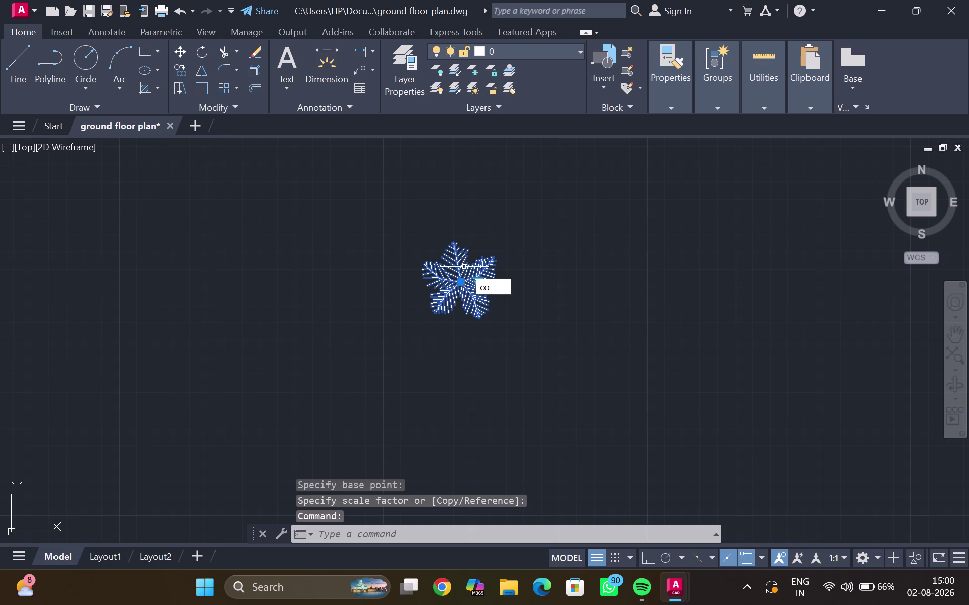
Copy the selected tree symbol and place the first copy in the plan's front corner.
key(Return)
click(463, 283)
scroll(down, 3)
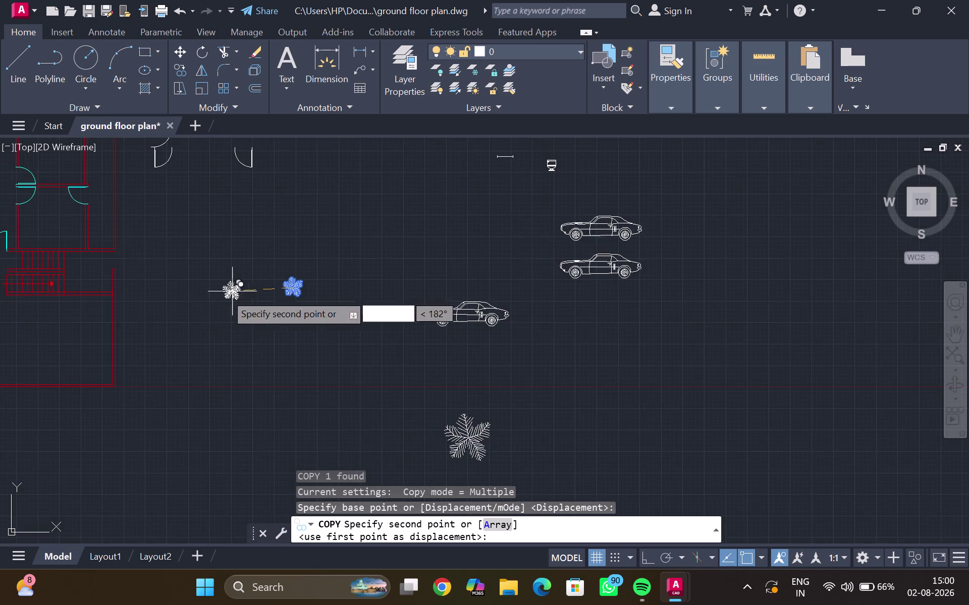
scroll(down, 3)
middle_drag(178, 301, 380, 252)
scroll(up, 3)
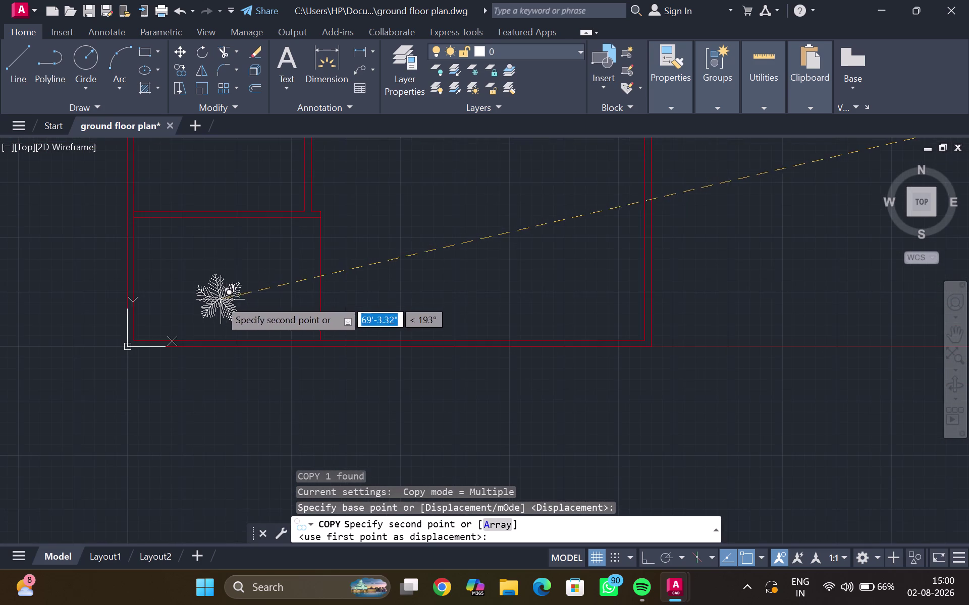
middle_drag(218, 300, 299, 274)
scroll(up, 3)
scroll(up, 3)
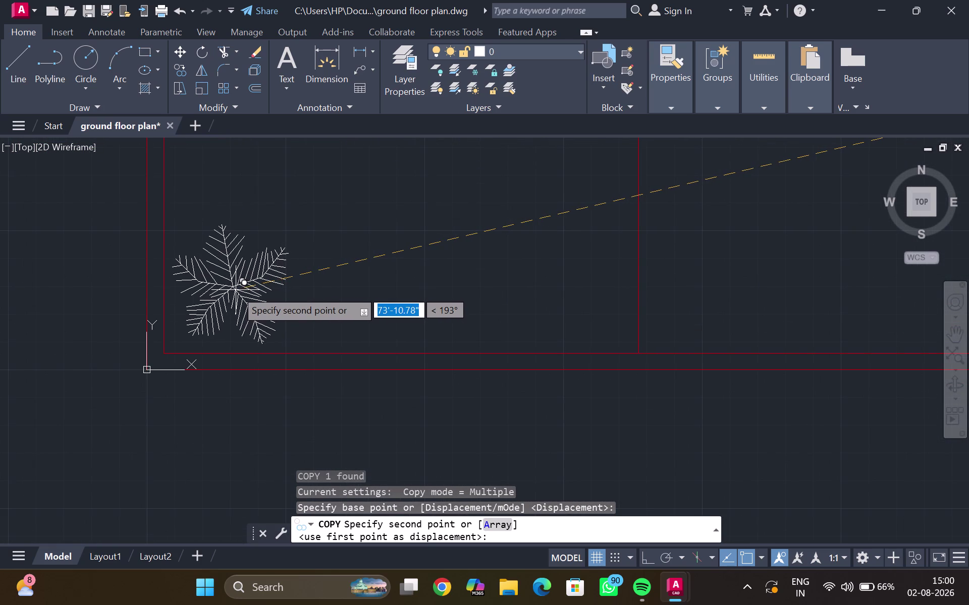
click(235, 291)
Place a second tree copy beside the first and end the copy command.
scroll(down, 3)
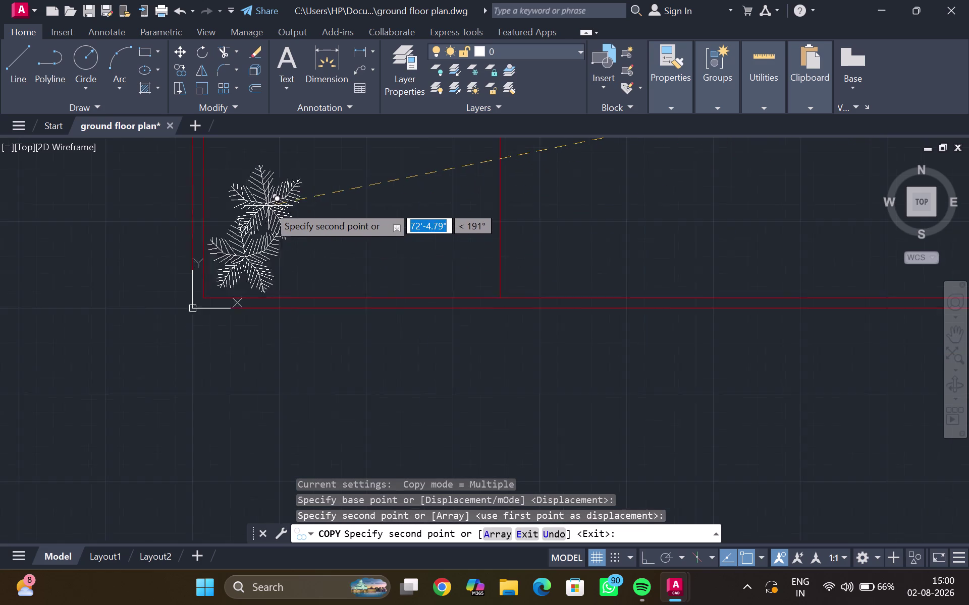
middle_drag(268, 206, 326, 213)
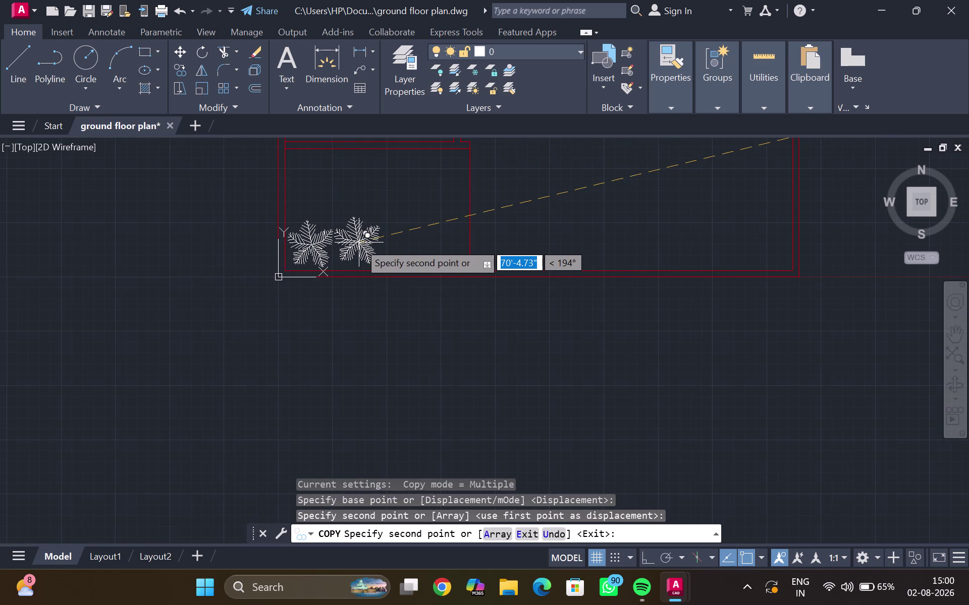
click(360, 245)
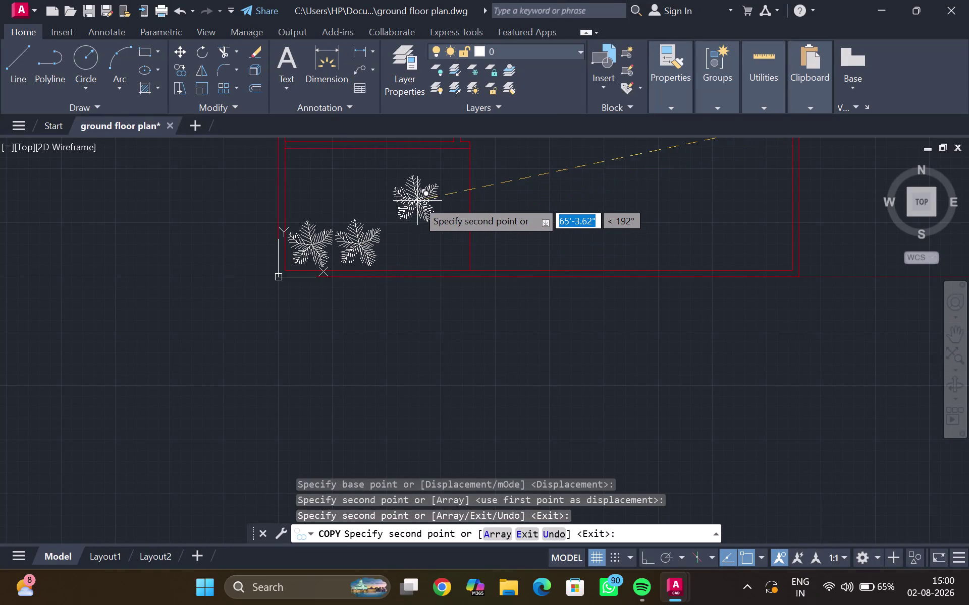
key(Escape)
scroll(down, 3)
middle_drag(419, 197, 301, 271)
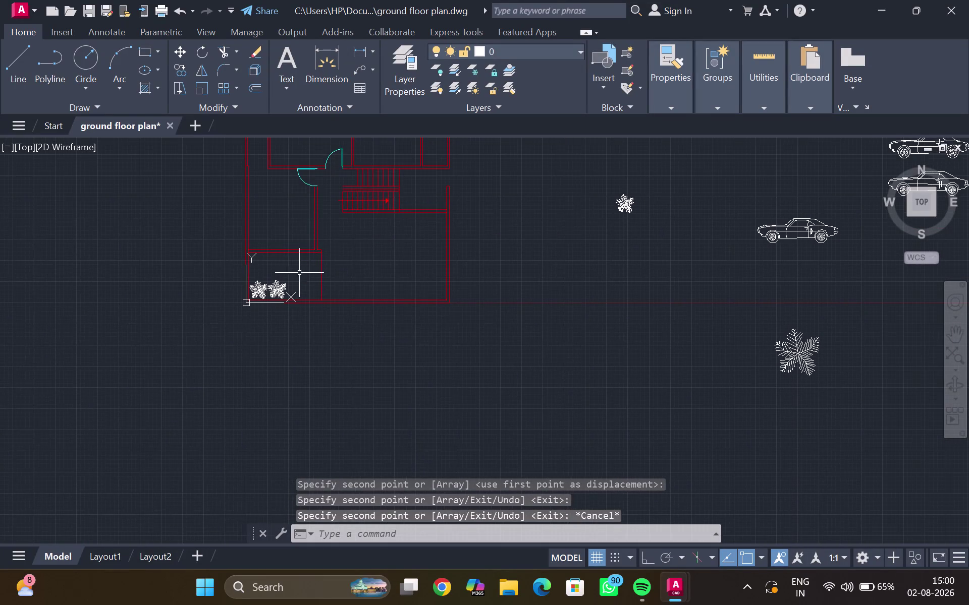
scroll(up, 3)
middle_drag(640, 214, 561, 273)
scroll(down, 3)
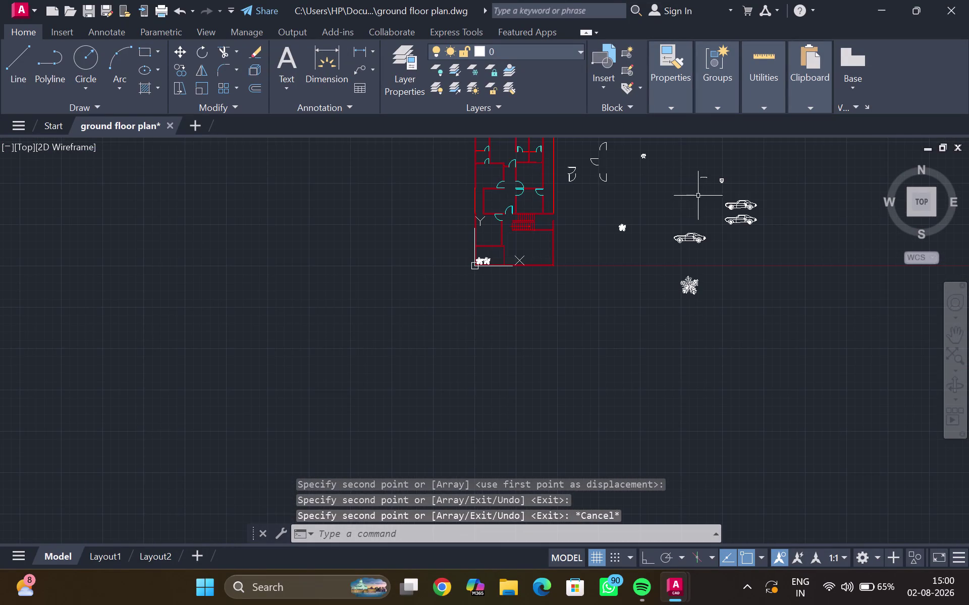
scroll(up, 3)
Select the tree block near the cars and cancel the accidental grip stretch.
click(630, 144)
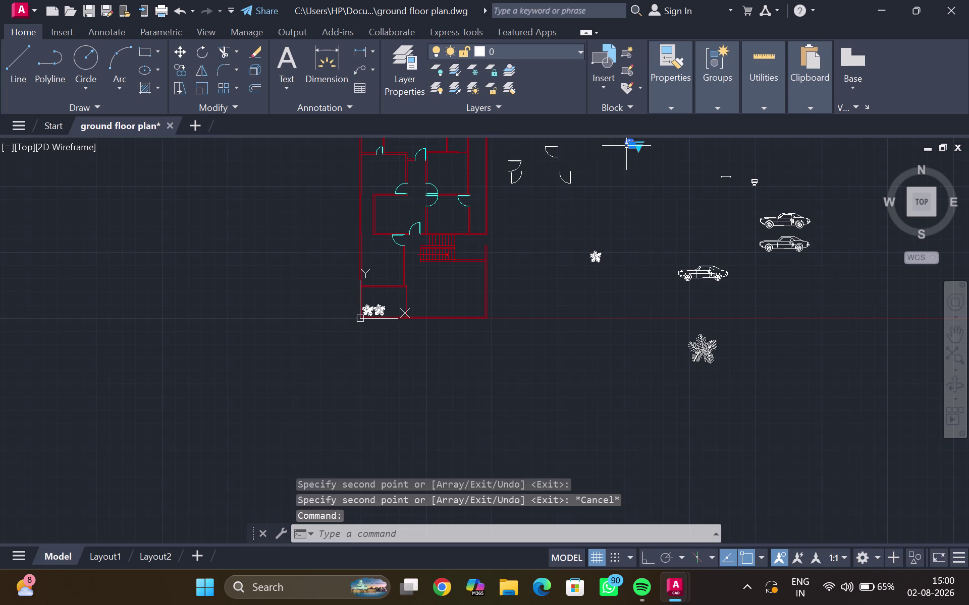
drag(629, 145, 519, 269)
click(519, 269)
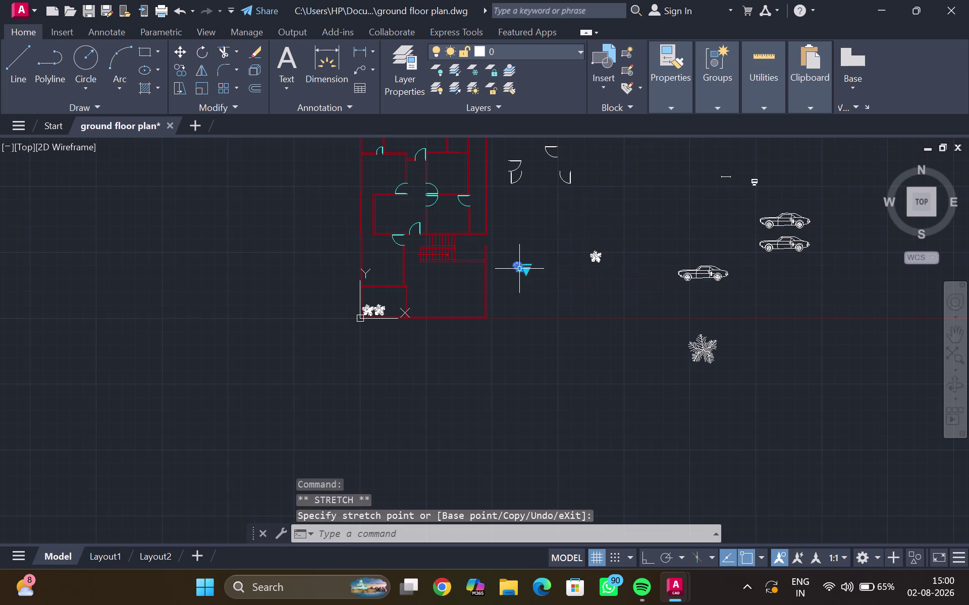
scroll(up, 3)
scroll(up, 3)
key(Escape)
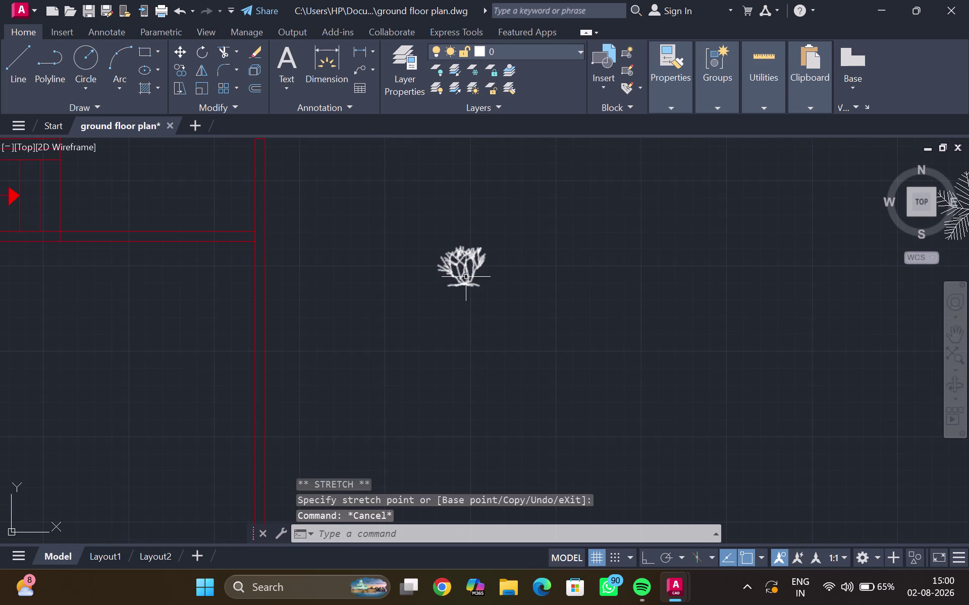
Switch the tree block through Type 2 Evergreen plan and elevation, then Type 1 Evergreen (Plan).
click(462, 275)
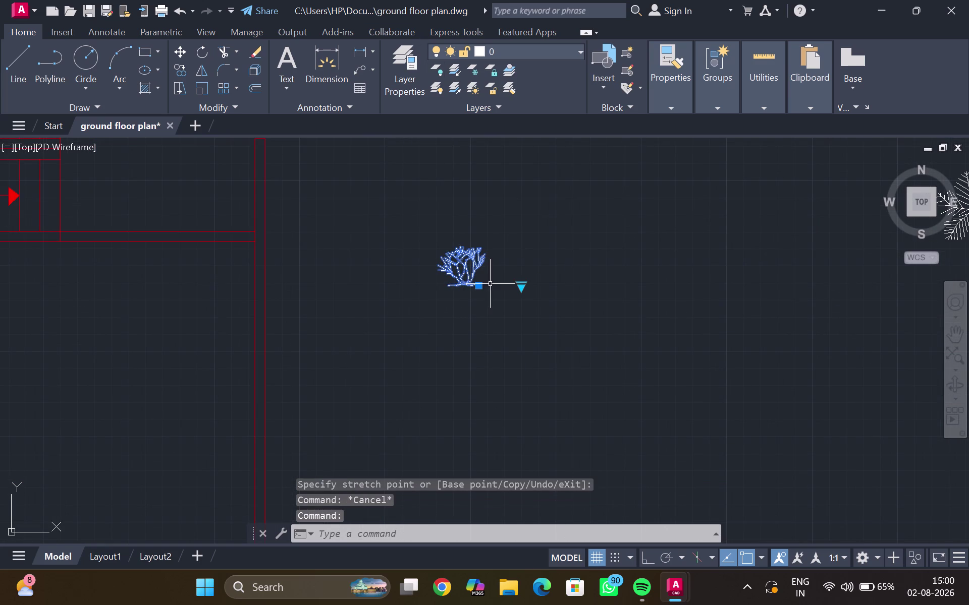
click(522, 288)
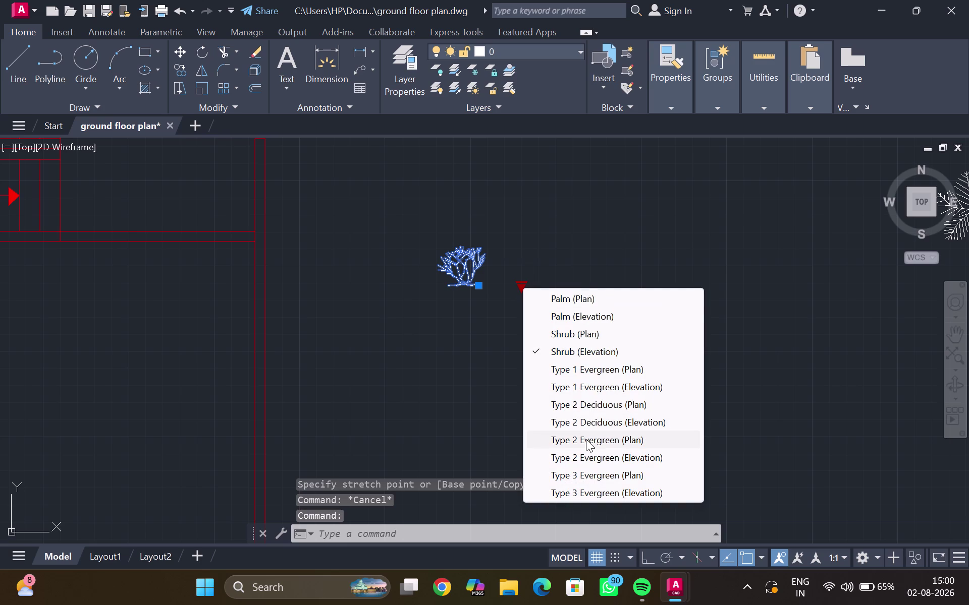
click(588, 439)
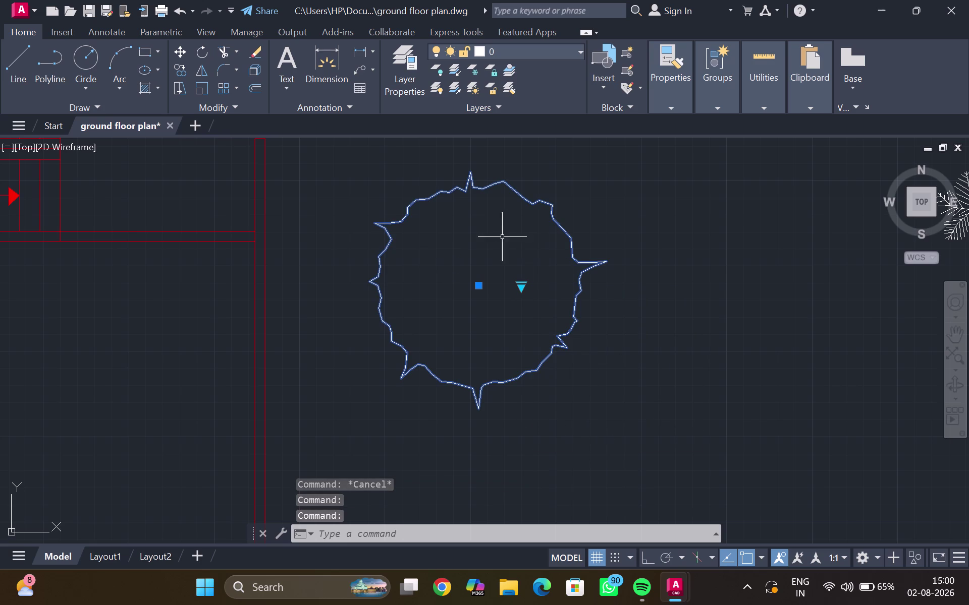
click(521, 288)
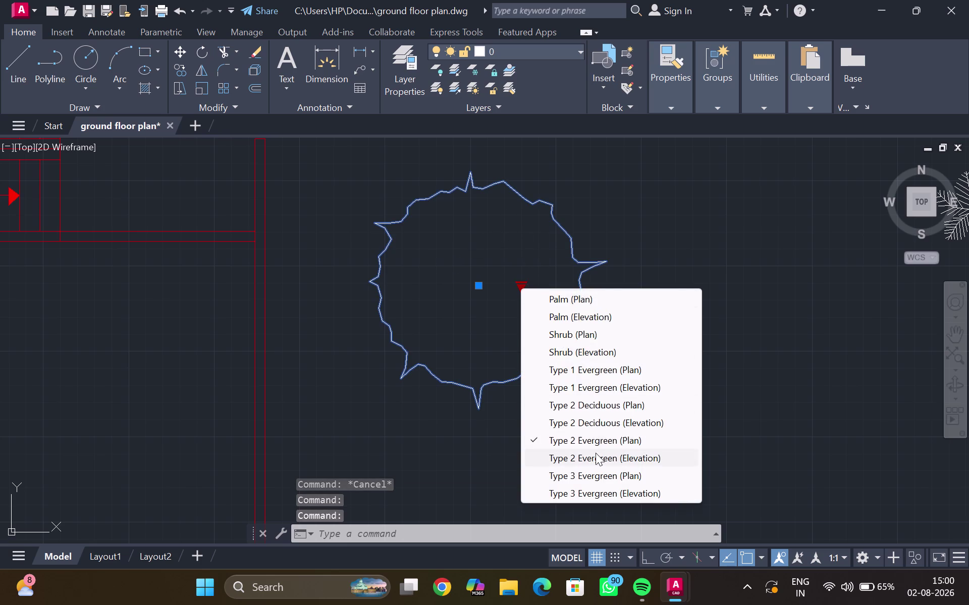
click(595, 453)
click(520, 292)
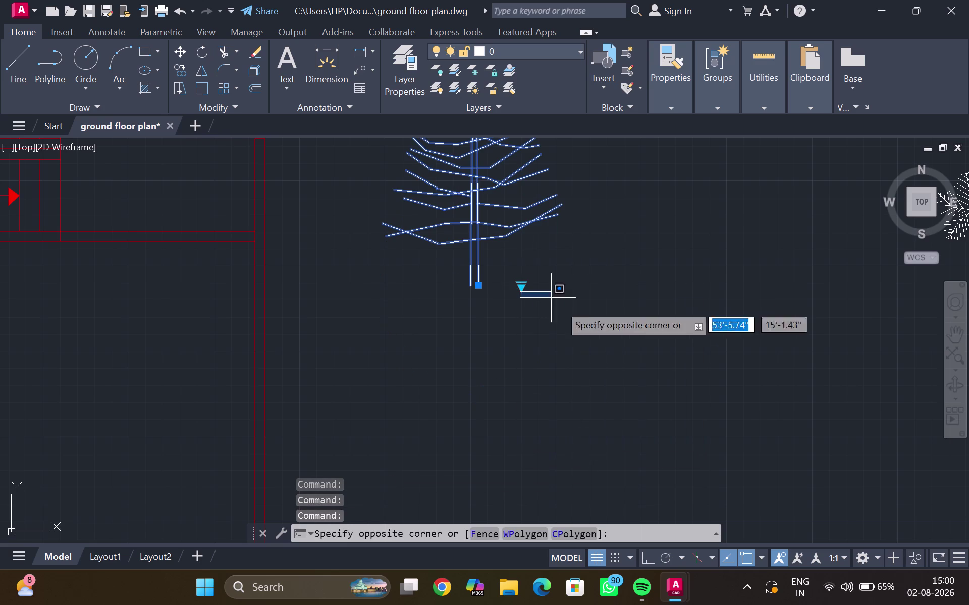
click(596, 332)
click(520, 288)
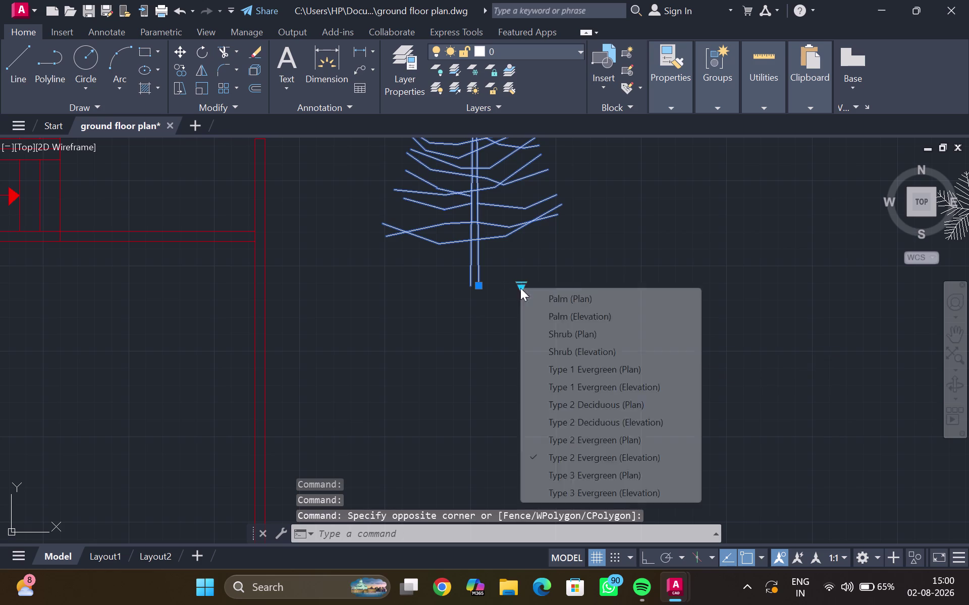
click(600, 369)
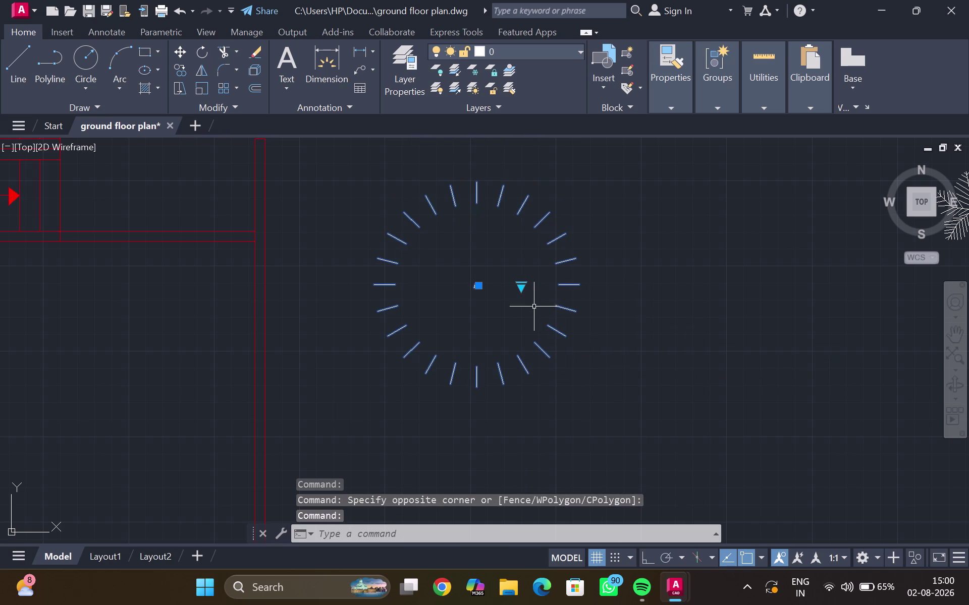
Try two more variants from the tree block's variant list.
click(517, 284)
click(526, 287)
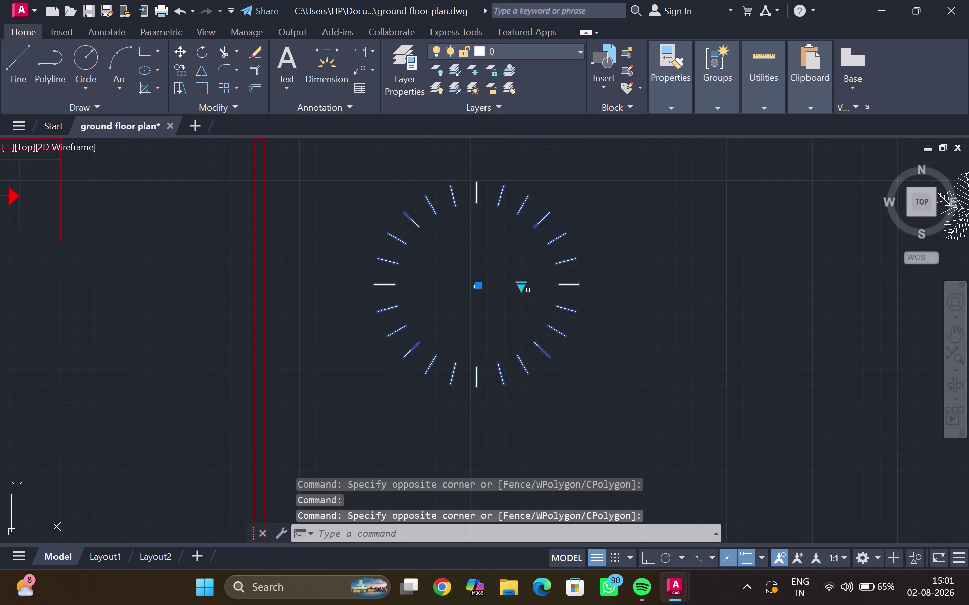
click(524, 289)
click(518, 288)
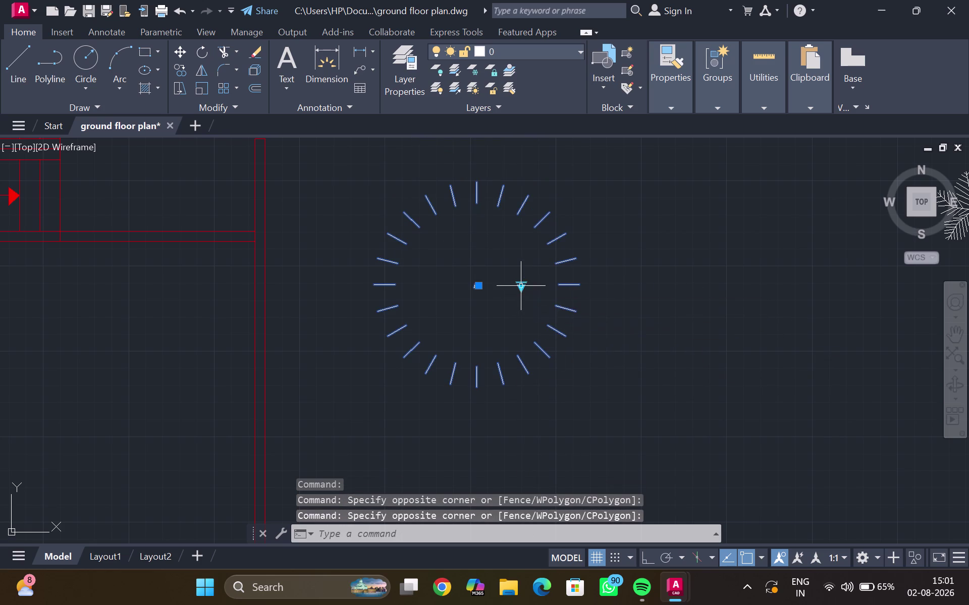
click(520, 287)
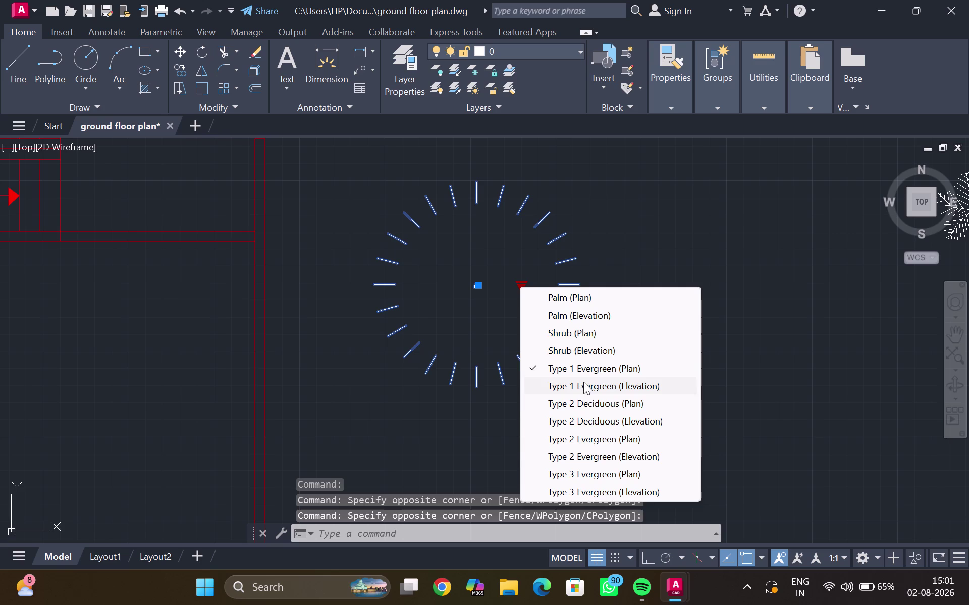
click(580, 396)
scroll(down, 3)
scroll(up, 3)
click(550, 343)
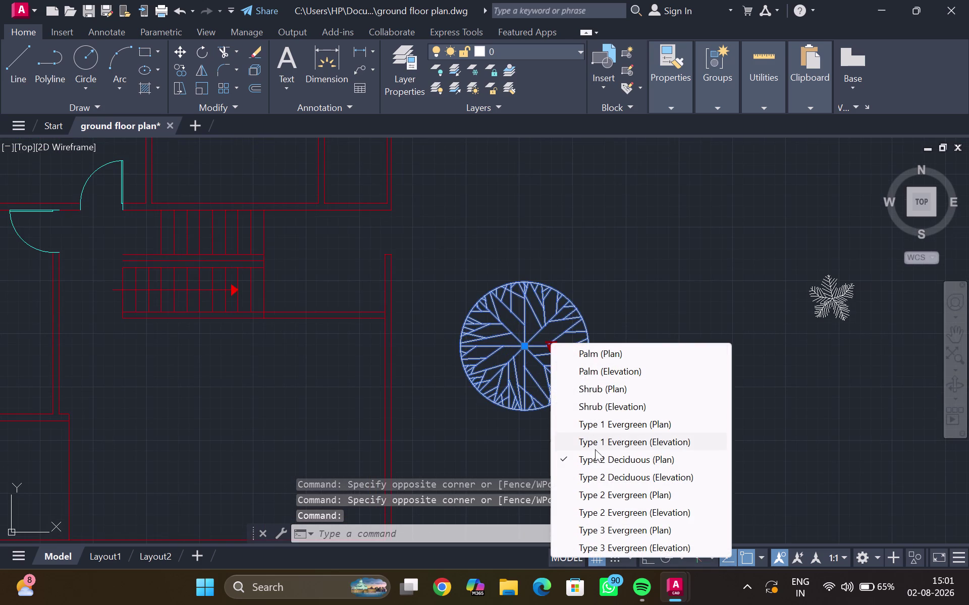
click(600, 472)
Change the tree block to a different elevation variant.
middle_drag(576, 385, 566, 335)
click(541, 296)
scroll(down, 3)
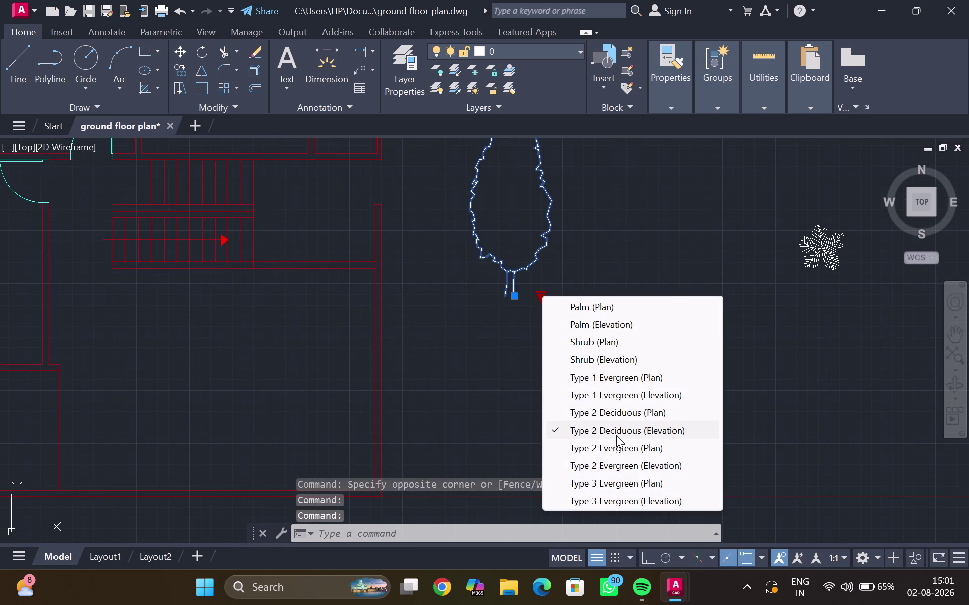
scroll(down, 3)
click(623, 499)
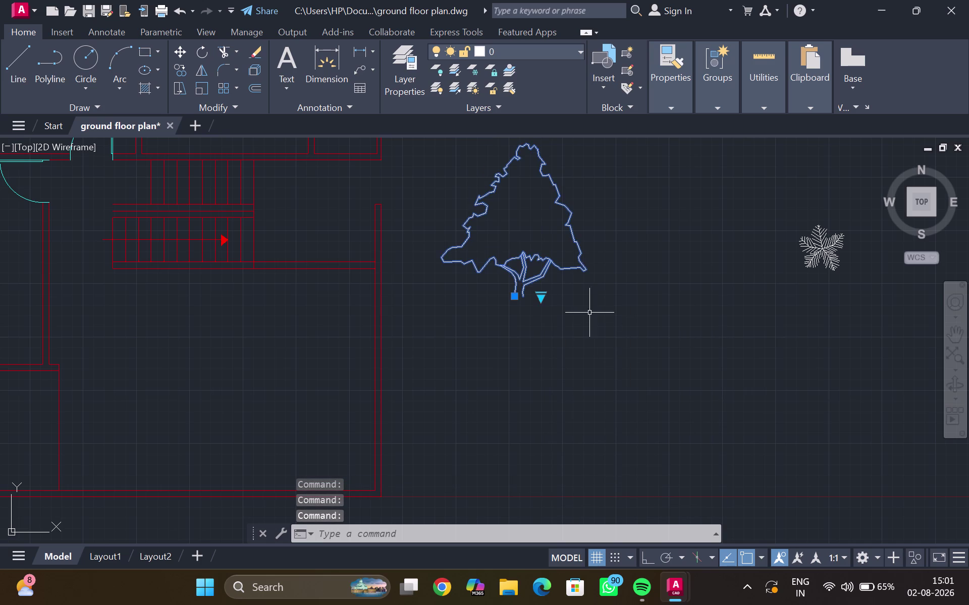
Switch the tree block to Palm (Plan), then to Shrub (Plan).
click(541, 290)
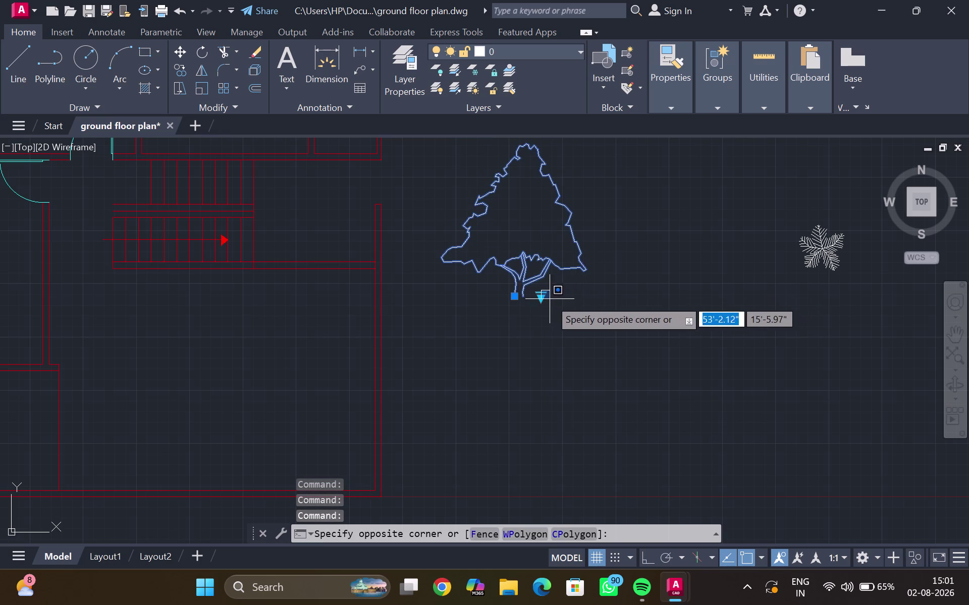
click(548, 299)
click(542, 299)
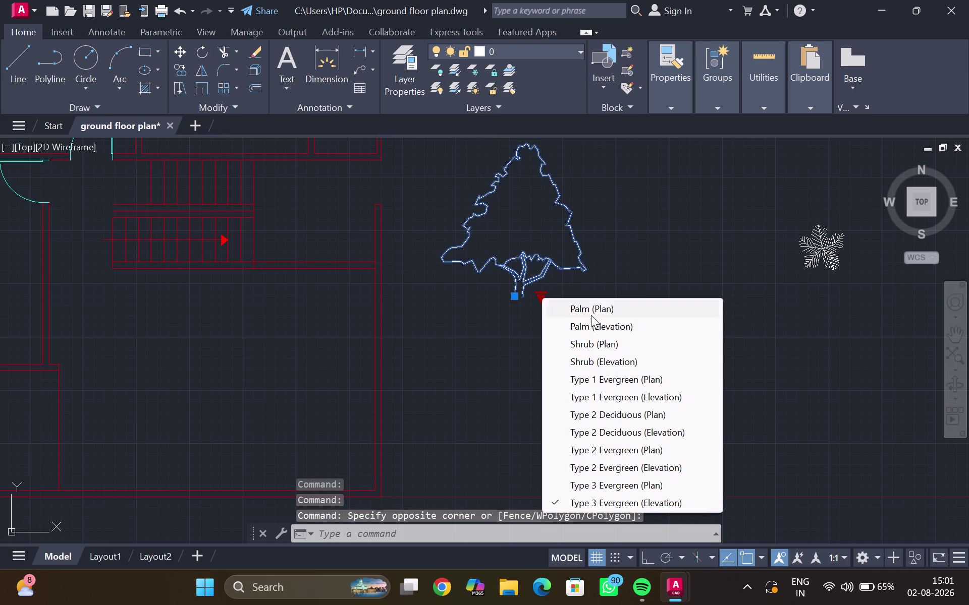
click(591, 308)
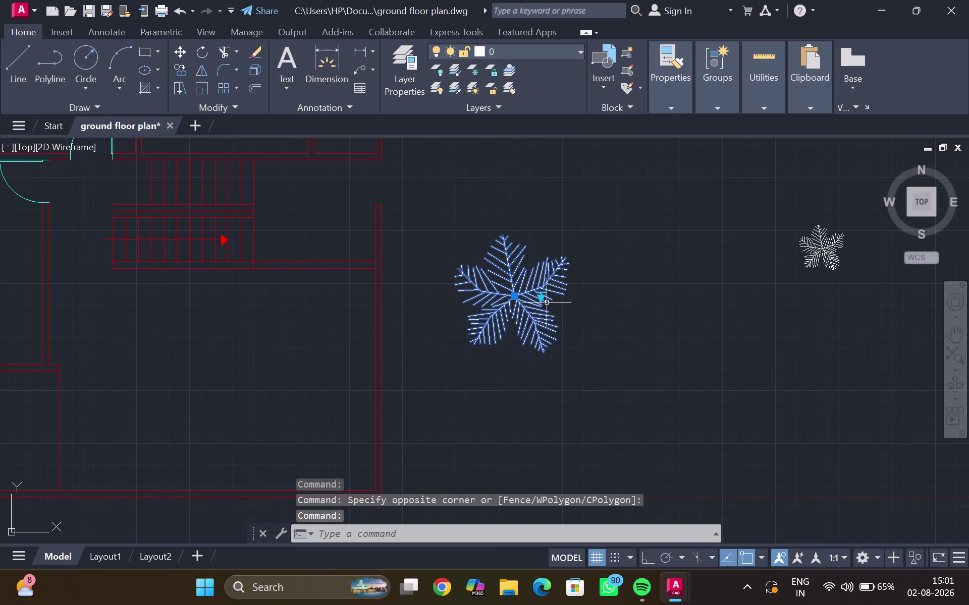
click(540, 299)
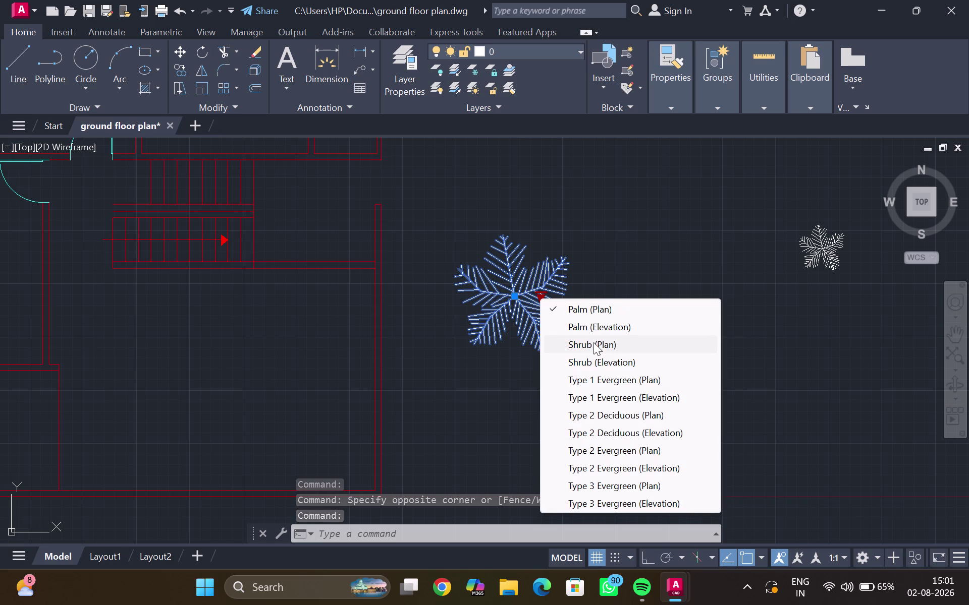
click(594, 343)
Select the shrub block beside the house.
scroll(up, 3)
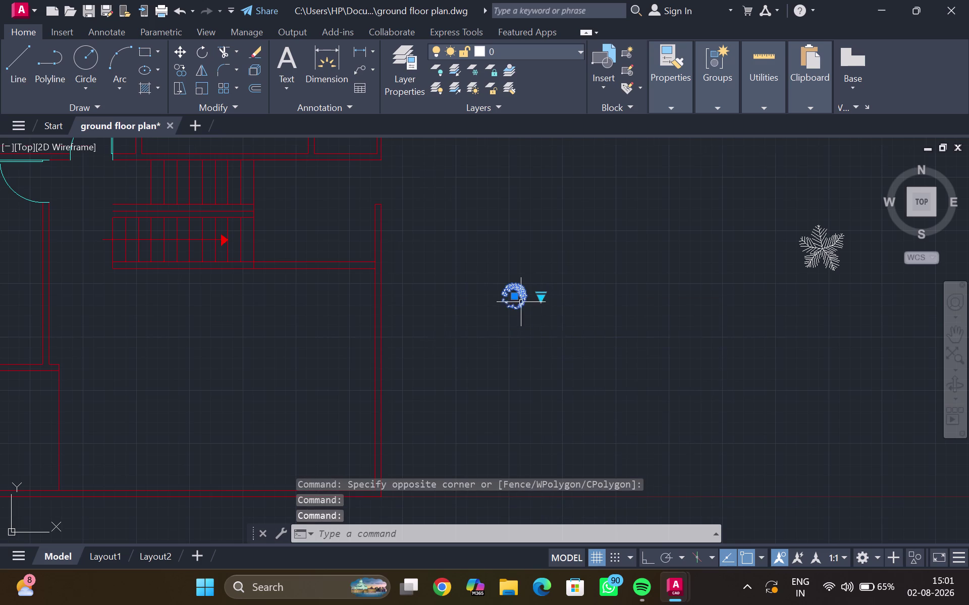
scroll(up, 3)
scroll(up, 3)
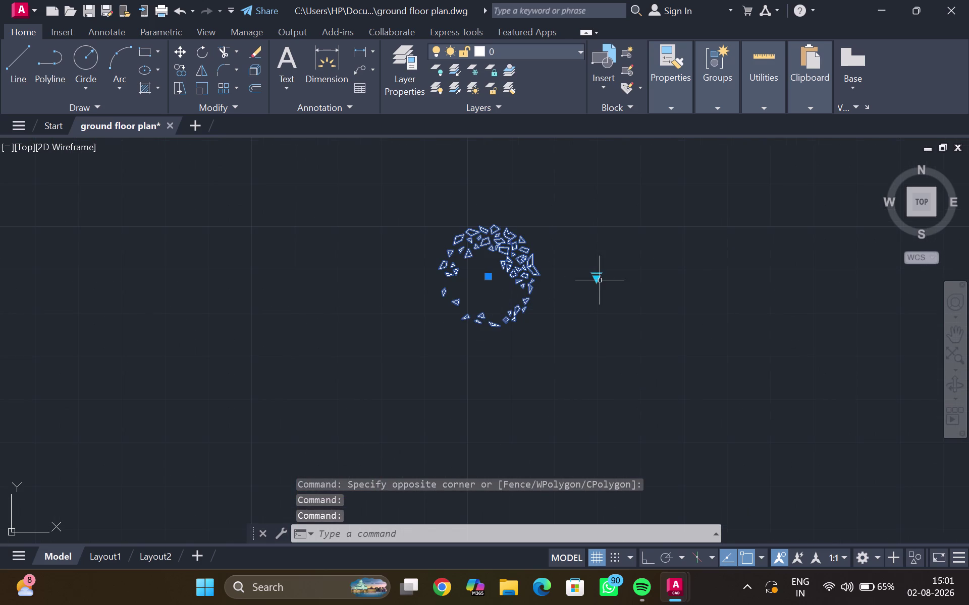
click(596, 279)
click(620, 340)
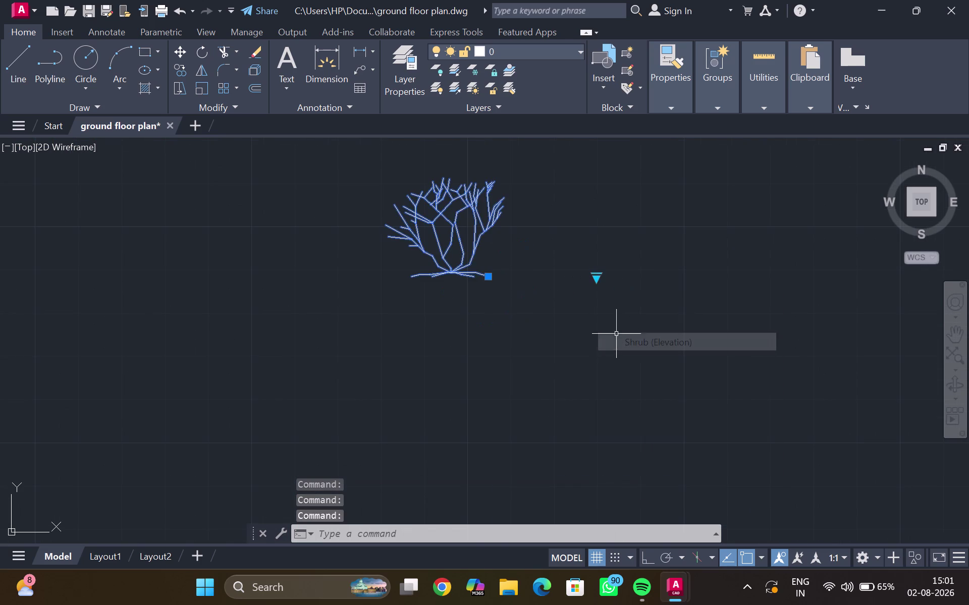
scroll(down, 3)
middle_click(496, 267)
key(Escape)
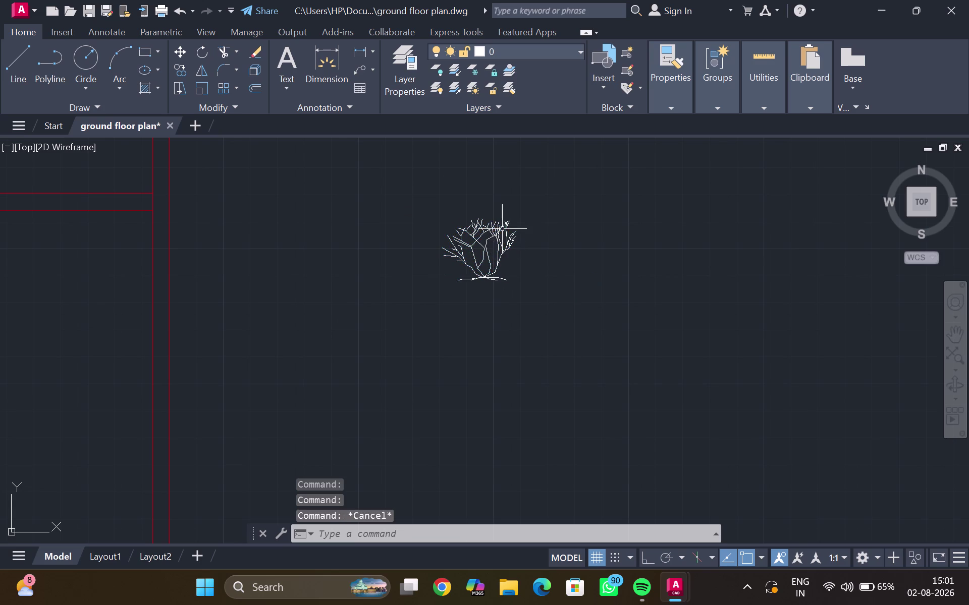
scroll(down, 3)
scroll(down, 3)
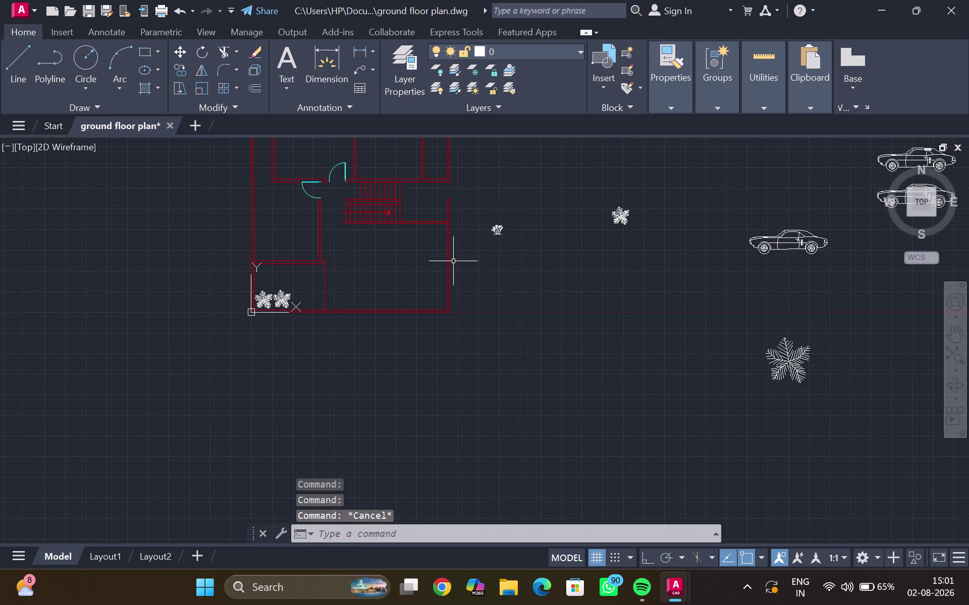
click(500, 230)
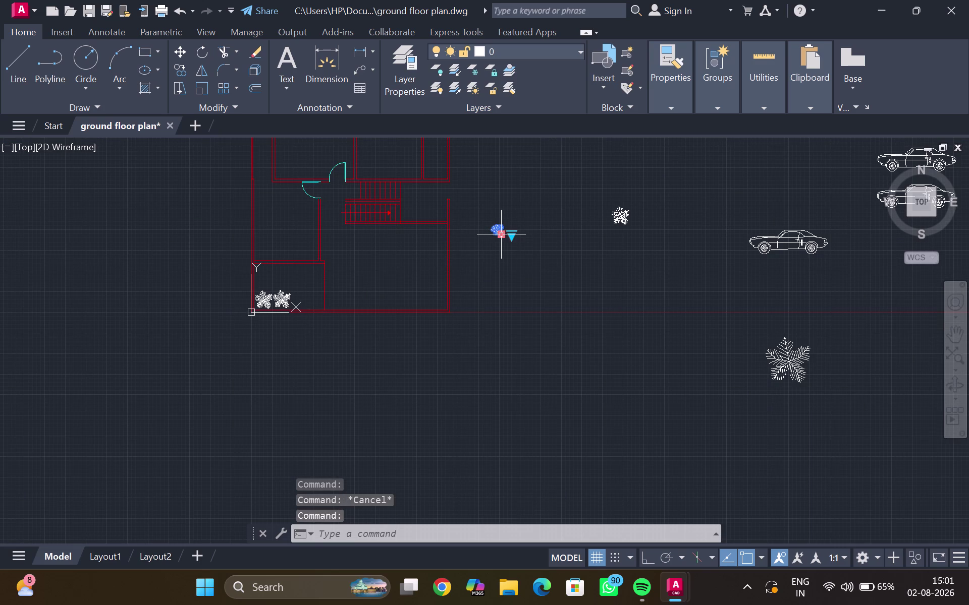
text(sc)
key(Return)
scroll(up, 3)
drag(561, 253, 544, 260)
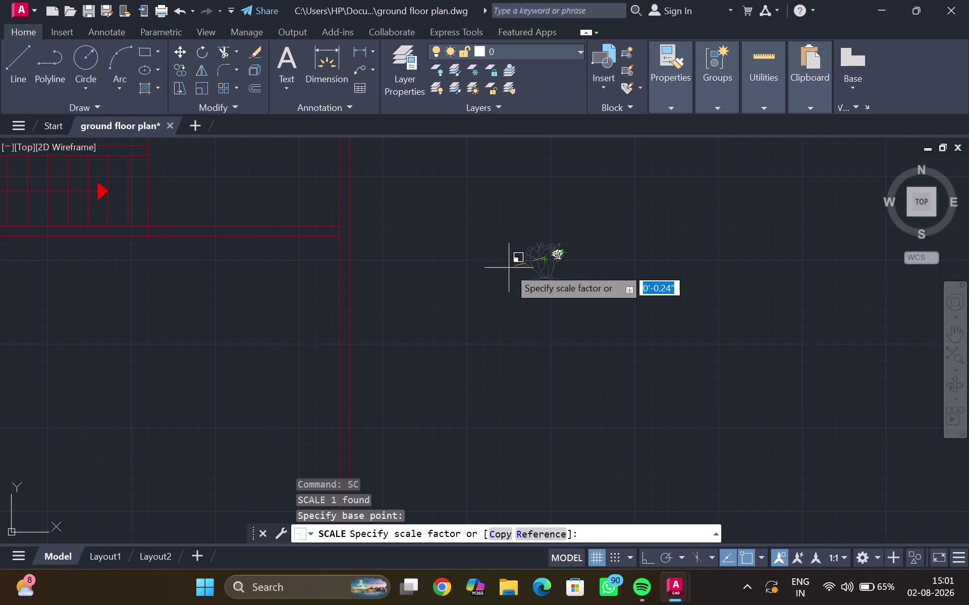
click(495, 273)
key(Escape)
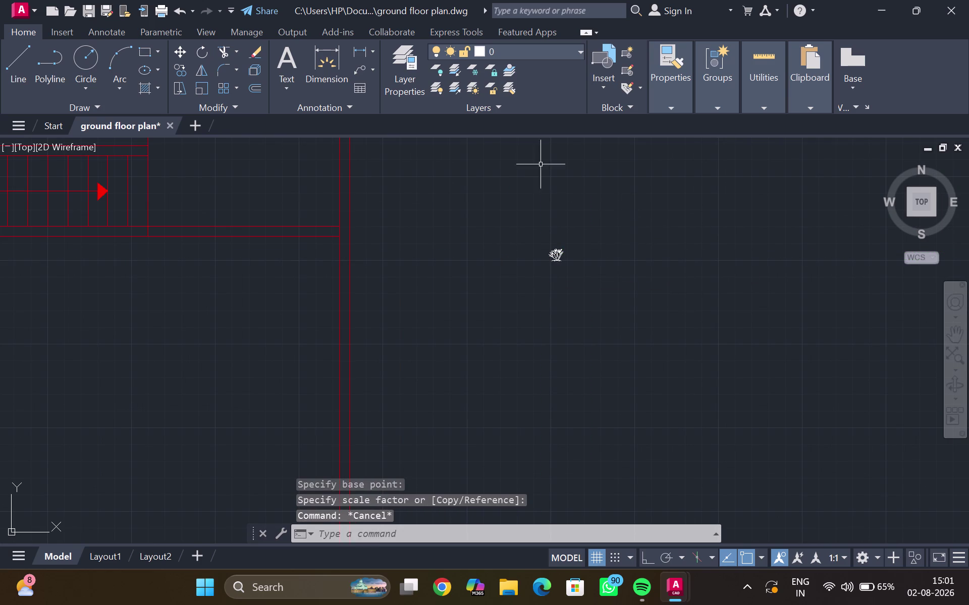
scroll(down, 3)
click(533, 213)
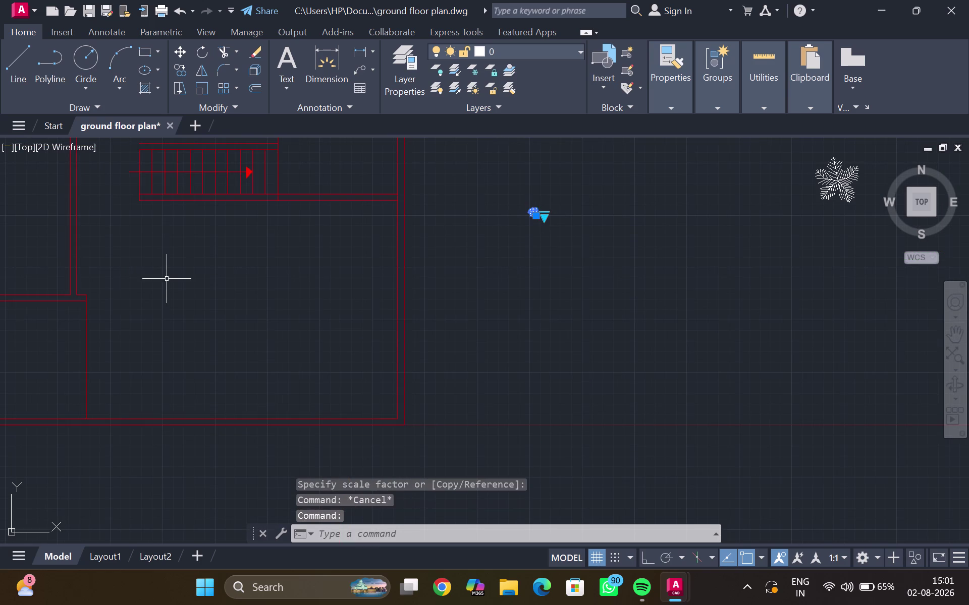
scroll(down, 3)
middle_drag(160, 285, 203, 285)
click(113, 326)
click(132, 325)
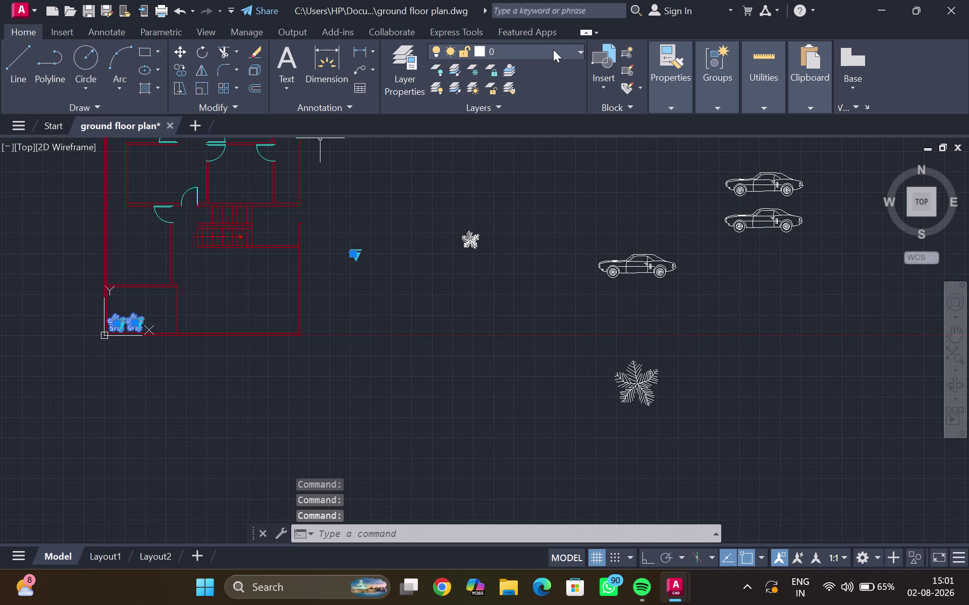
Move the shrub and two corner trees onto the trees layer, dismissing the hidden-layer warning.
click(581, 50)
click(489, 125)
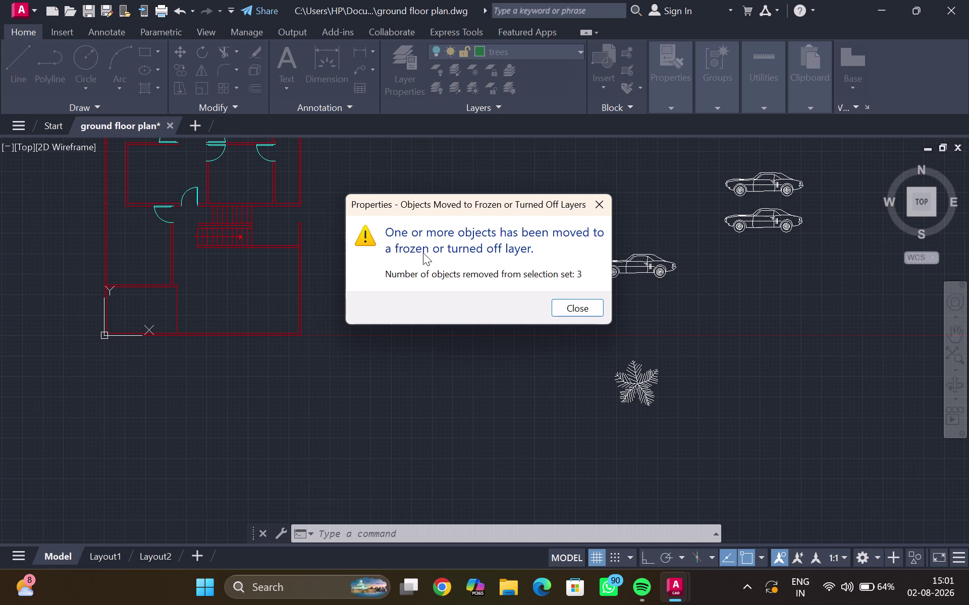
click(579, 307)
scroll(up, 3)
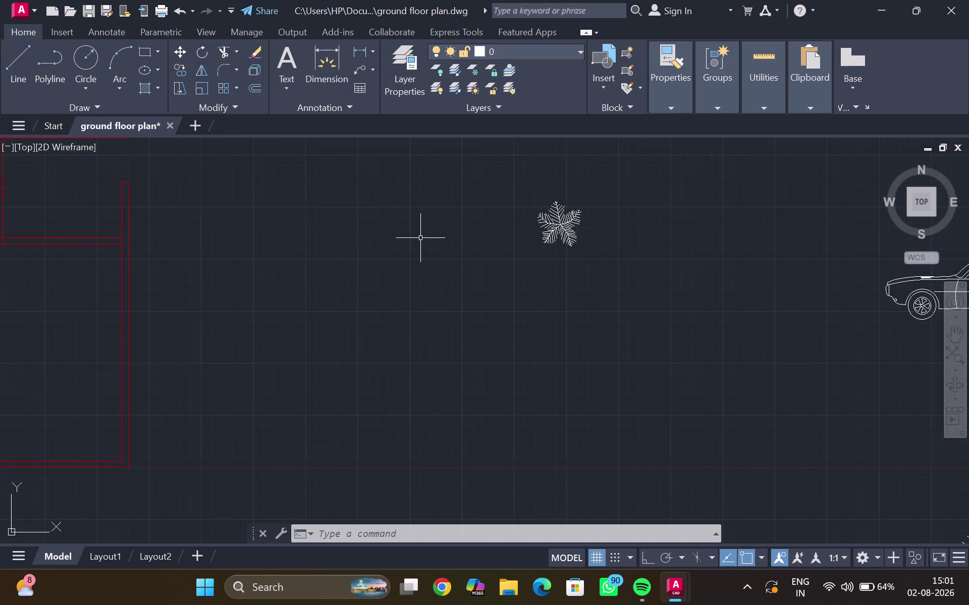
scroll(down, 3)
scroll(down, 3)
scroll(up, 3)
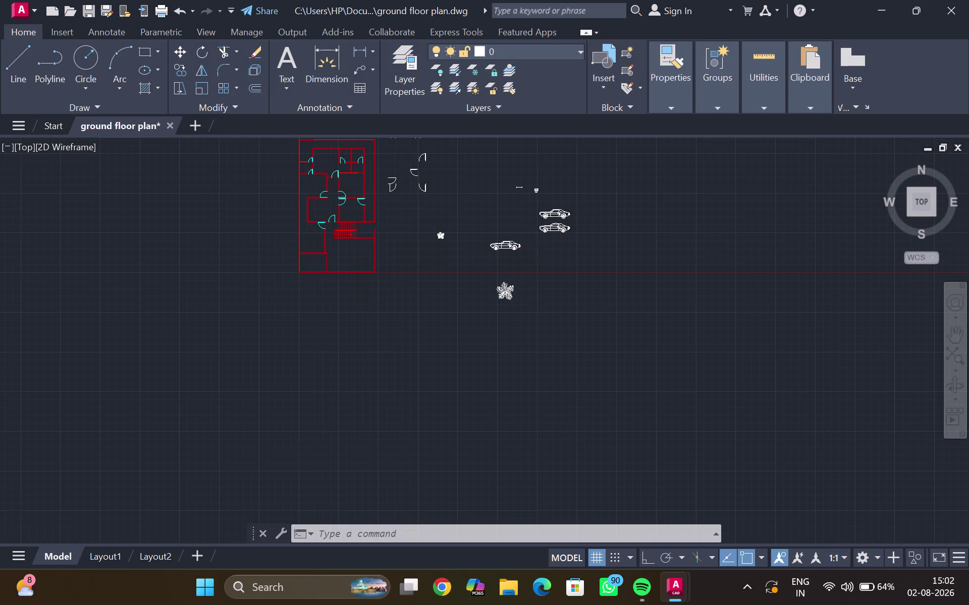
key(ctrl+z)
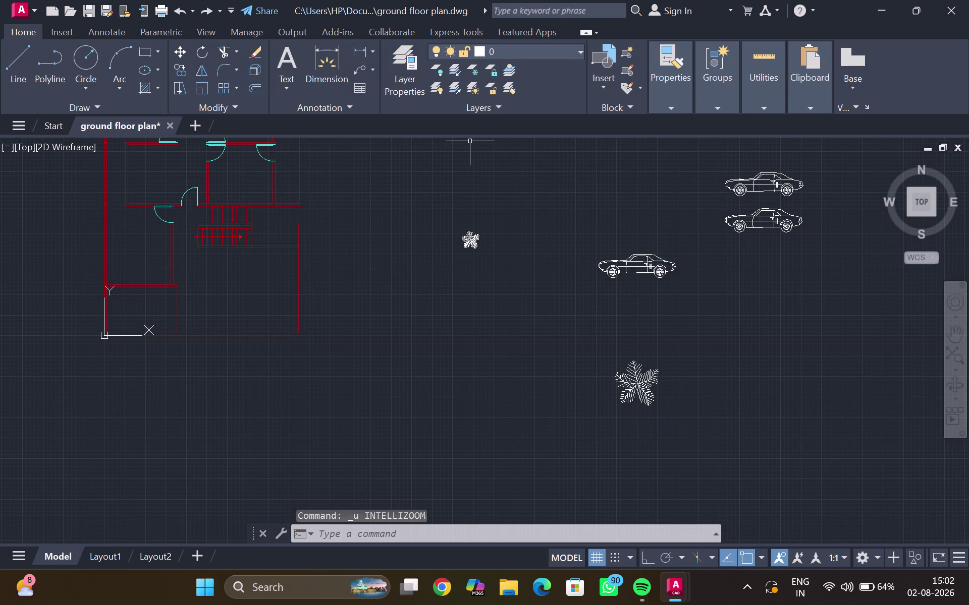
Turn on the trees layer's lightbulb in the Layers dropdown.
click(475, 54)
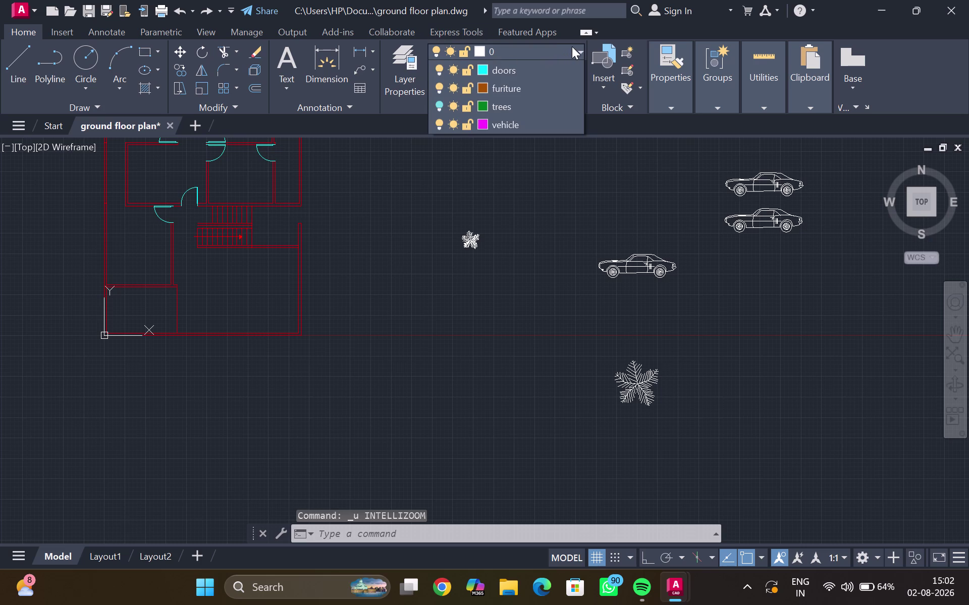
click(571, 47)
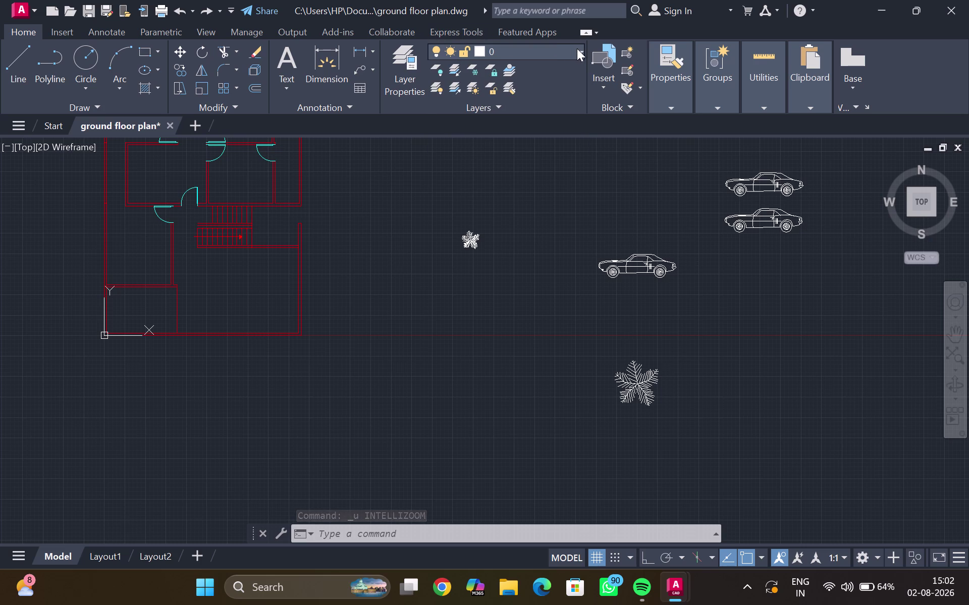
click(578, 50)
click(438, 121)
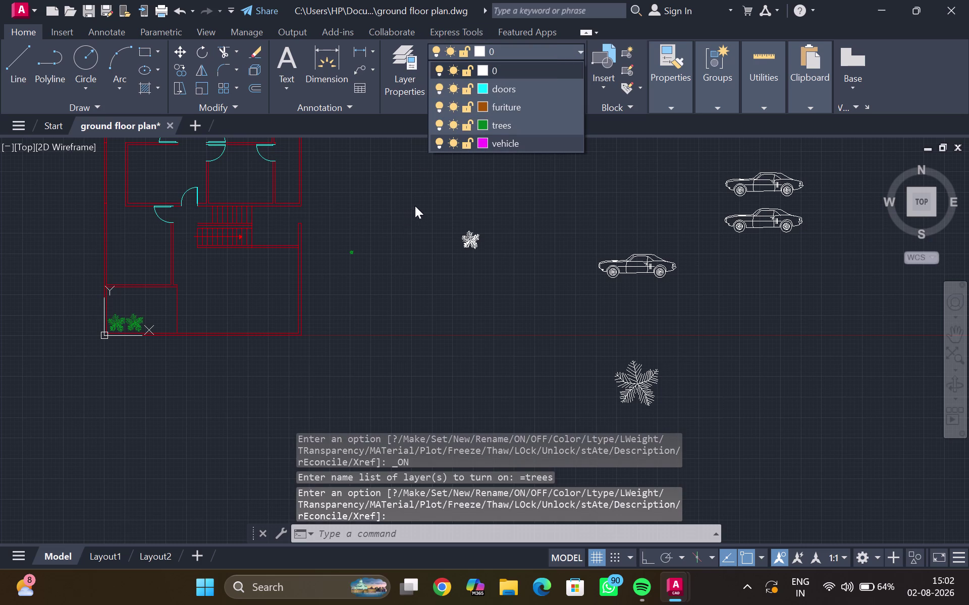
key(Escape)
scroll(up, 3)
click(336, 254)
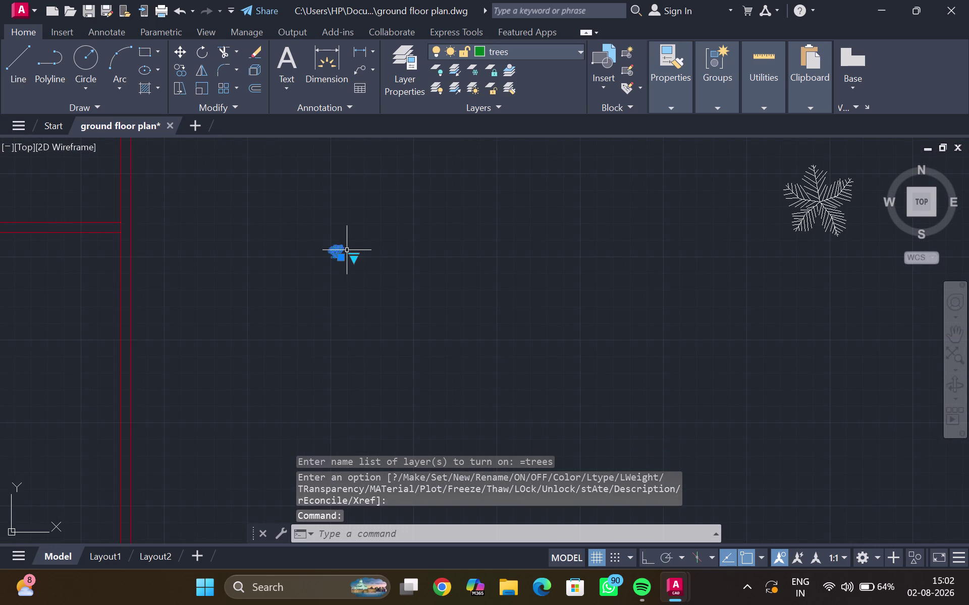
text(tco)
key(Return)
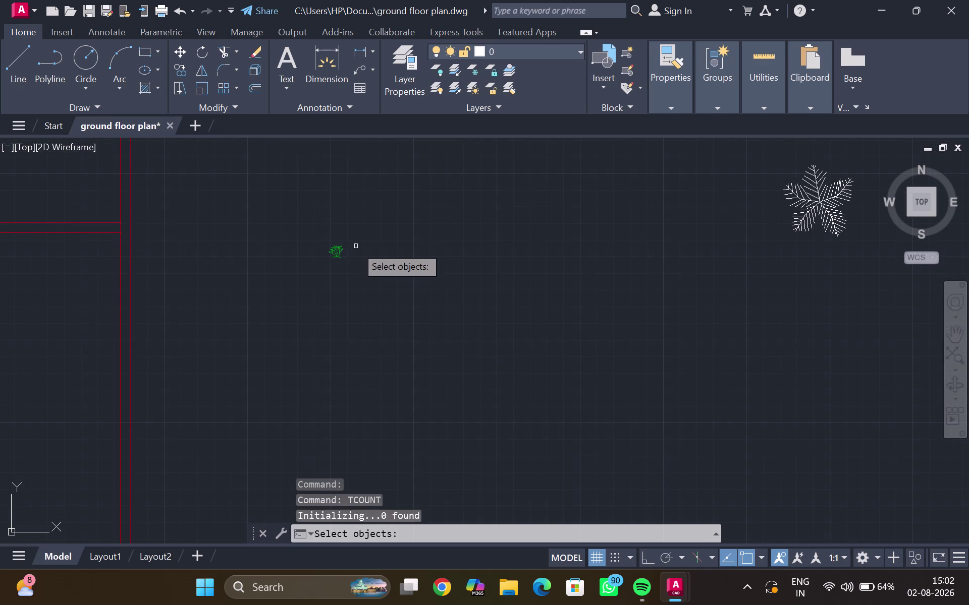
scroll(up, 3)
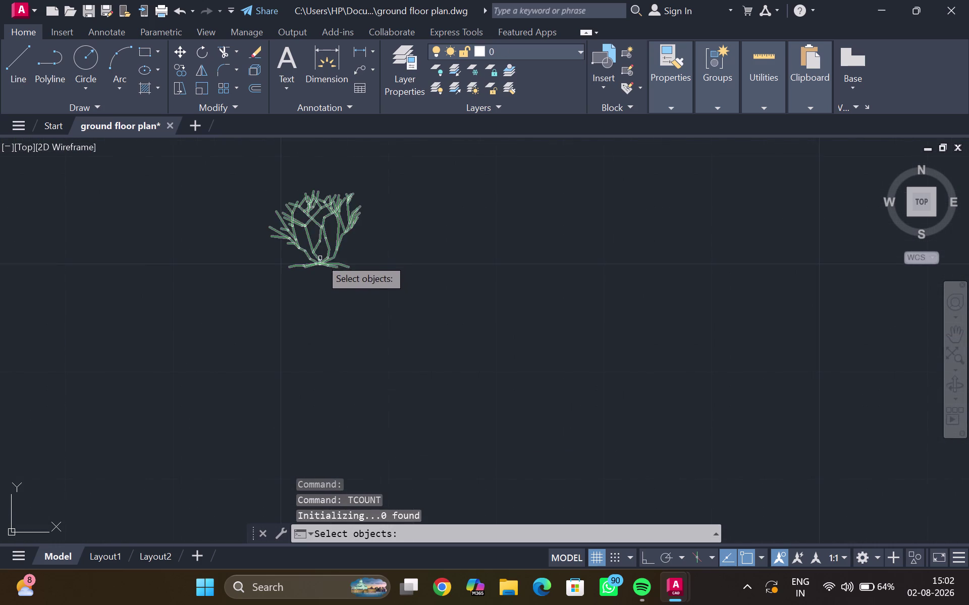
click(319, 259)
scroll(down, 3)
click(326, 249)
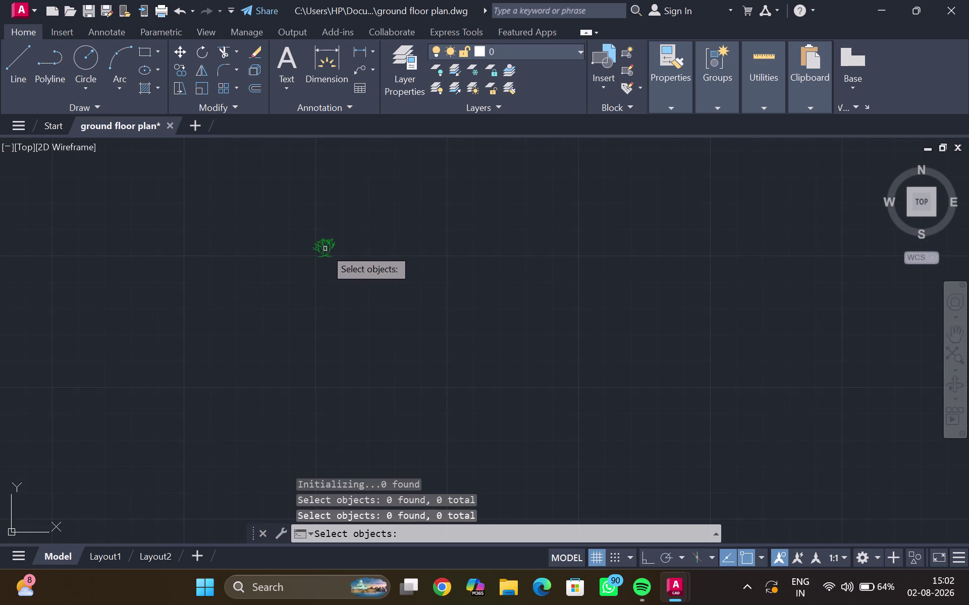
click(365, 339)
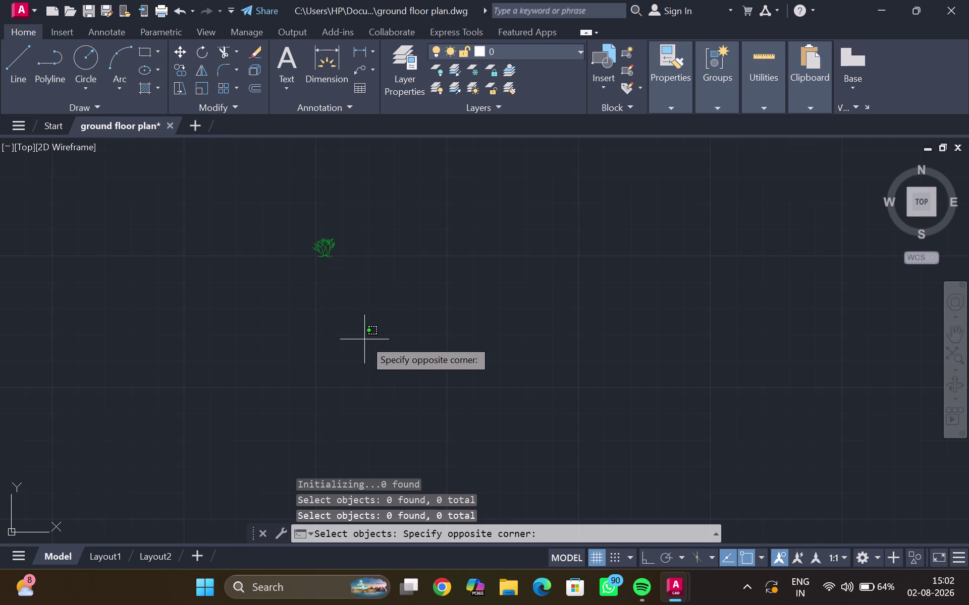
key(grave)
key(grave)
key(Escape)
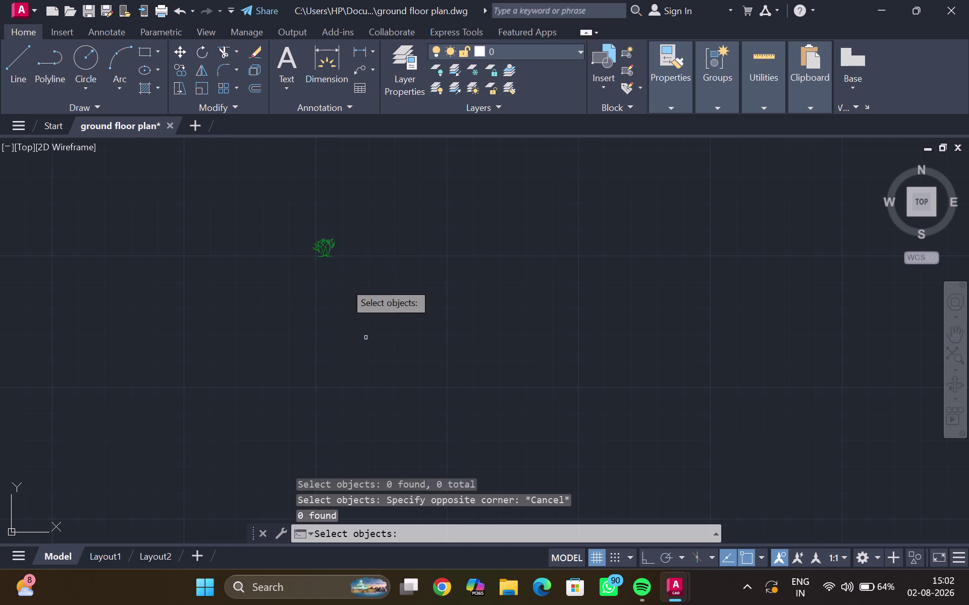
key(Escape)
click(338, 256)
text(c)
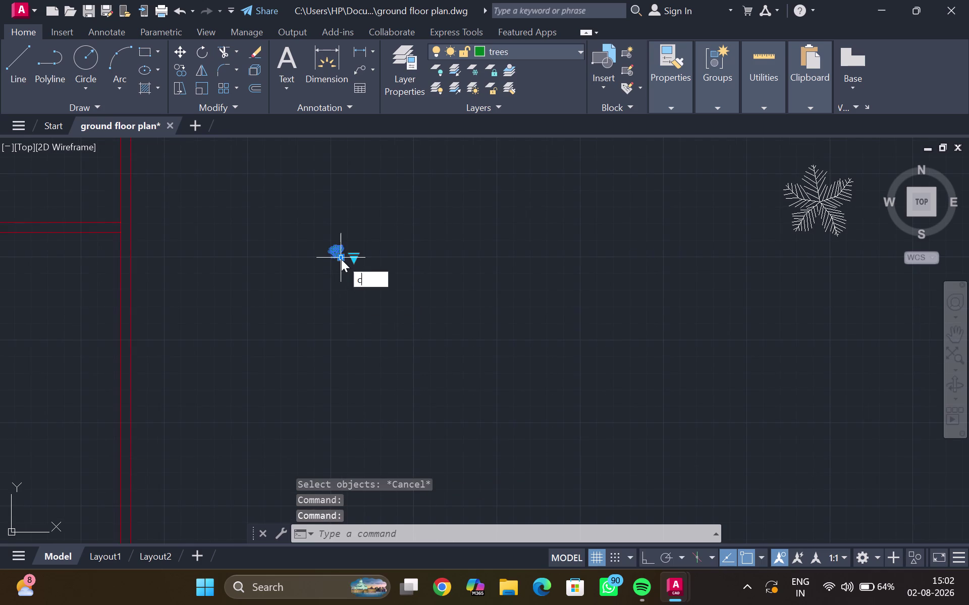
Start COPY on a shrub block, using the shrub itself as the base point.
text(o)
key(Return)
scroll(up, 3)
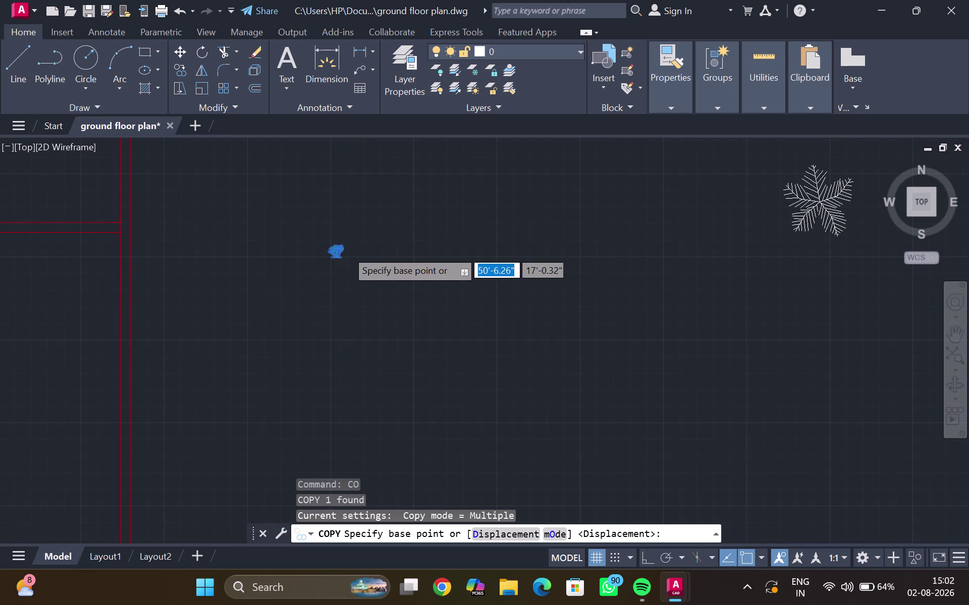
scroll(up, 3)
click(305, 270)
scroll(down, 3)
scroll(down, 3)
middle_drag(534, 228, 539, 225)
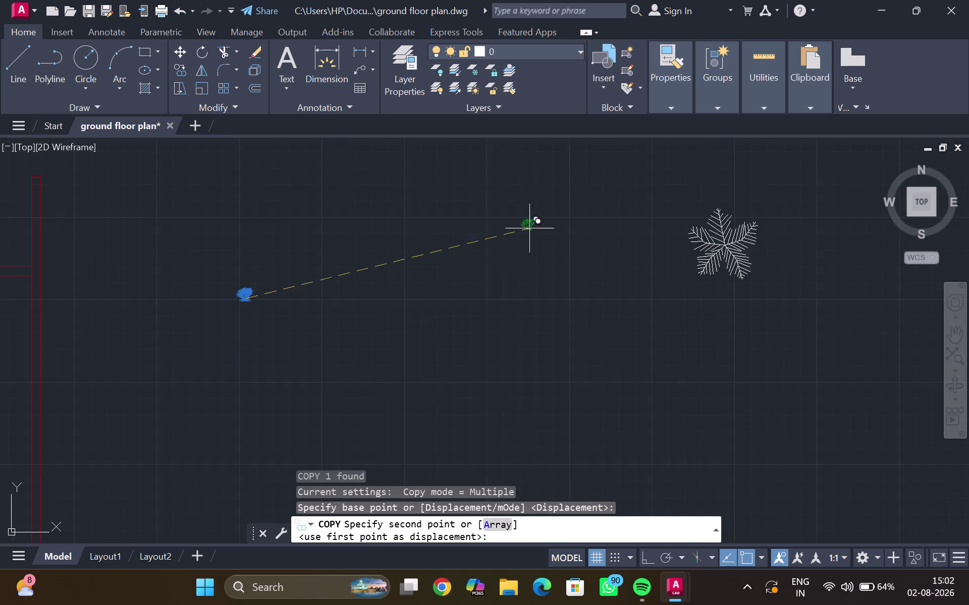
middle_drag(539, 225, 533, 223)
middle_drag(122, 324, 910, 126)
scroll(down, 3)
middle_drag(53, 303, 73, 323)
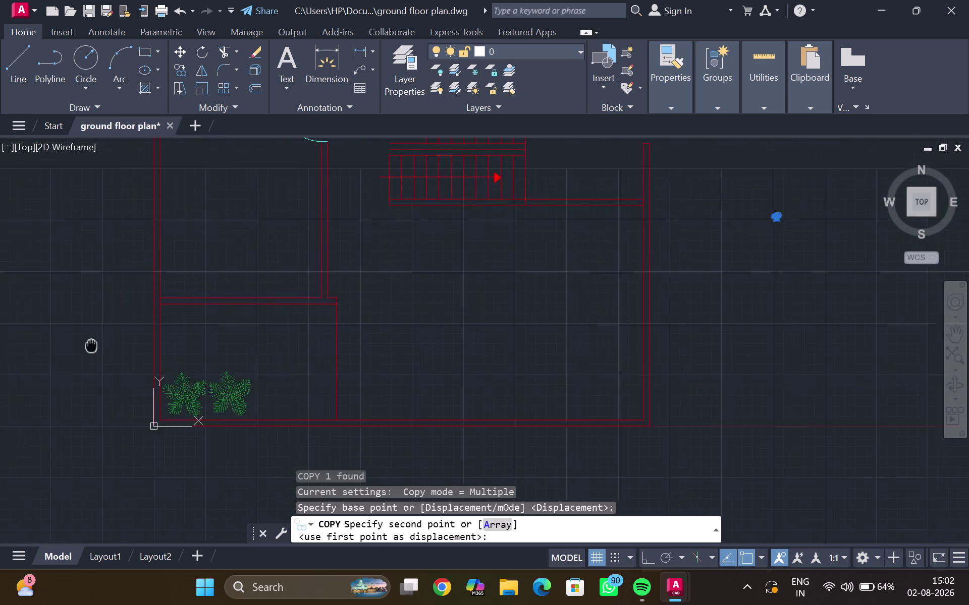
middle_drag(73, 322, 152, 384)
scroll(up, 3)
scroll(up, 3)
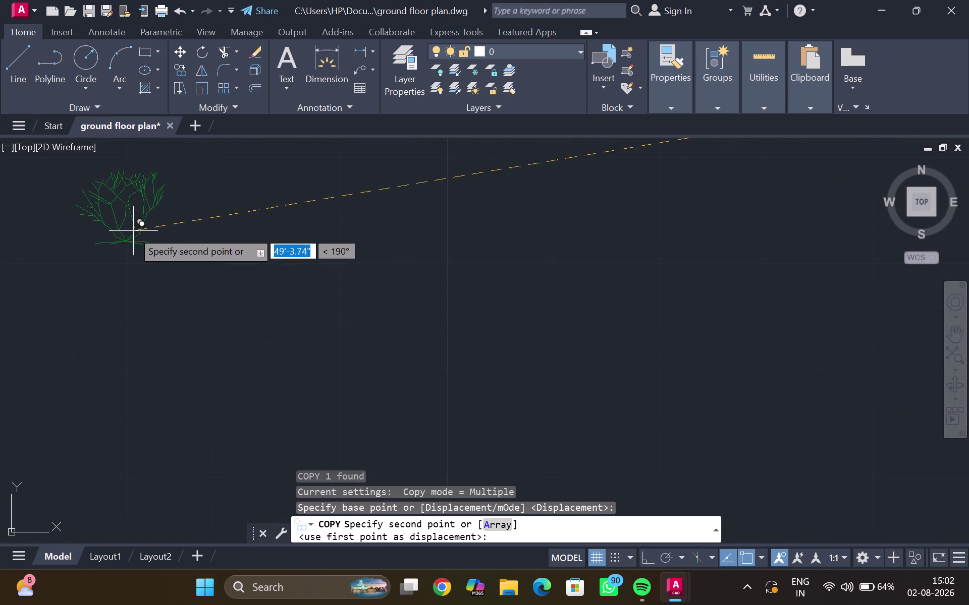
scroll(down, 3)
middle_click(122, 234)
Place nine shrub copies in a row along the garden's front boundary.
click(111, 210)
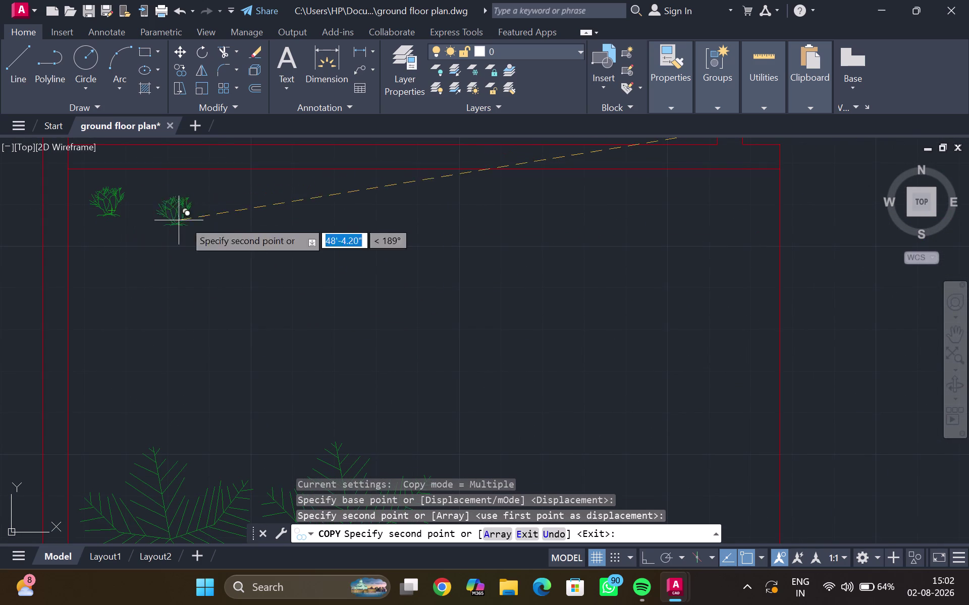
click(225, 214)
click(340, 208)
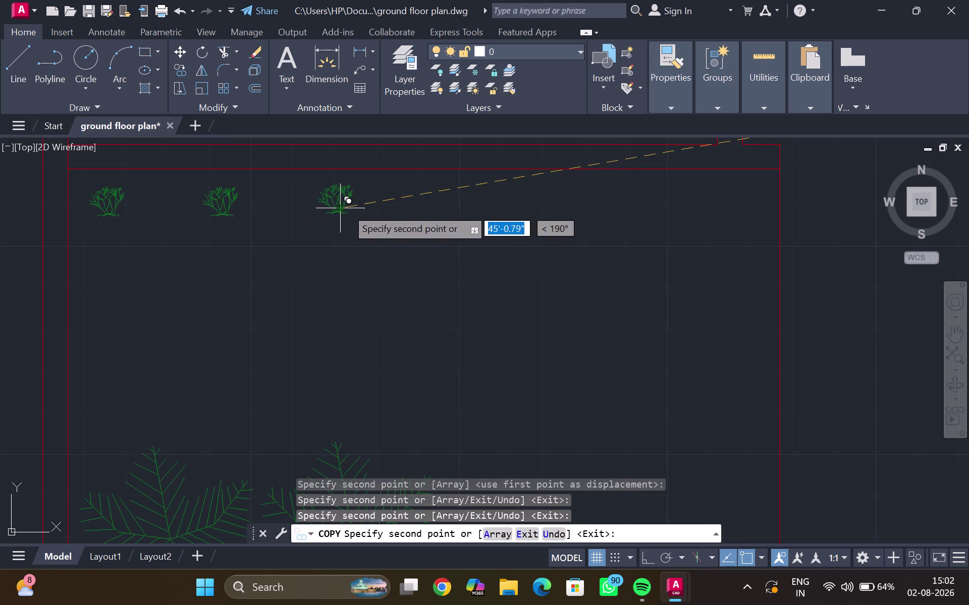
click(417, 209)
click(505, 209)
click(581, 208)
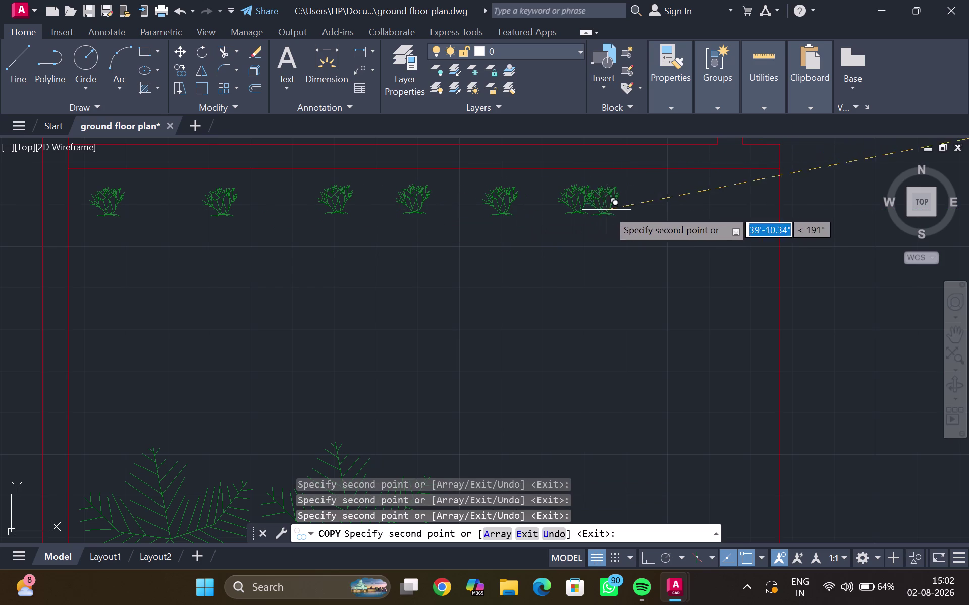
click(672, 198)
click(743, 212)
click(690, 249)
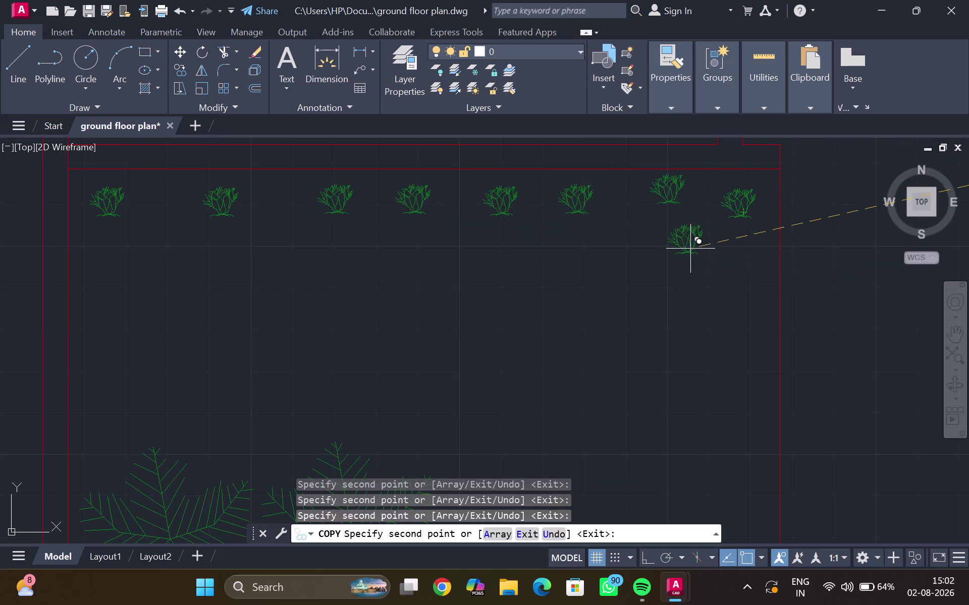
Add a second row of shrub copies below the front row.
click(598, 280)
click(495, 277)
click(387, 283)
click(328, 278)
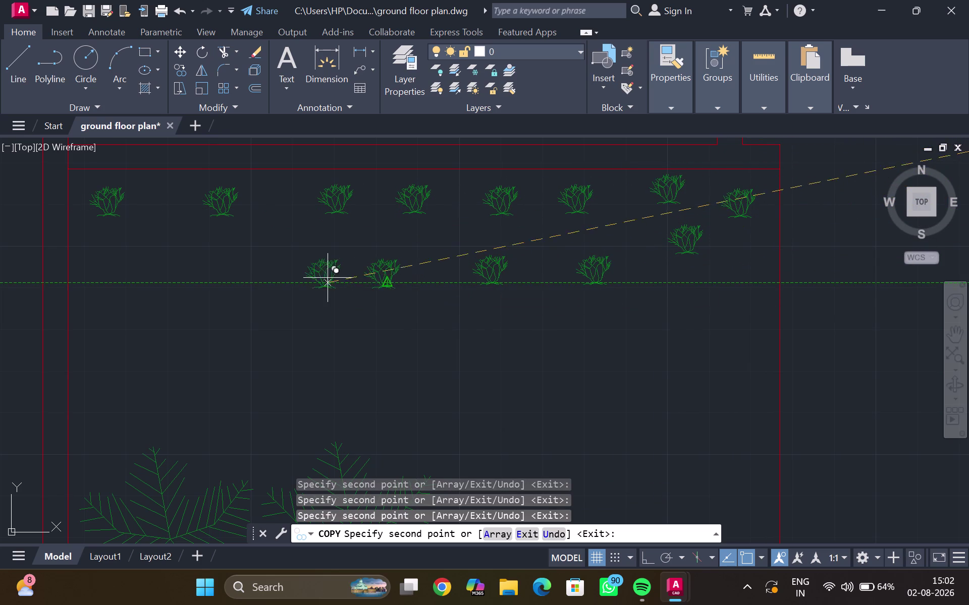
click(231, 276)
drag(174, 280, 167, 281)
click(117, 284)
Scatter more shrub copies across the middle and right side of the garden.
click(128, 341)
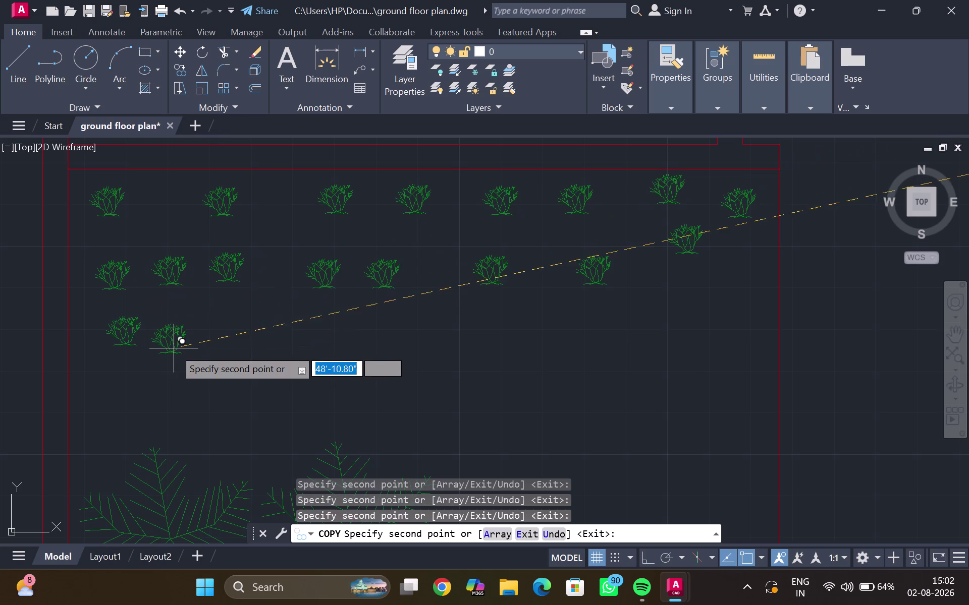
drag(180, 354, 189, 354)
click(269, 351)
drag(387, 357, 394, 360)
drag(444, 354, 453, 357)
drag(499, 352, 533, 352)
drag(606, 340, 615, 341)
drag(648, 335, 659, 339)
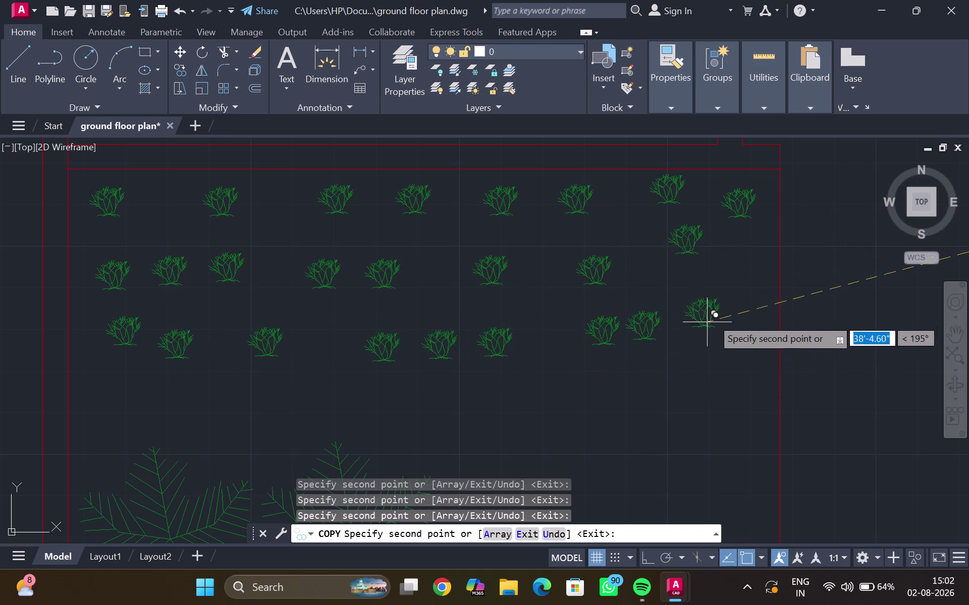
click(714, 312)
click(752, 390)
click(717, 530)
click(645, 495)
scroll(down, 3)
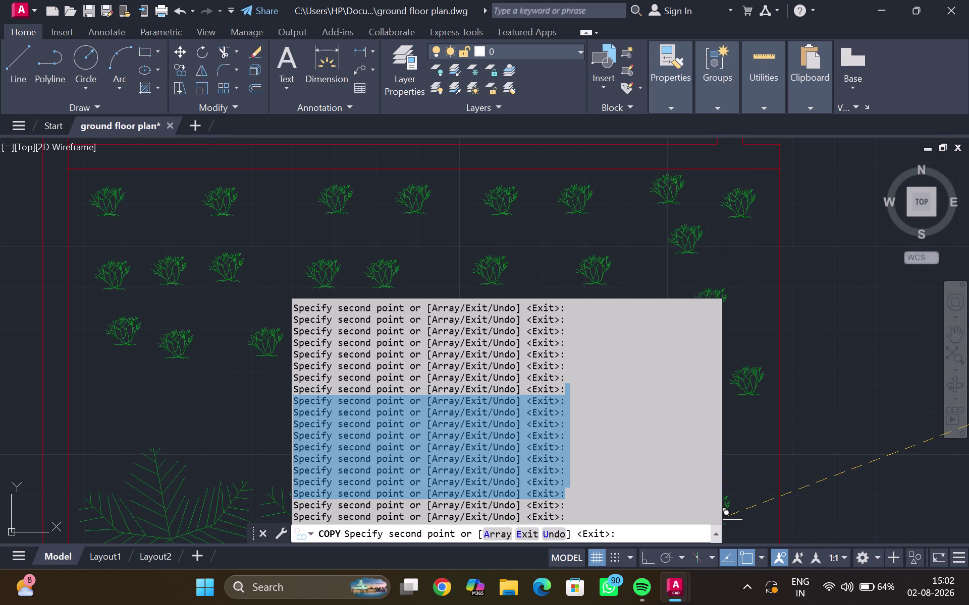
click(712, 534)
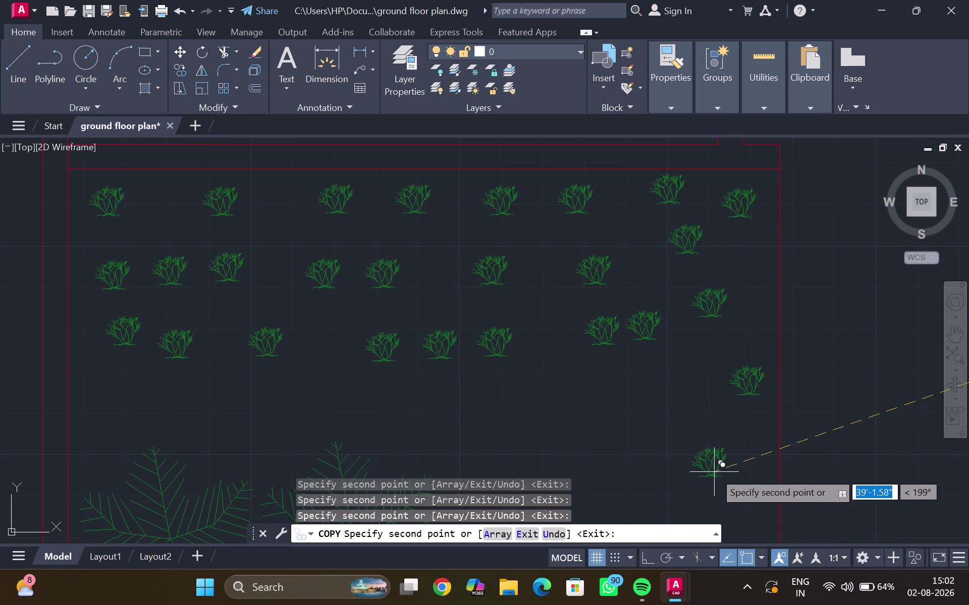
Scatter shrub copies across the lower part of the garden.
middle_drag(714, 472, 705, 300)
click(102, 226)
drag(151, 238, 156, 241)
drag(234, 256, 244, 259)
click(372, 262)
drag(399, 263, 410, 264)
drag(495, 255, 501, 257)
drag(572, 246, 579, 248)
drag(611, 240, 617, 240)
drag(659, 252, 661, 266)
drag(678, 282, 682, 288)
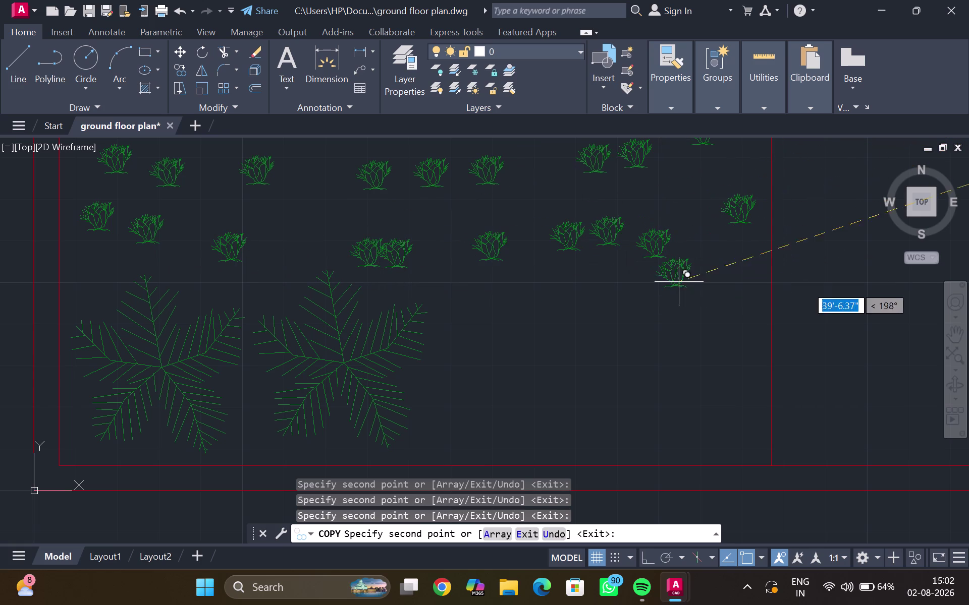
drag(681, 288, 687, 293)
drag(706, 309, 710, 334)
drag(712, 368, 712, 423)
drag(692, 443, 674, 452)
drag(614, 415, 609, 413)
Fill the garden's lower edge with more shrub copies.
click(549, 377)
drag(613, 330, 617, 333)
drag(644, 358, 650, 361)
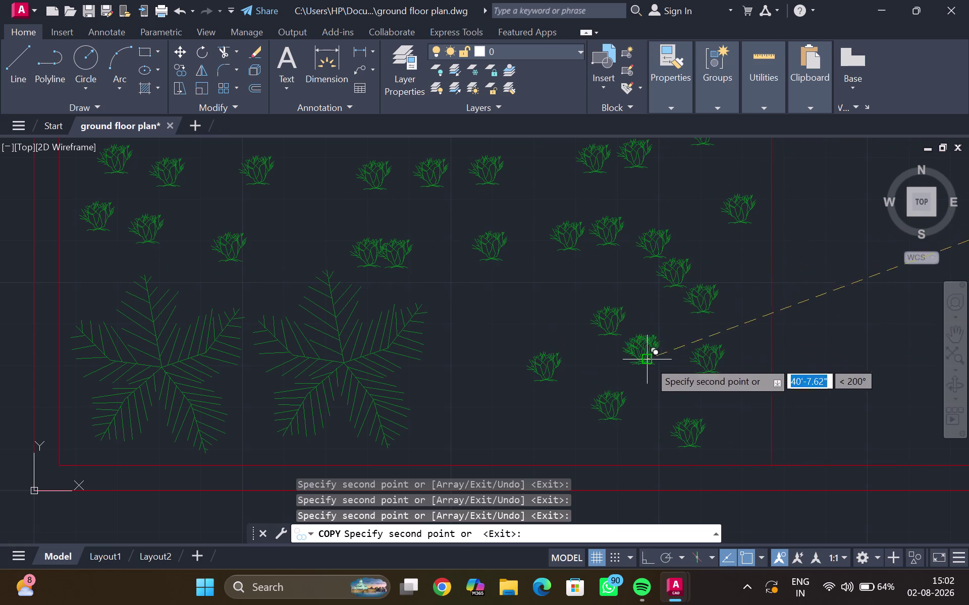
drag(659, 339, 658, 333)
drag(597, 295, 383, 295)
drag(458, 316, 460, 321)
click(507, 319)
click(474, 374)
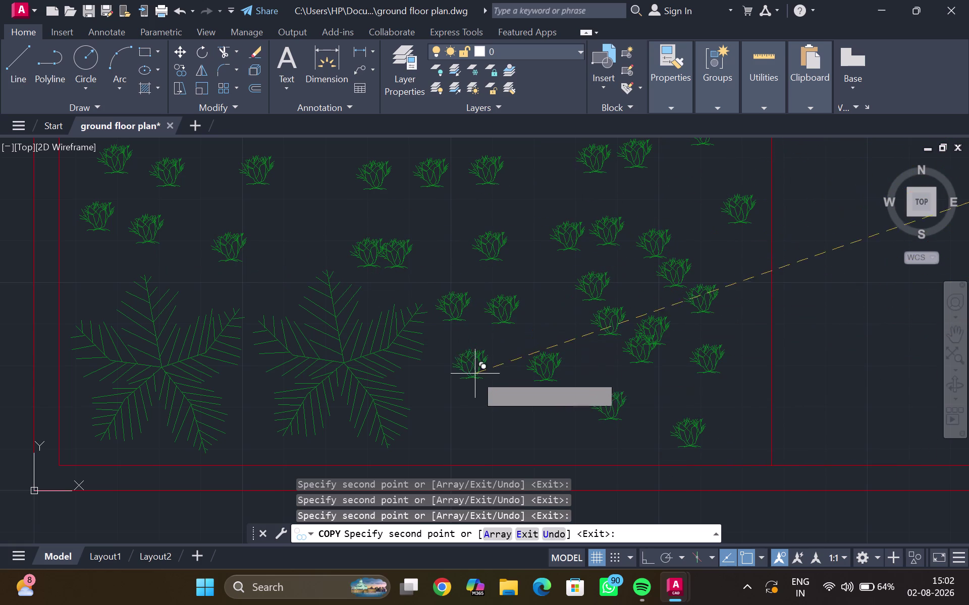
drag(458, 398, 458, 407)
drag(466, 429, 467, 438)
drag(507, 444, 520, 443)
click(589, 438)
click(642, 437)
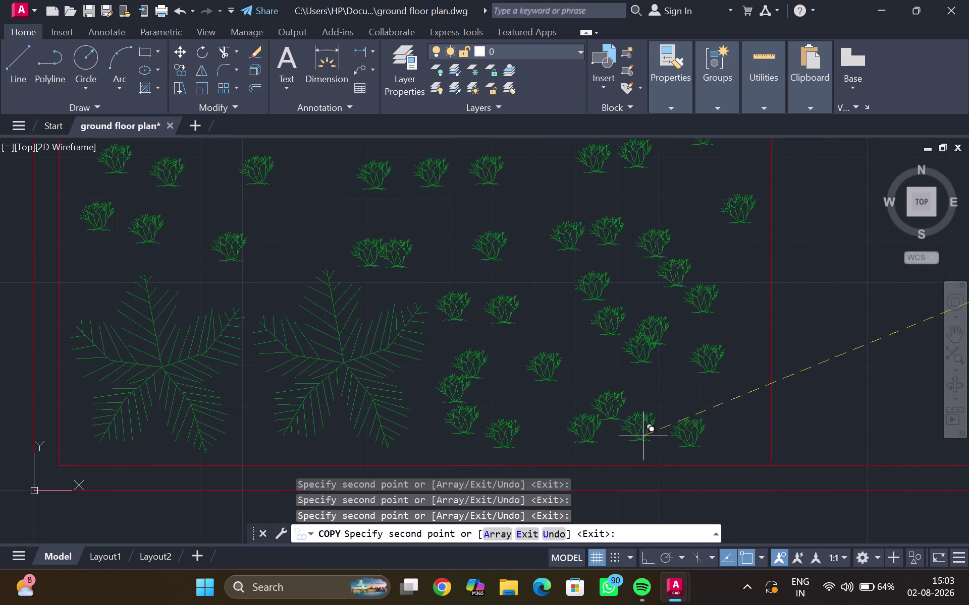
drag(656, 415, 665, 412)
click(749, 436)
drag(753, 386, 751, 370)
drag(747, 313, 748, 301)
Add shrub copies beside the fern trees, place a final one, and end COPY.
scroll(down, 3)
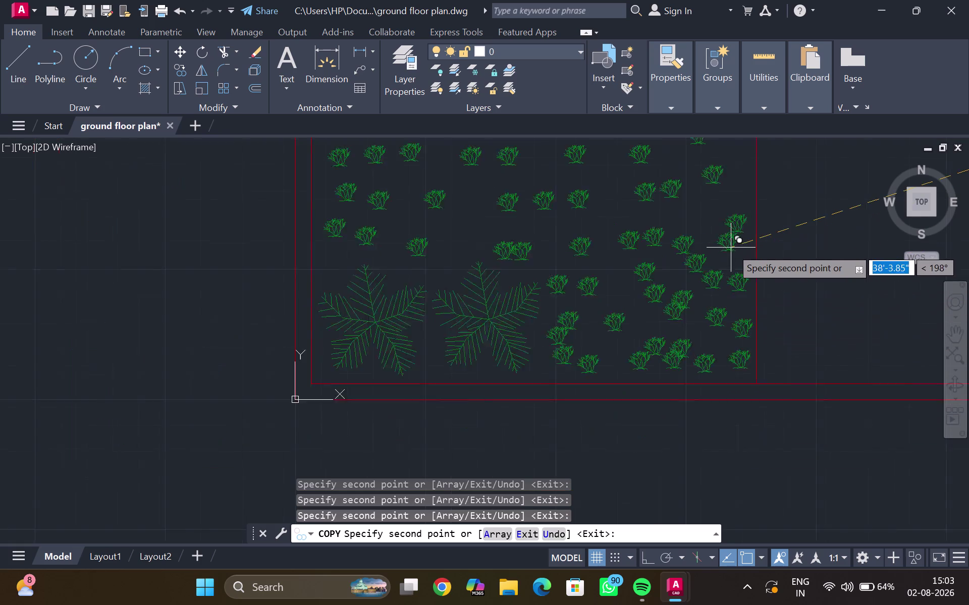
scroll(down, 3)
click(712, 222)
click(733, 179)
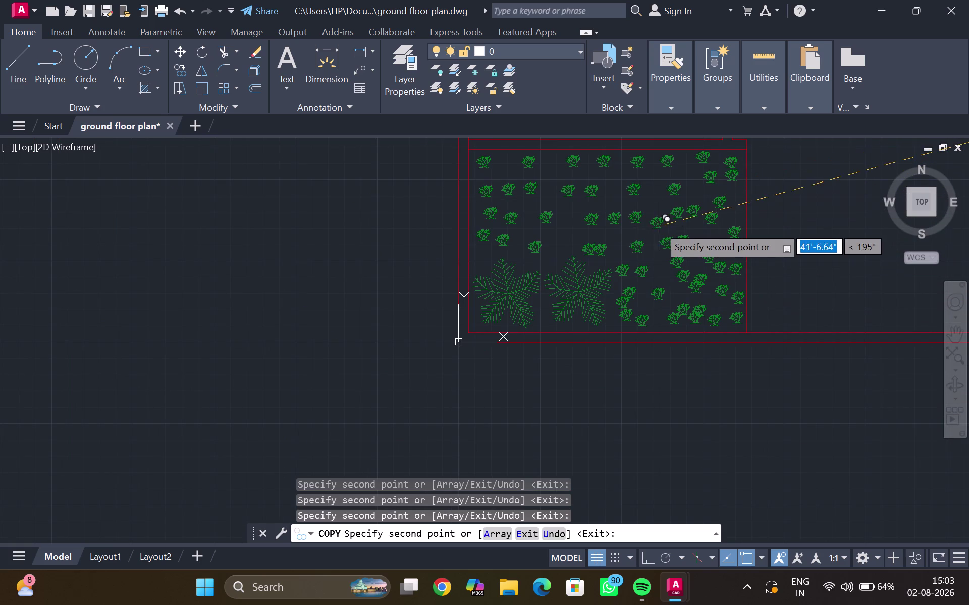
click(653, 225)
click(573, 223)
click(558, 255)
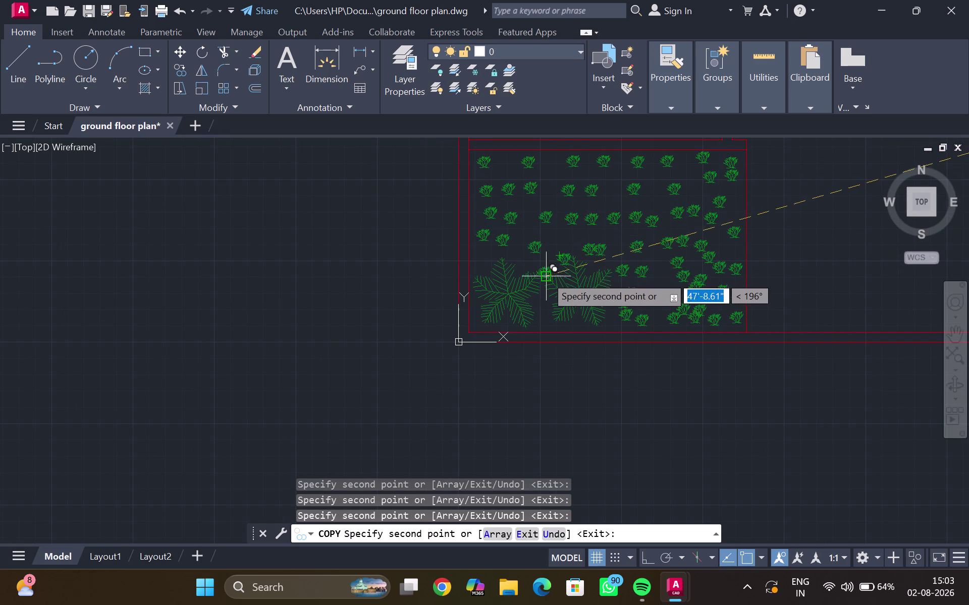
click(541, 277)
click(513, 262)
click(483, 262)
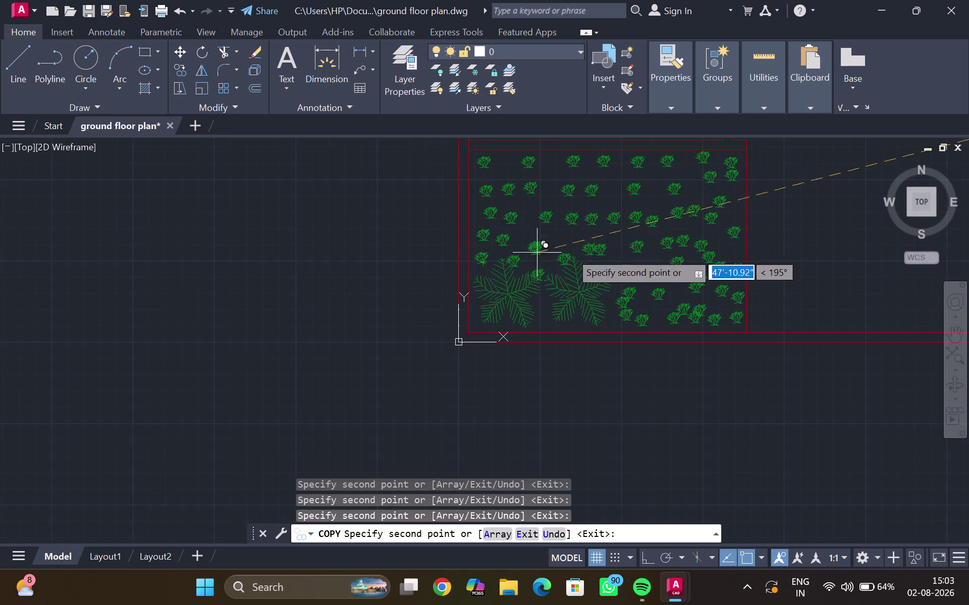
scroll(down, 3)
middle_drag(661, 221, 443, 340)
scroll(down, 3)
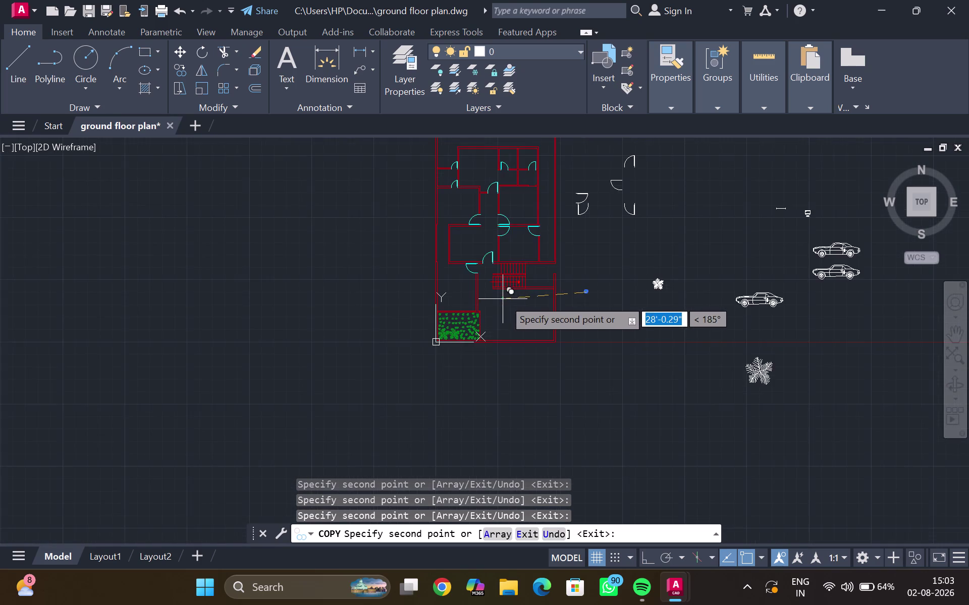
scroll(up, 3)
scroll(up, 3)
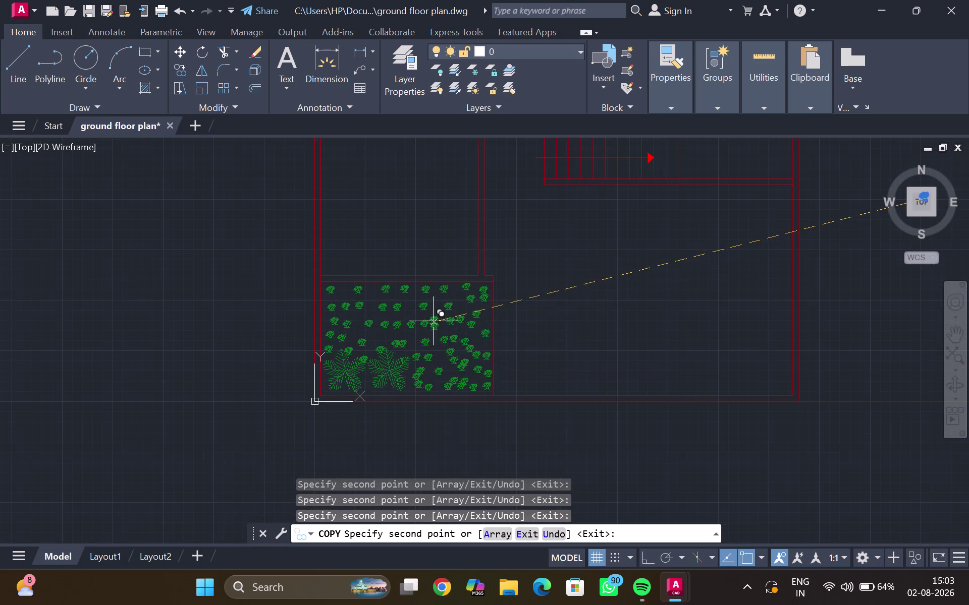
click(435, 311)
key(Escape)
scroll(down, 3)
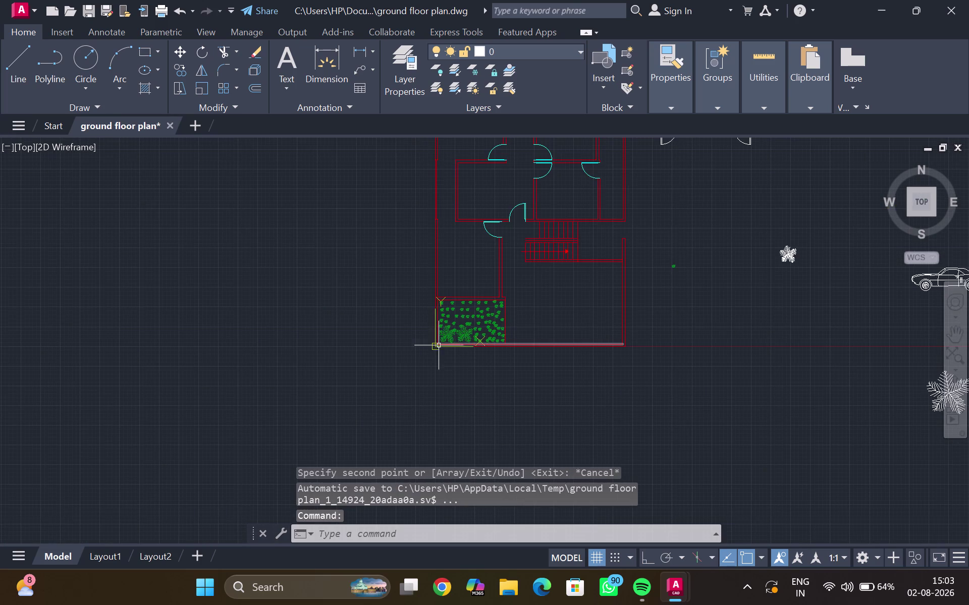
Switch the garden palm's visibility state to Palm (Elevation).
scroll(up, 3)
click(458, 324)
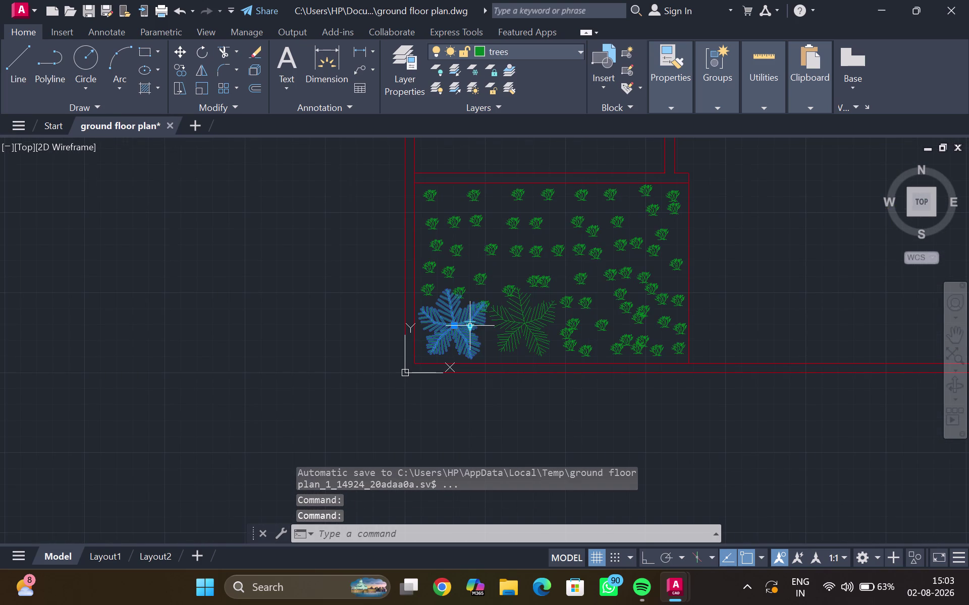
click(468, 328)
click(522, 350)
scroll(down, 3)
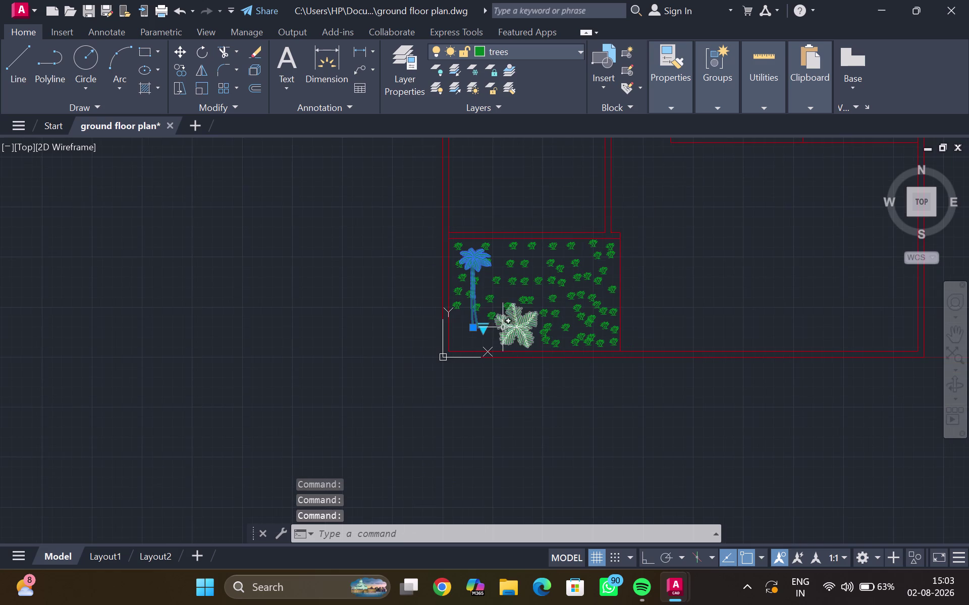
key(Escape)
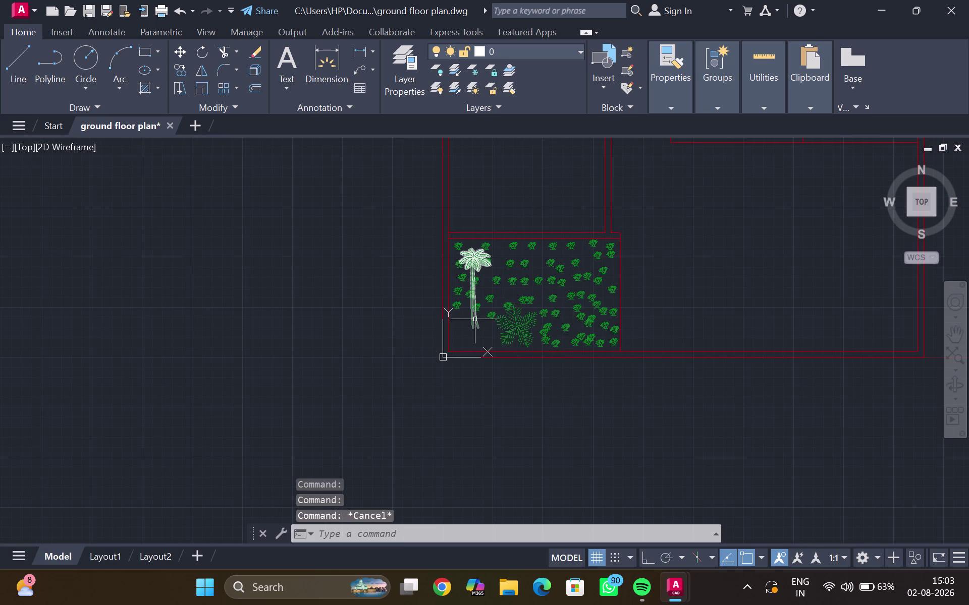
Move the side-view palm to the garden's lower-left corner along the edge.
click(475, 318)
drag(474, 329, 461, 341)
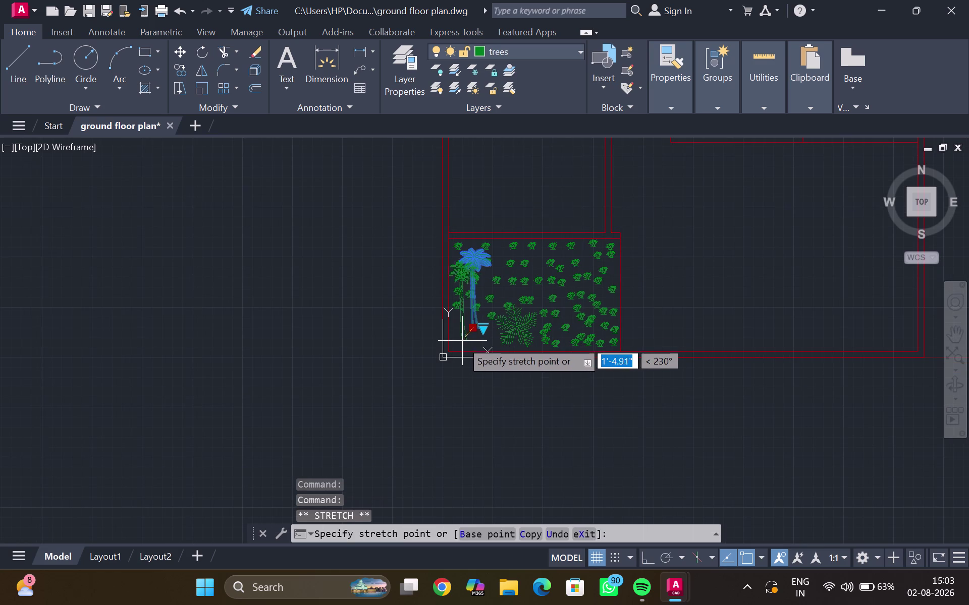
drag(461, 341, 457, 343)
click(456, 341)
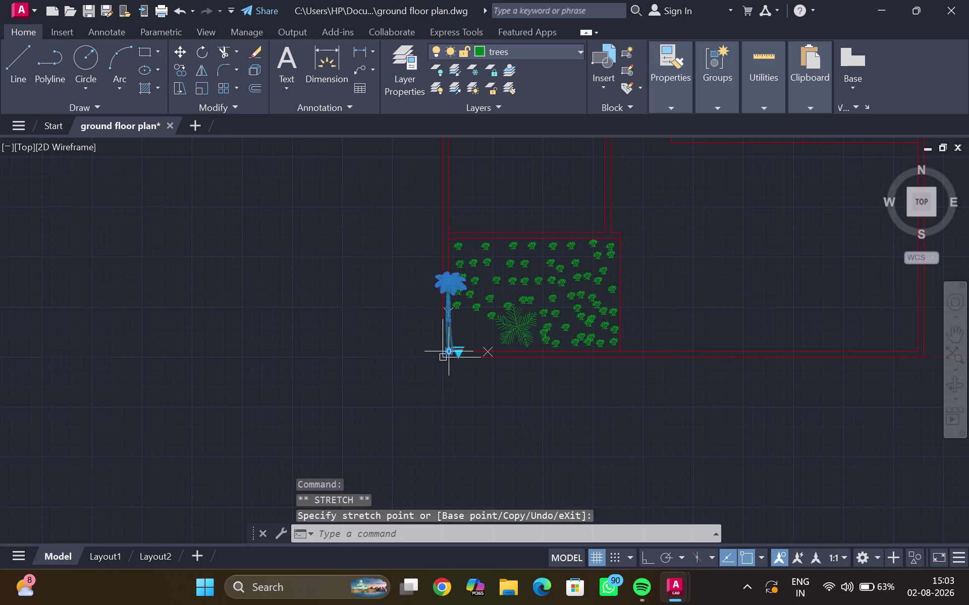
drag(450, 351, 458, 339)
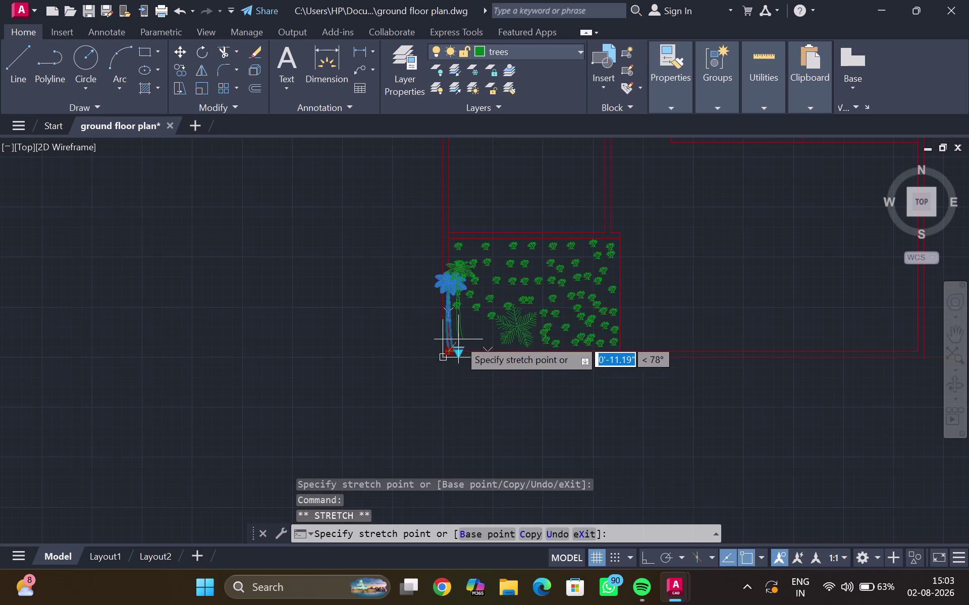
drag(458, 340, 459, 339)
click(459, 339)
key(Escape)
Select the fern-like tree block in the garden.
scroll(up, 3)
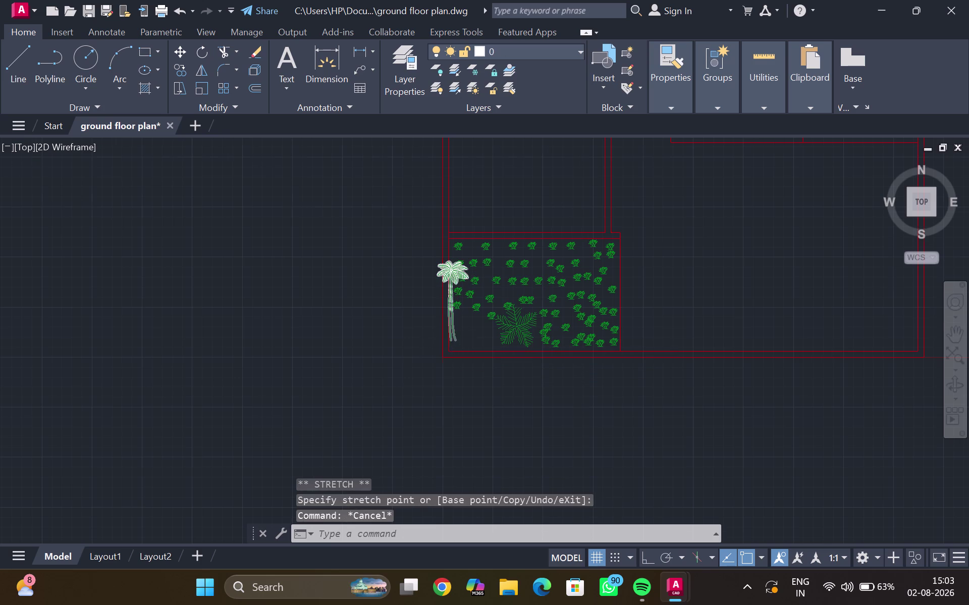
scroll(up, 3)
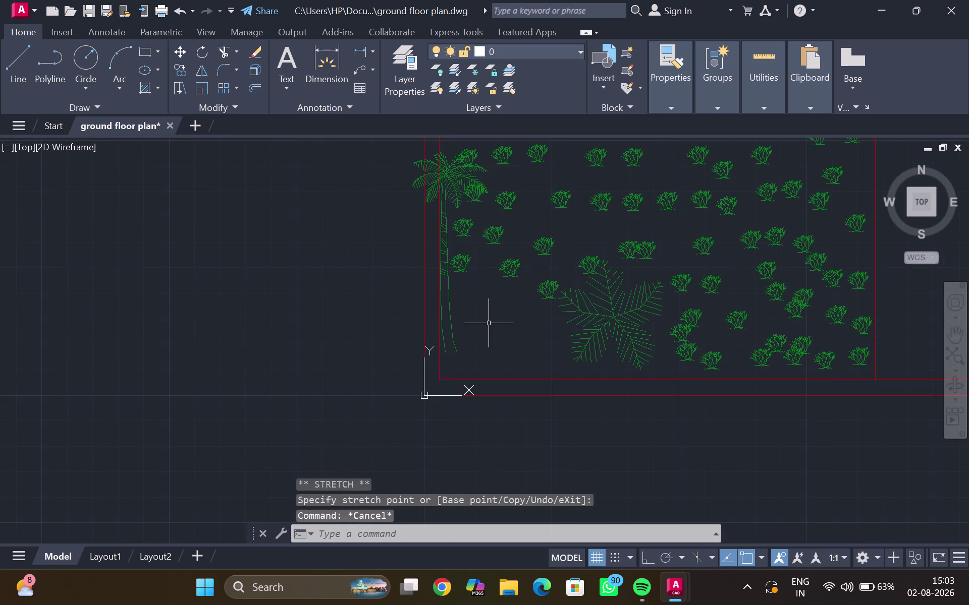
click(607, 318)
click(639, 319)
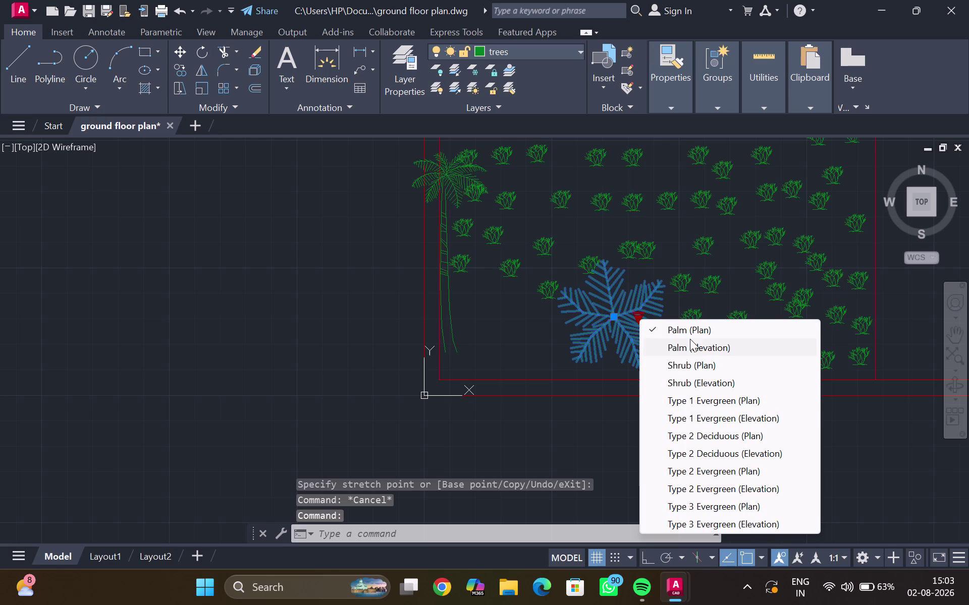
Try the tree's Type 1 Evergreen (Plan) and Shrub (Plan) visibility variants.
click(695, 402)
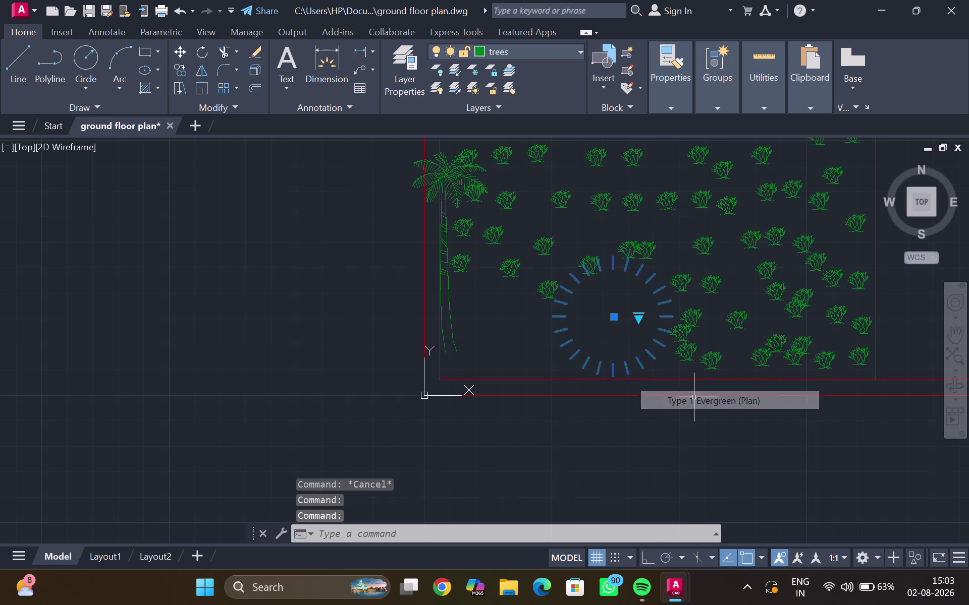
click(641, 319)
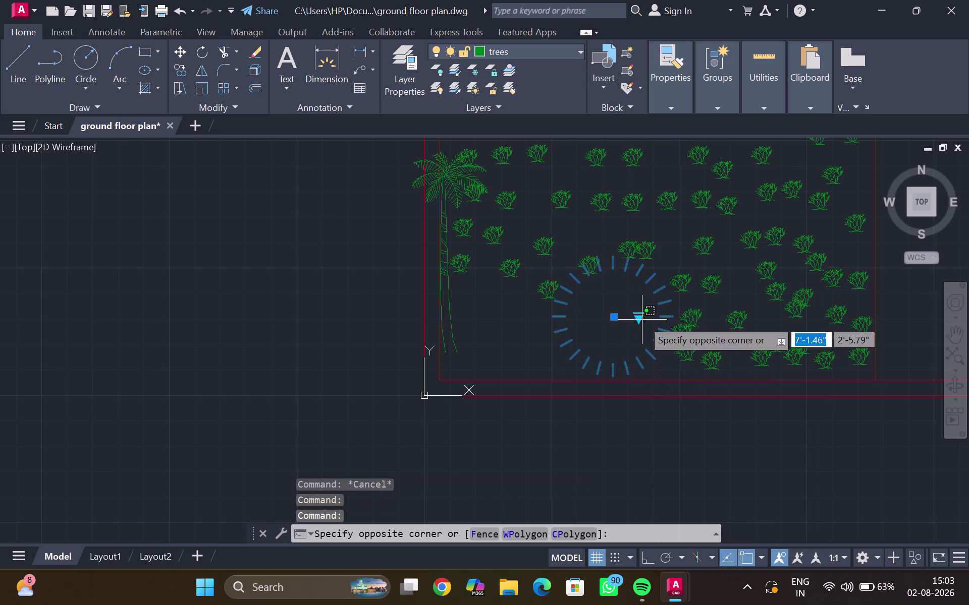
key(Escape)
key(Escape)
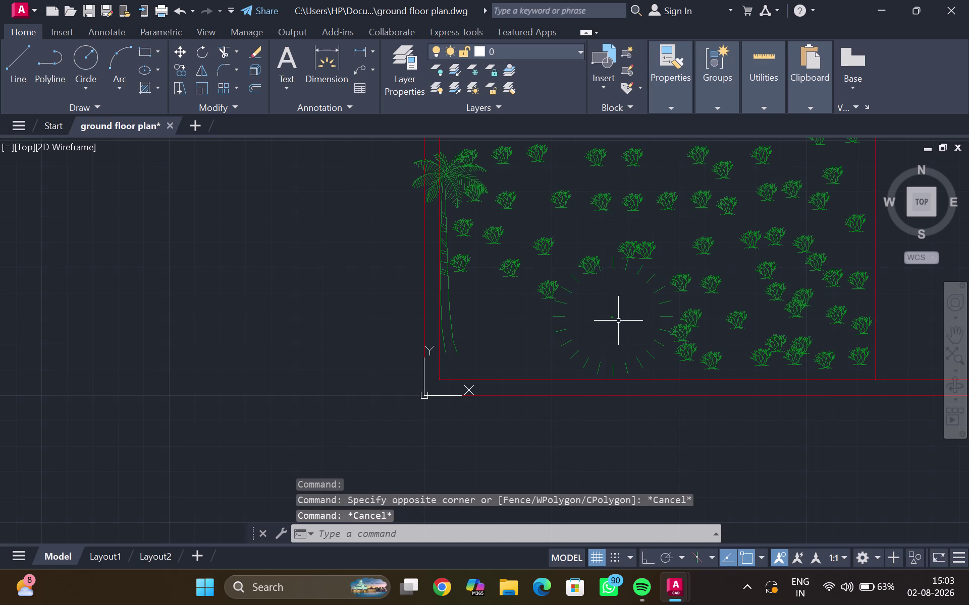
click(611, 317)
click(640, 319)
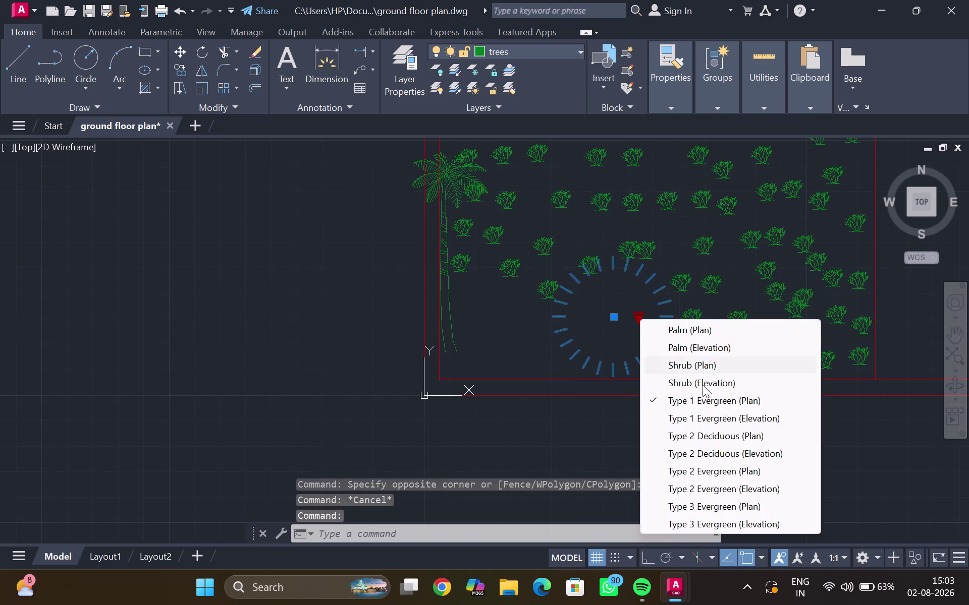
click(703, 433)
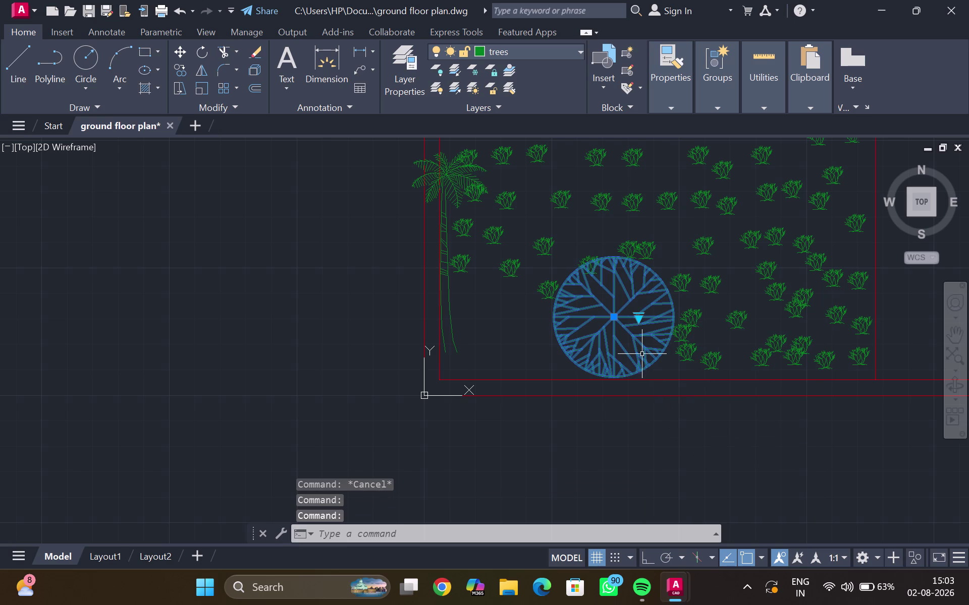
Shift the round tree toward the palm and set it to Type 2 Deciduous (Elevation).
click(611, 314)
click(635, 320)
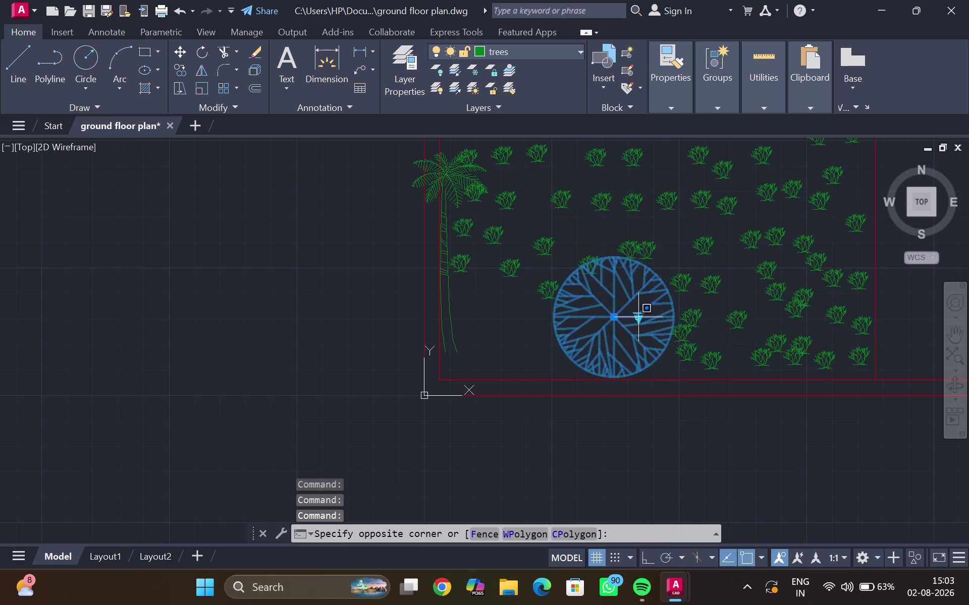
click(640, 320)
click(616, 318)
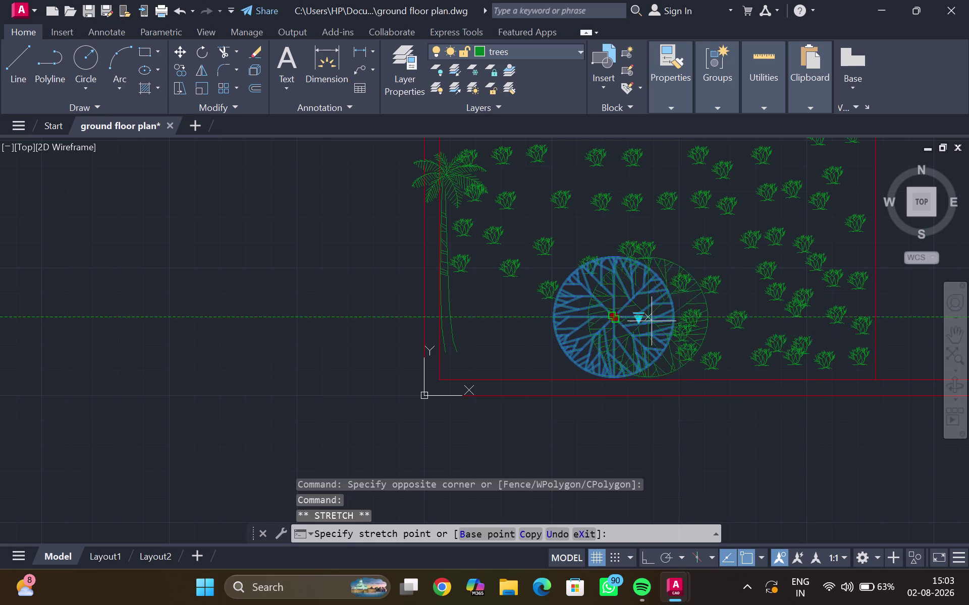
click(545, 323)
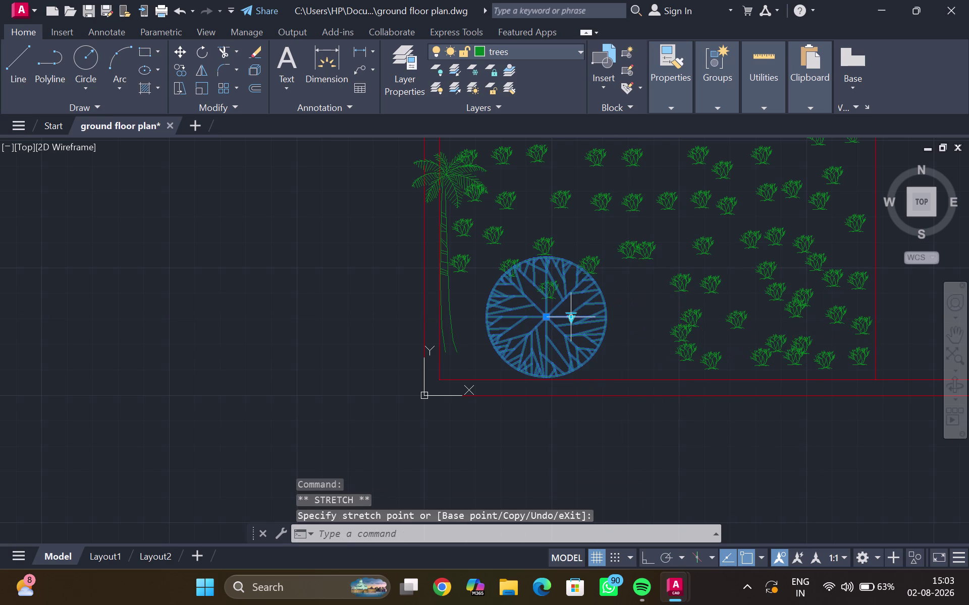
click(569, 318)
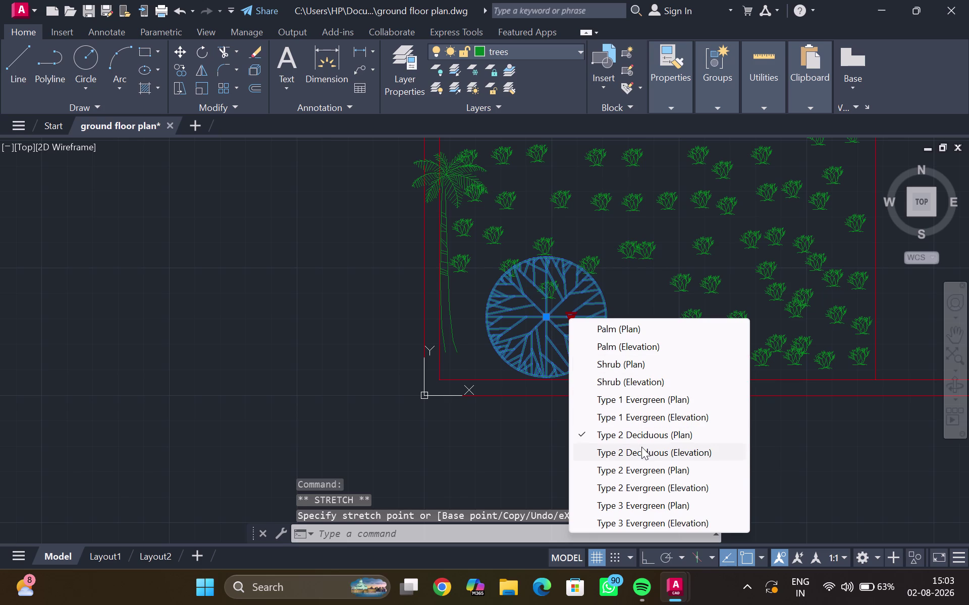
click(641, 449)
key(Escape)
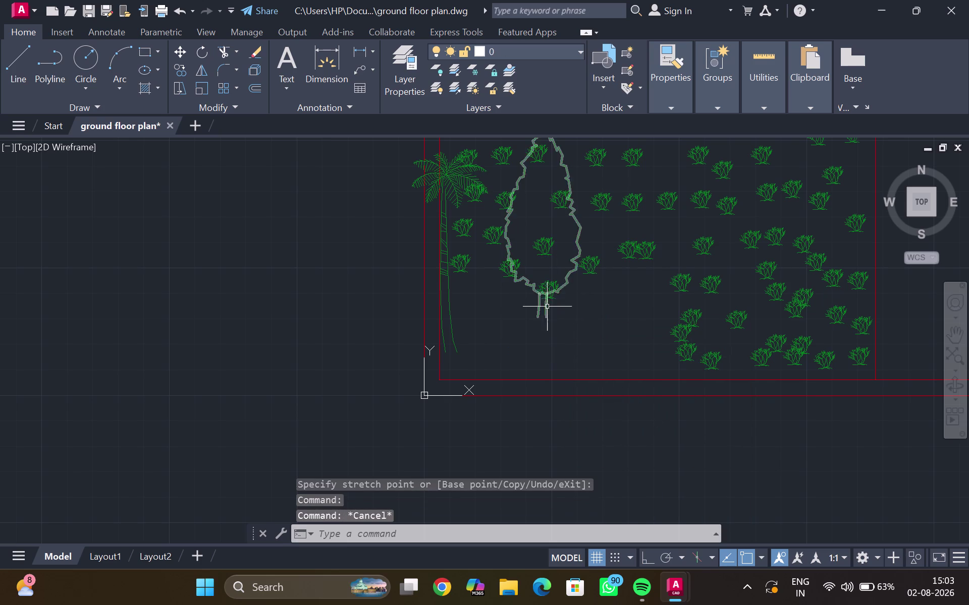
click(567, 273)
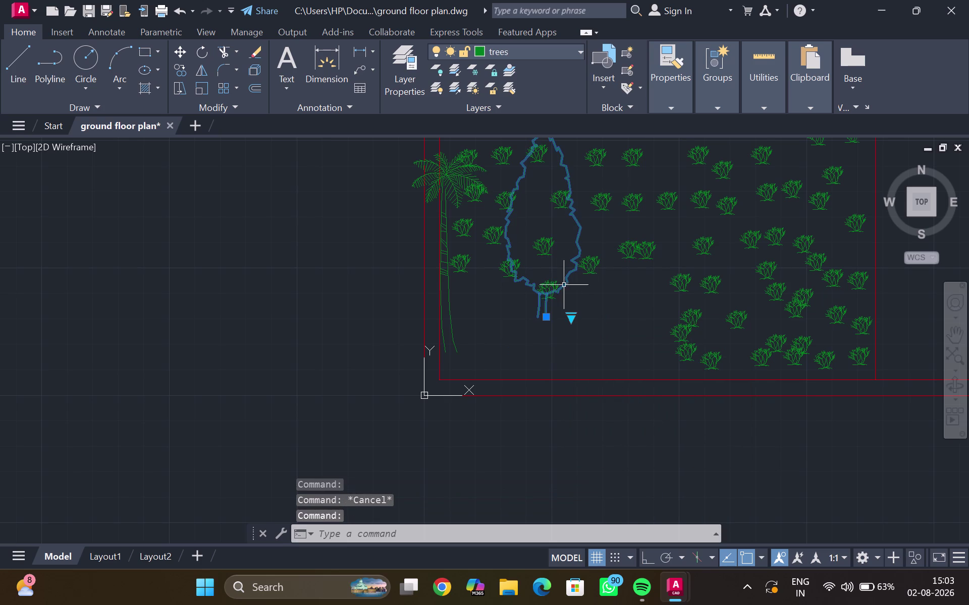
Copy the deciduous tree elevation to five spots along the garden's lower edge.
key(c)
key(o)
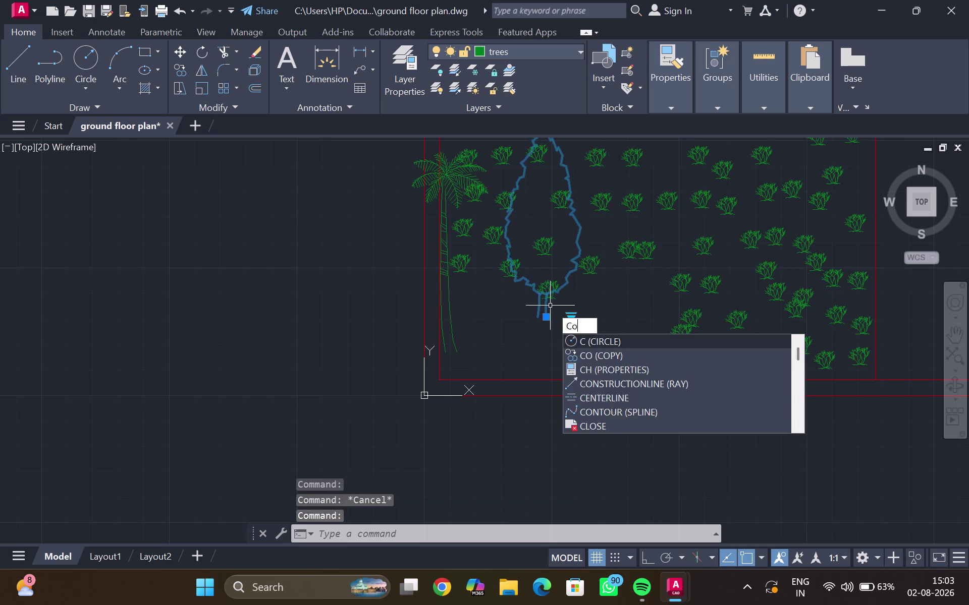
key(Return)
drag(544, 312, 541, 328)
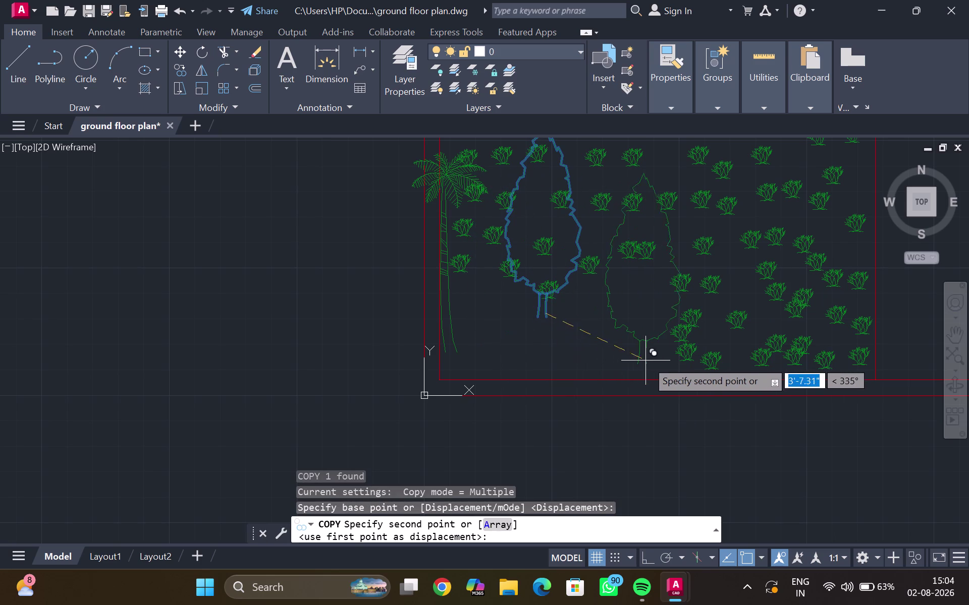
click(664, 374)
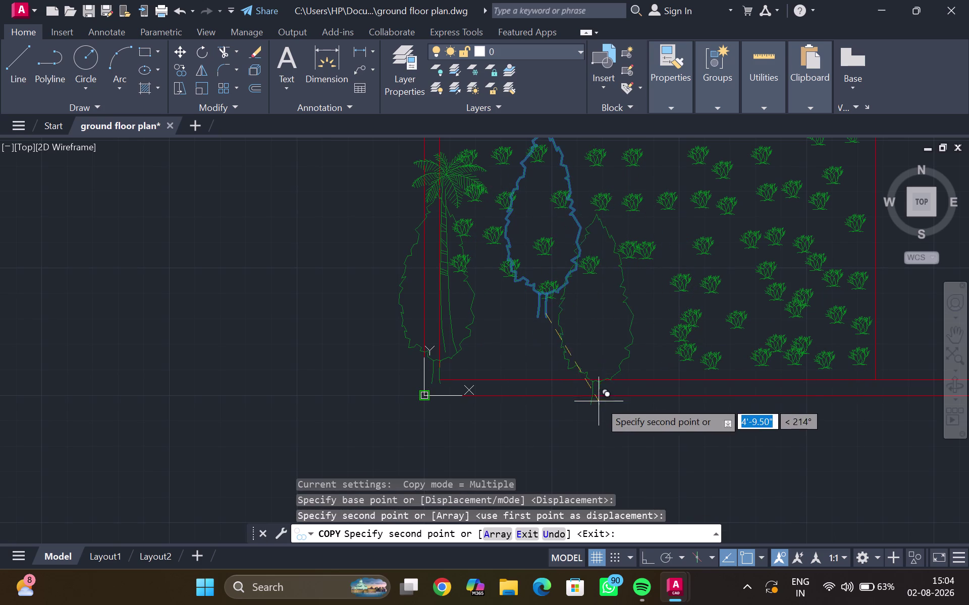
click(742, 554)
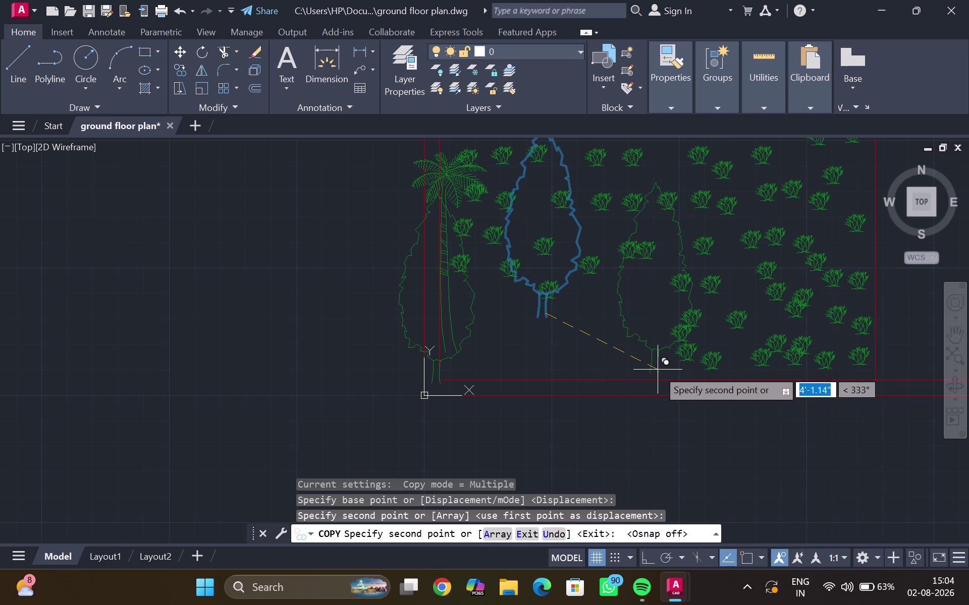
click(656, 370)
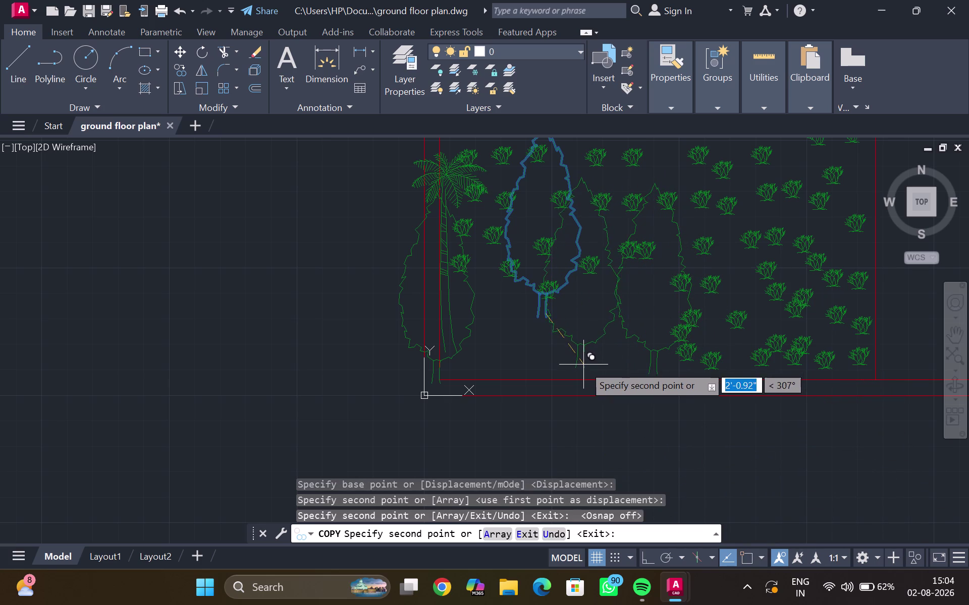
click(583, 368)
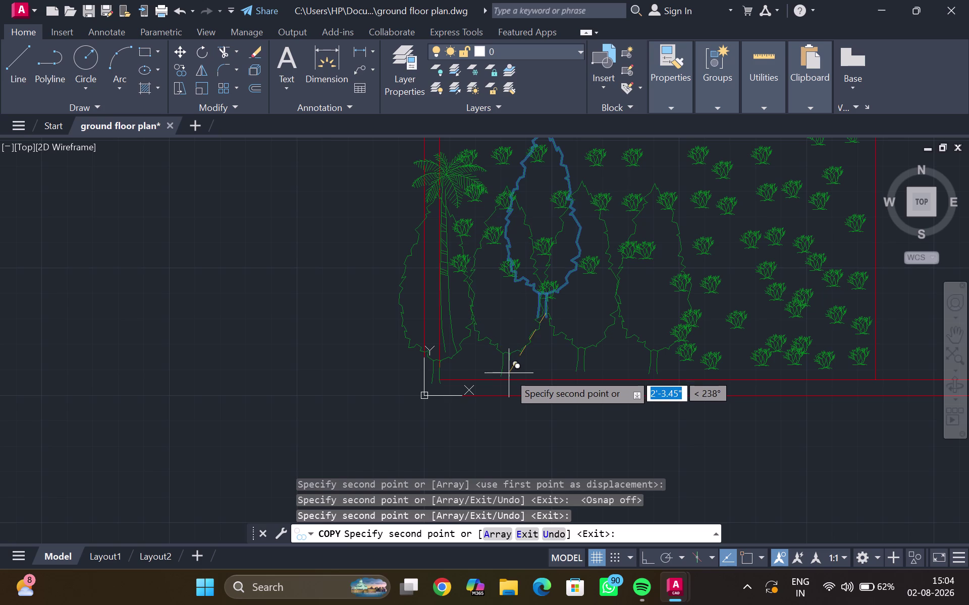
click(509, 373)
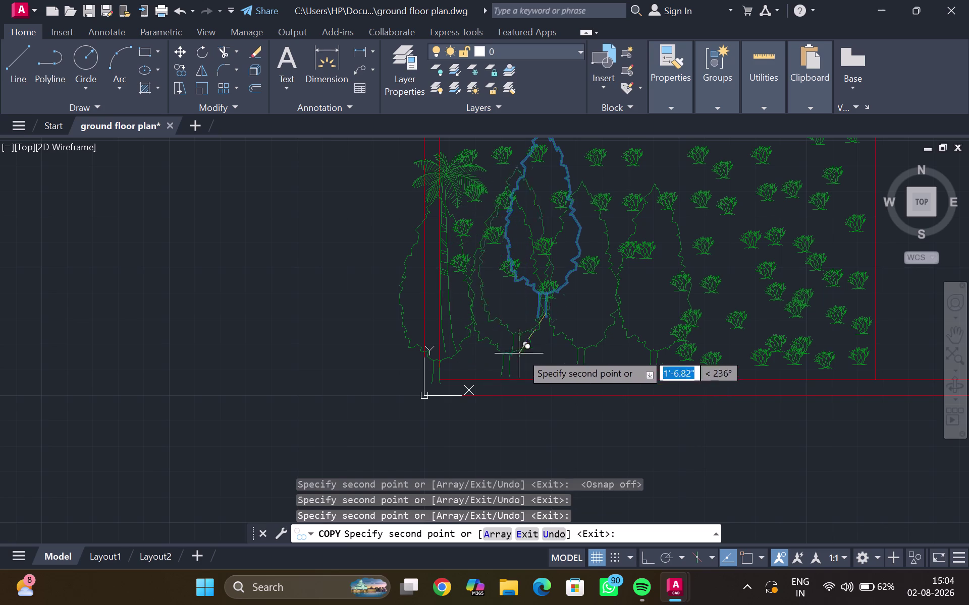
key(Escape)
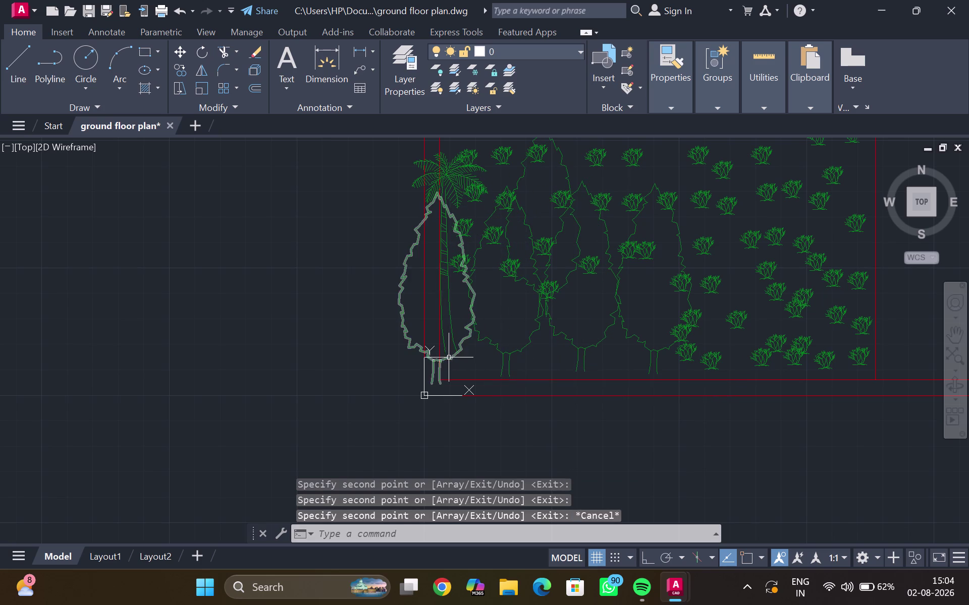
Erase the tree copy overlapping the palm, plus one more selected object.
click(449, 358)
key(Delete)
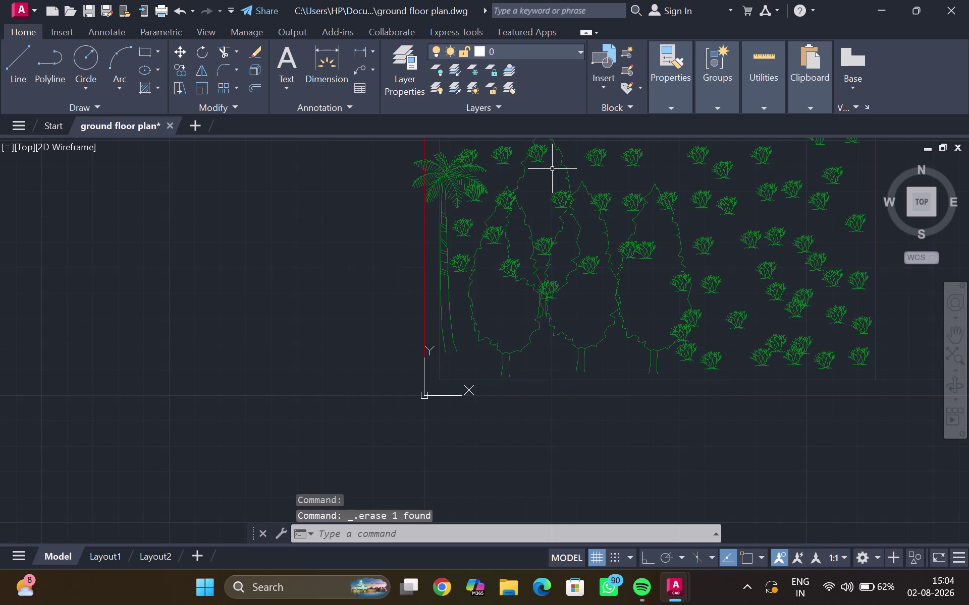
click(562, 163)
key(Delete)
Zoom into the garden and select six shrubs overlapping the tree row.
scroll(down, 3)
middle_drag(609, 222, 607, 225)
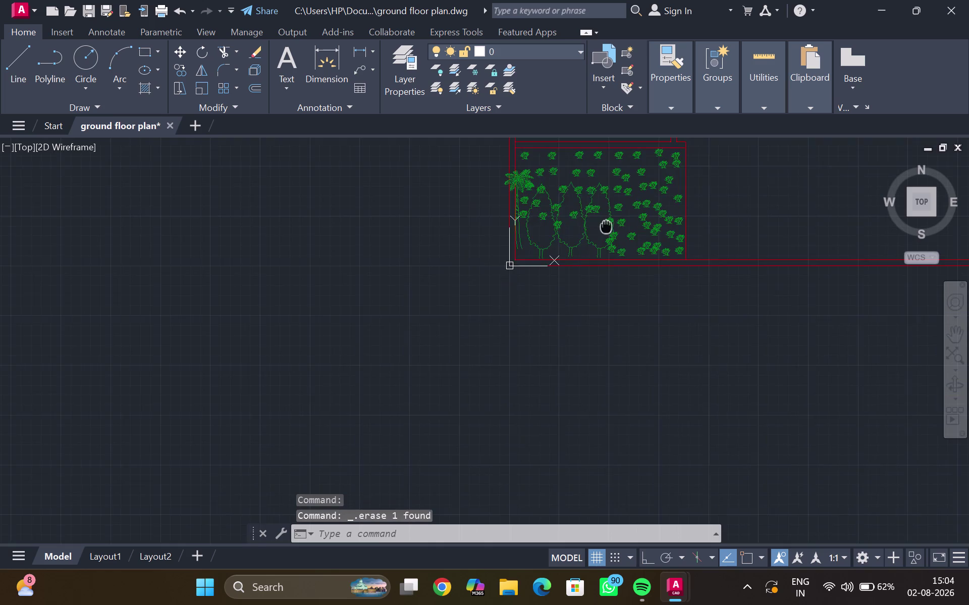
middle_drag(607, 225, 473, 321)
middle_drag(470, 324, 399, 386)
scroll(up, 3)
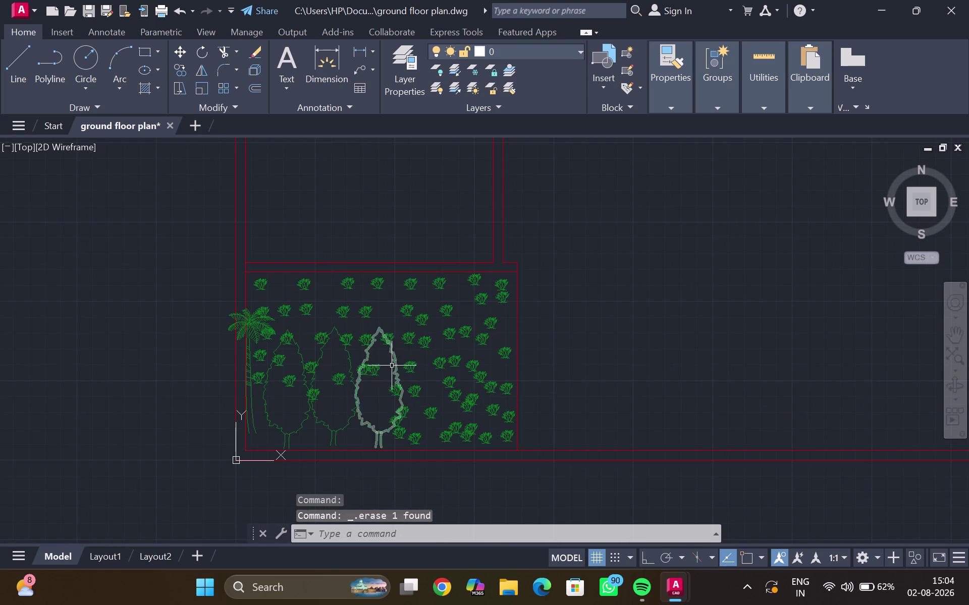
scroll(up, 3)
click(358, 377)
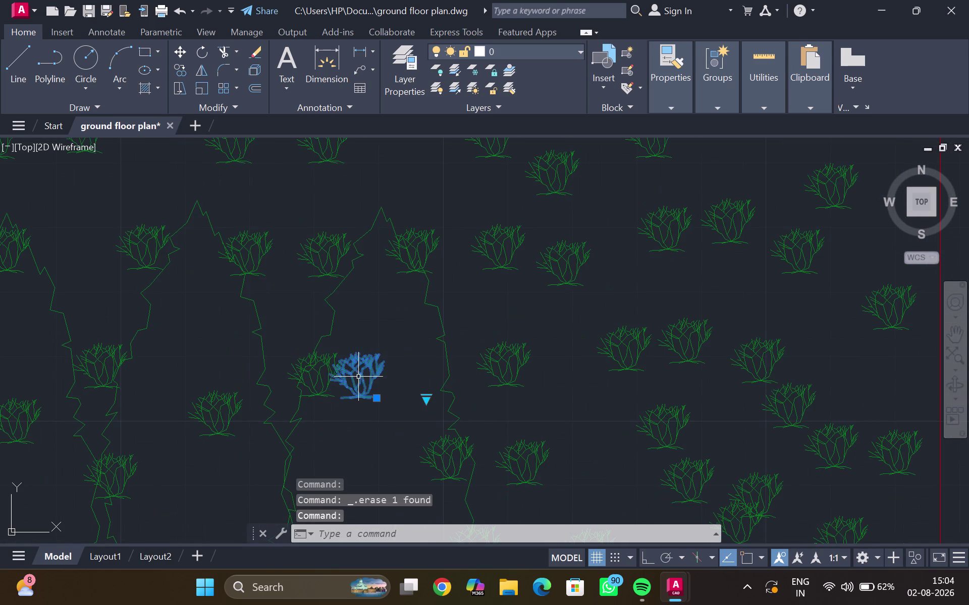
click(311, 379)
click(221, 409)
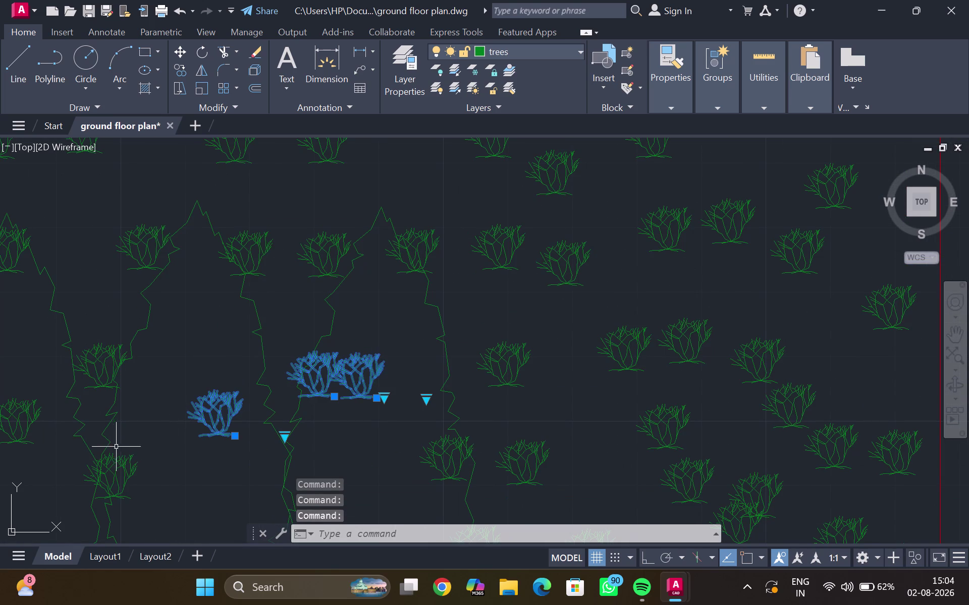
click(117, 474)
click(9, 419)
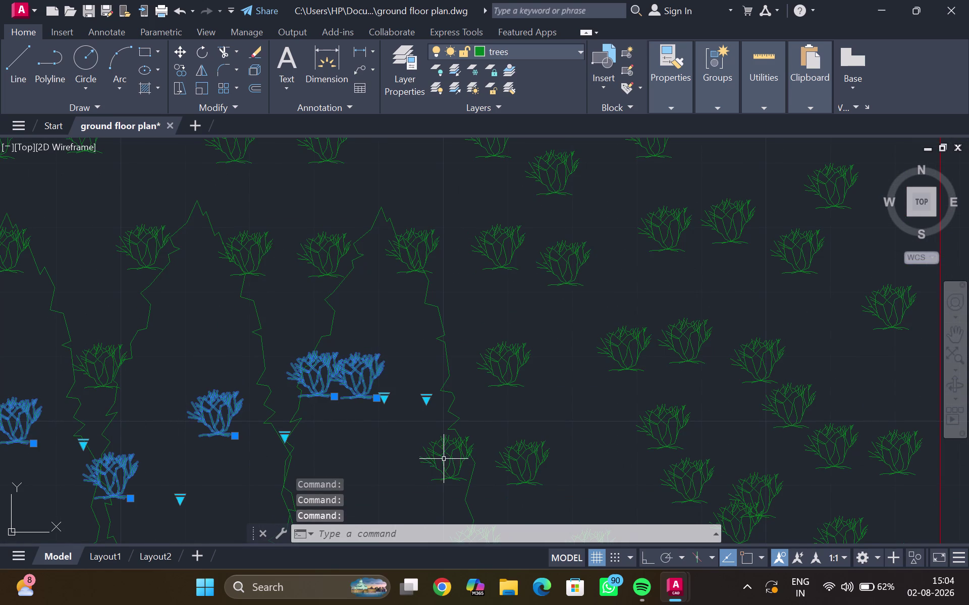
click(444, 459)
Add the middle tree elevation and the shrubs around it to the selection.
click(414, 262)
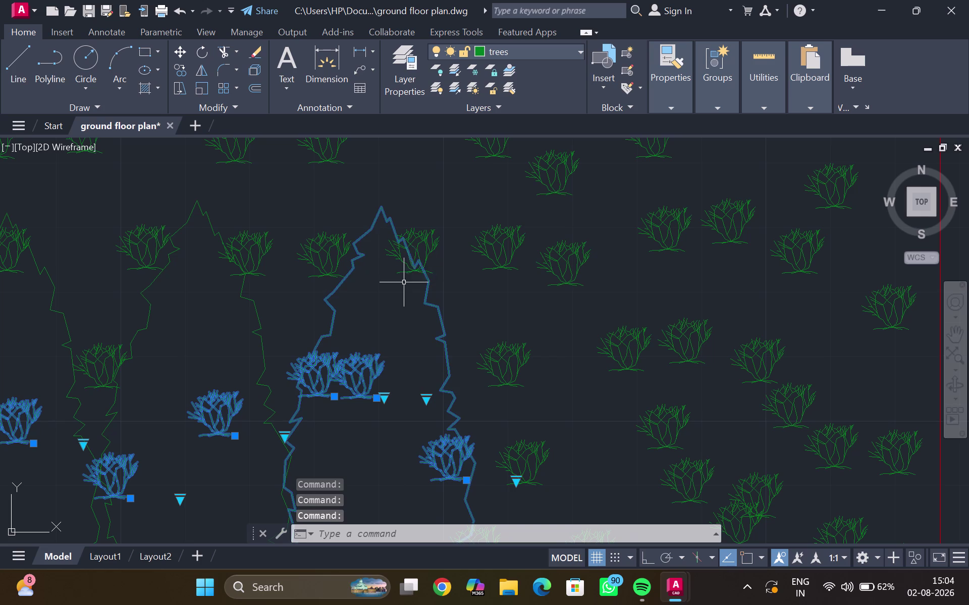
click(408, 268)
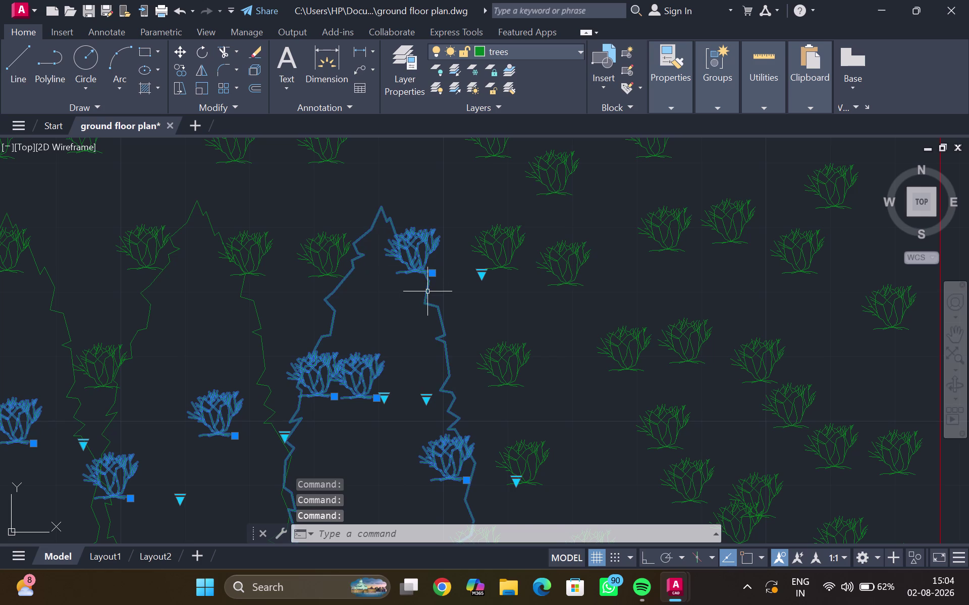
click(427, 292)
click(436, 313)
double_click(440, 312)
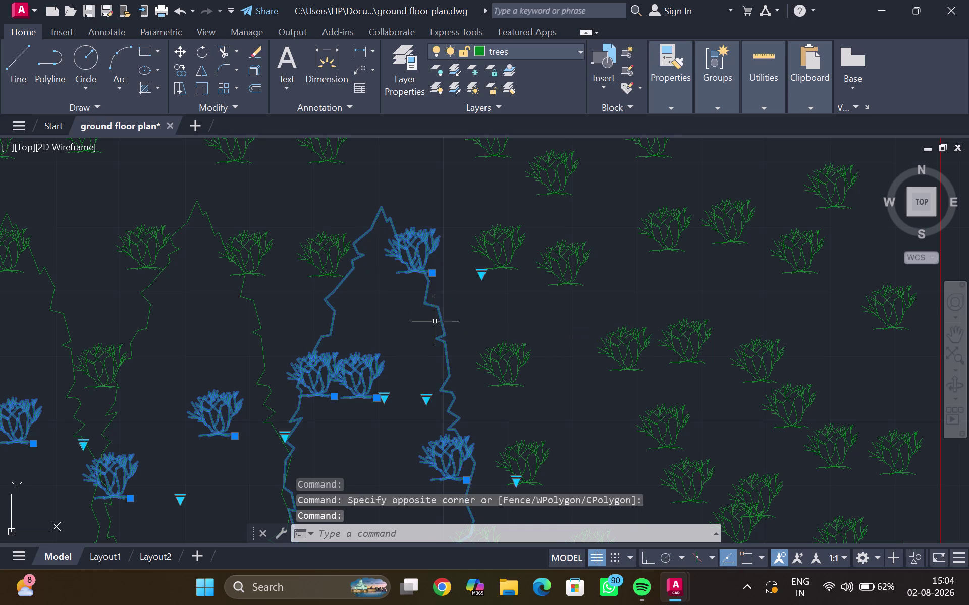
Window-select the remaining shrubs near the tree base and delete the whole selection.
click(331, 295)
click(427, 403)
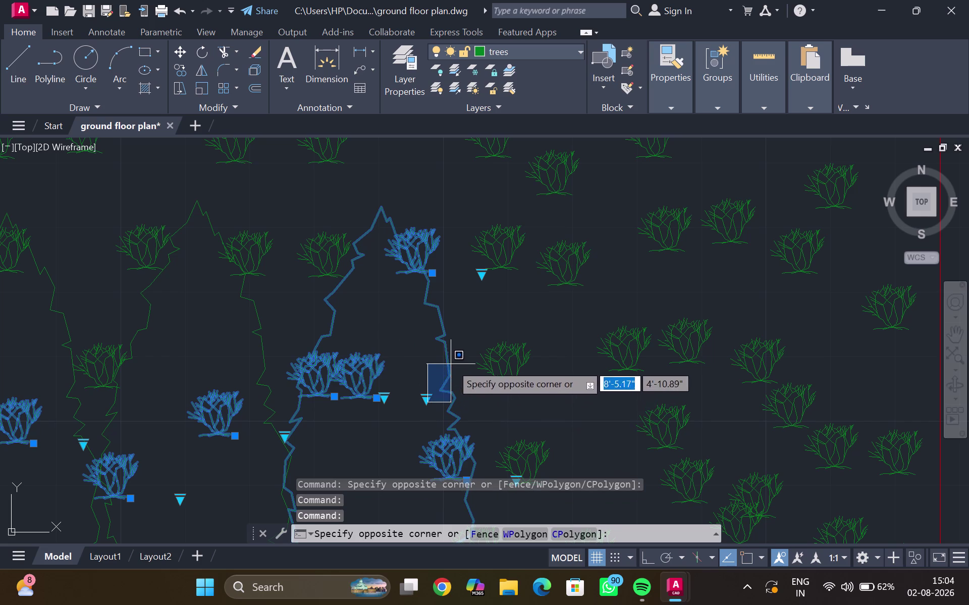
click(451, 364)
scroll(down, 3)
middle_drag(396, 439, 411, 339)
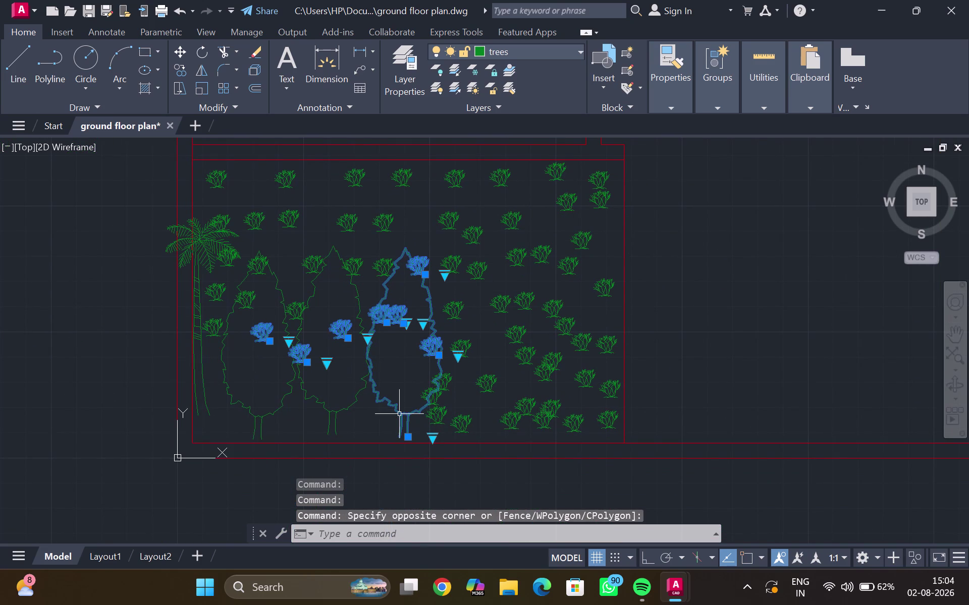
click(399, 414)
drag(411, 438, 404, 435)
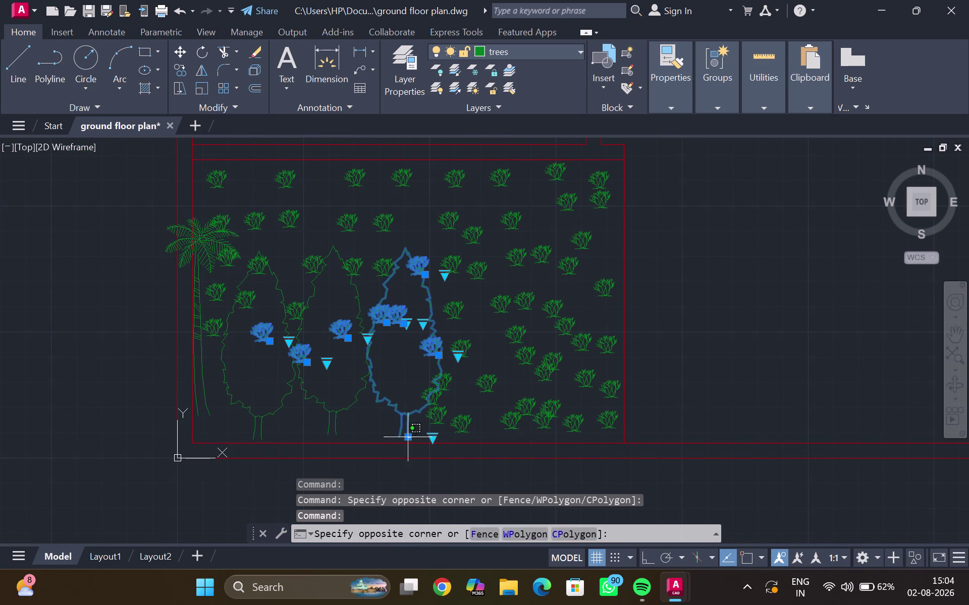
drag(404, 435, 399, 430)
key(Delete)
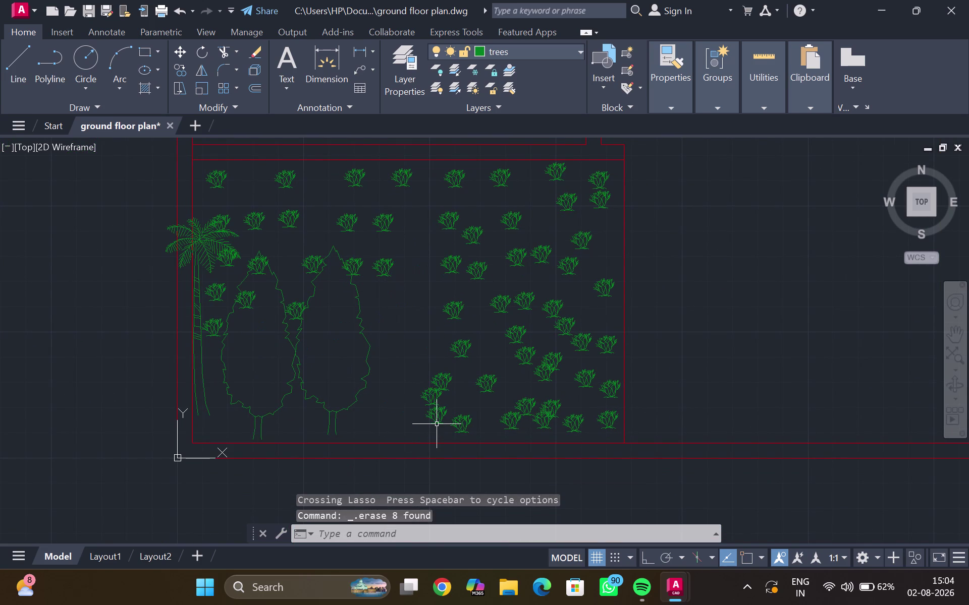
click(357, 394)
Switch the remaining tree block's visibility to the Type 1 Evergreen elevation.
click(364, 438)
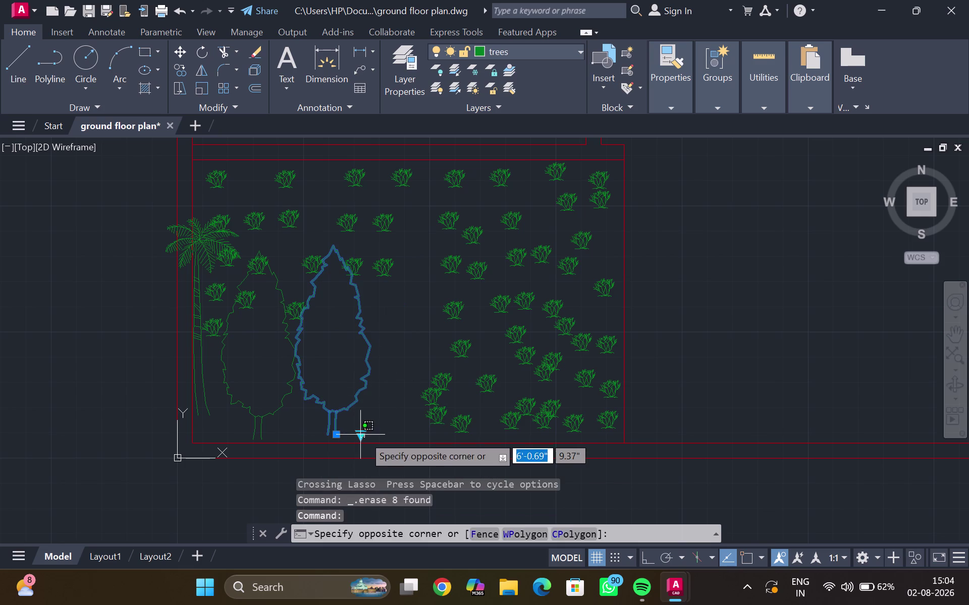
click(361, 433)
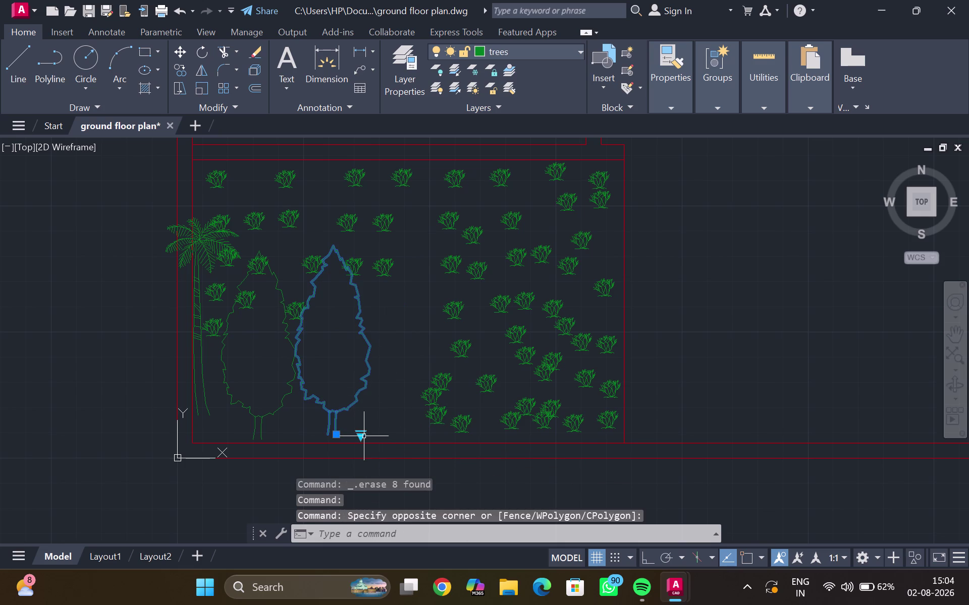
click(361, 437)
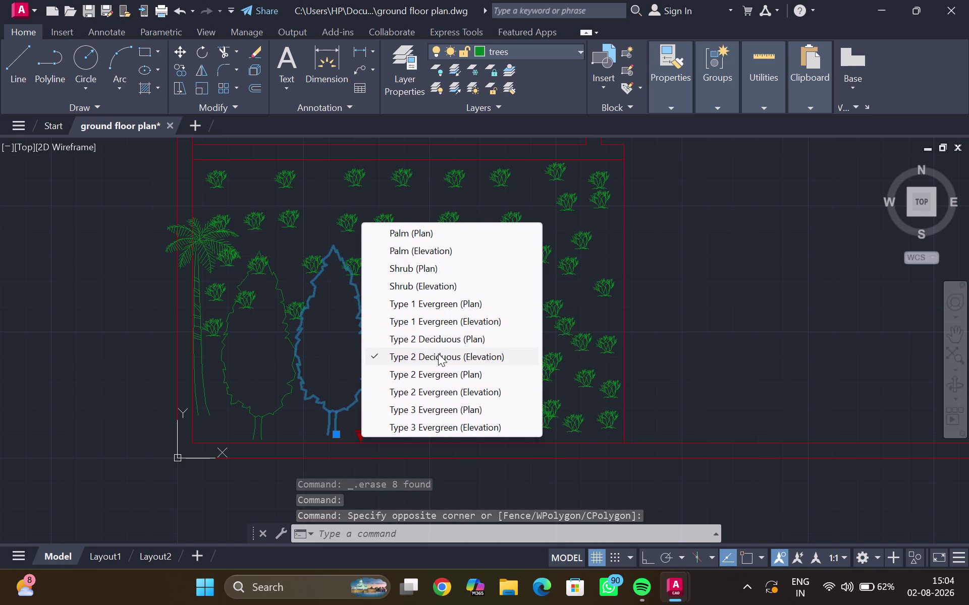
click(439, 354)
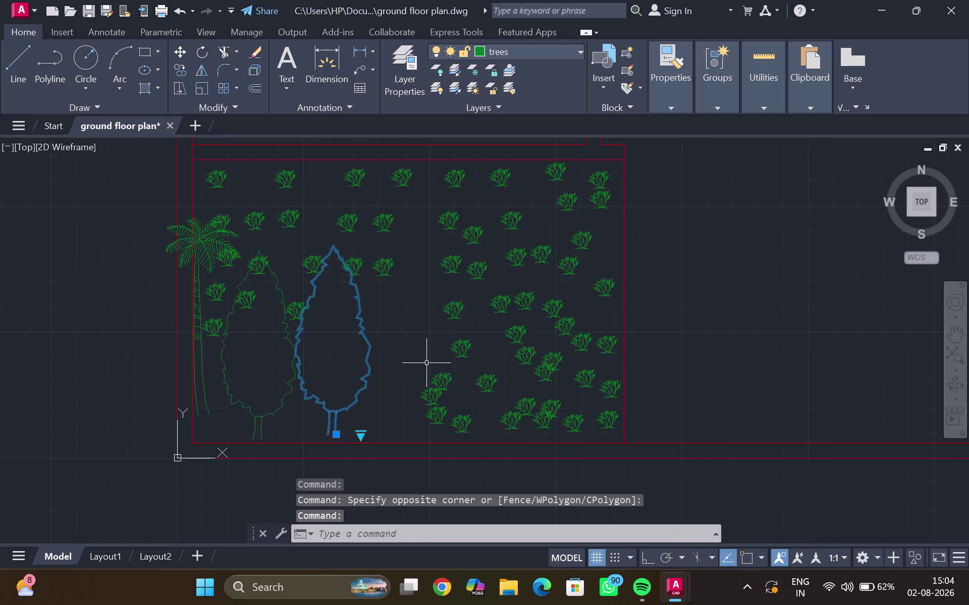
click(362, 436)
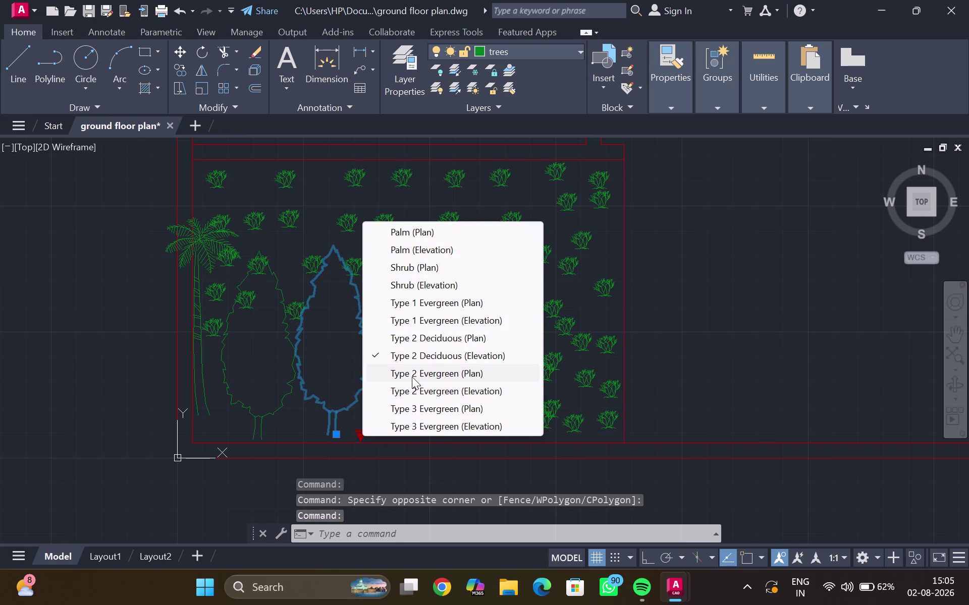
click(442, 319)
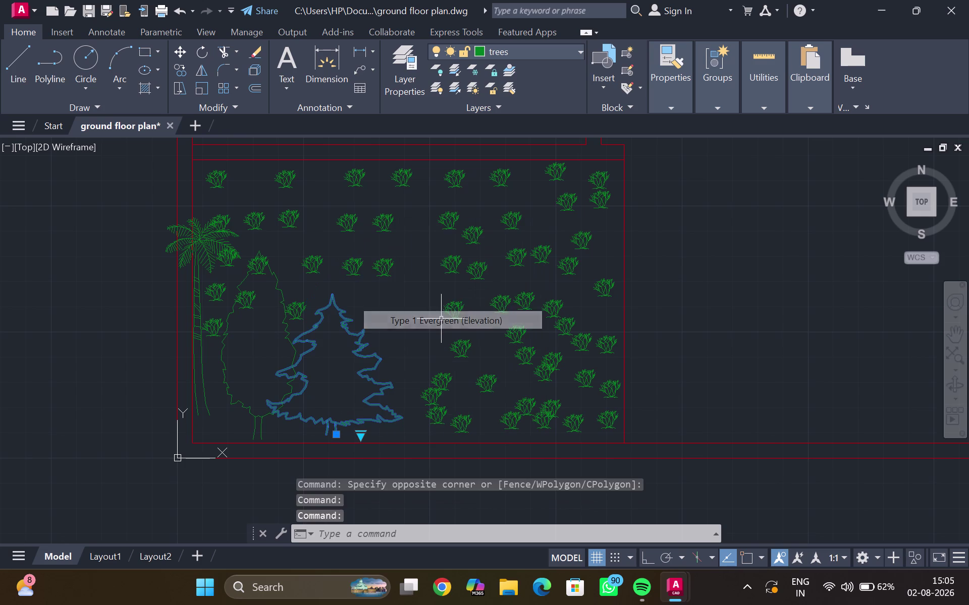
middle_click(347, 386)
key(Escape)
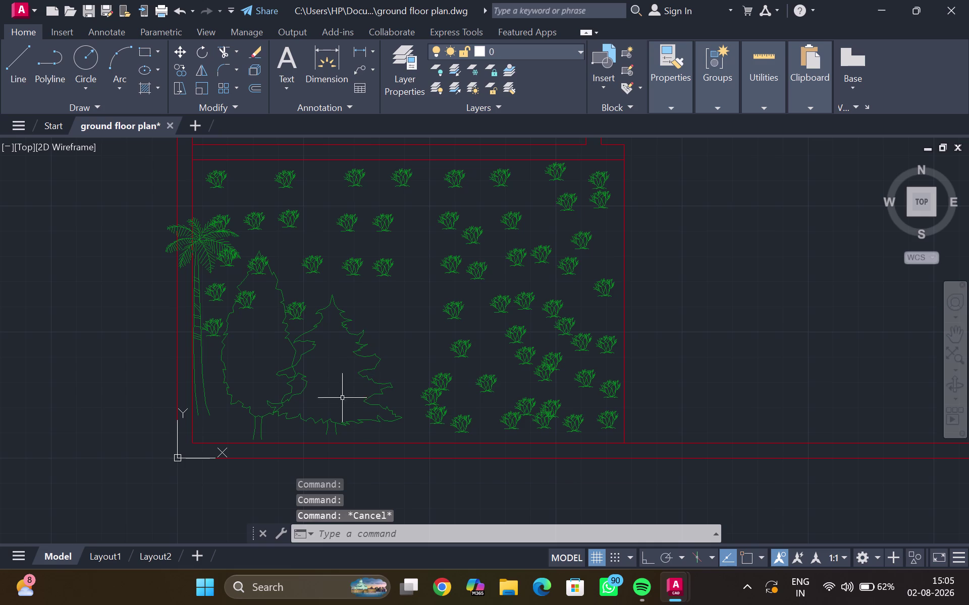
Select the pine tree and grab its grip to shift it slightly right.
drag(339, 423, 354, 424)
drag(335, 434, 364, 436)
click(364, 436)
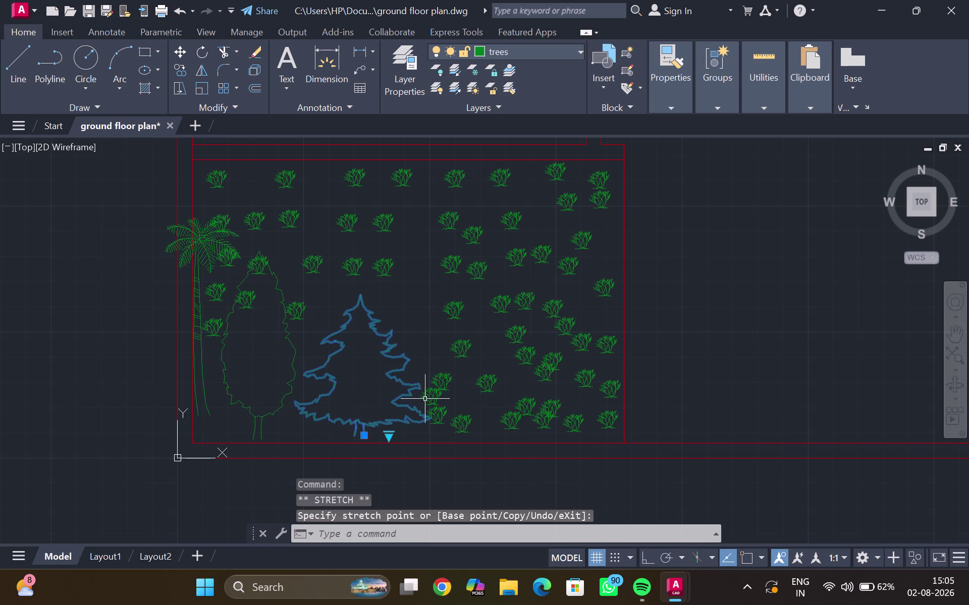
Zoom out to the cars beside the plan and select the lower side-view car.
scroll(down, 3)
key(Escape)
scroll(down, 3)
middle_drag(440, 315, 353, 417)
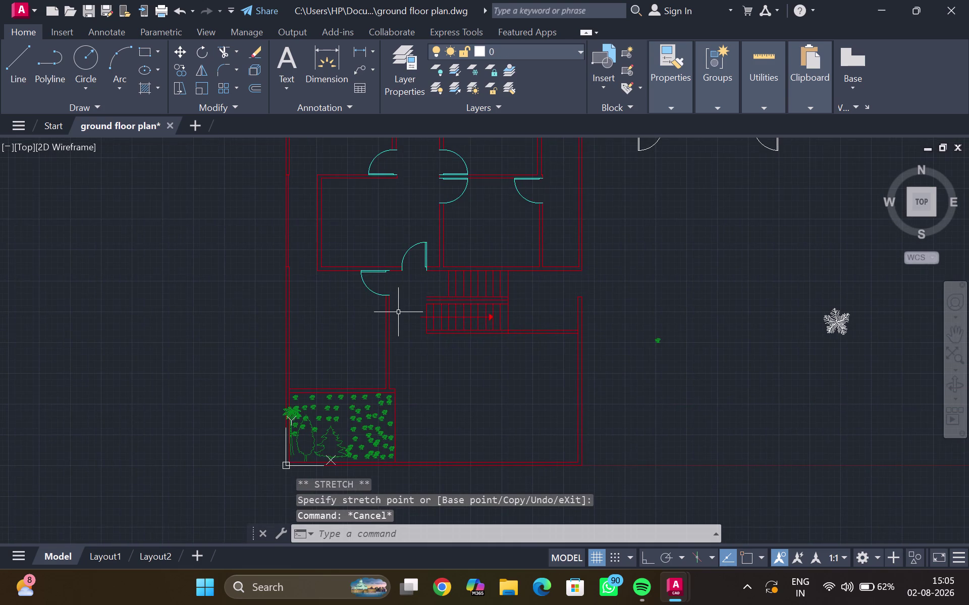
middle_drag(397, 312, 369, 441)
scroll(down, 3)
middle_drag(391, 335, 391, 326)
scroll(up, 3)
scroll(down, 3)
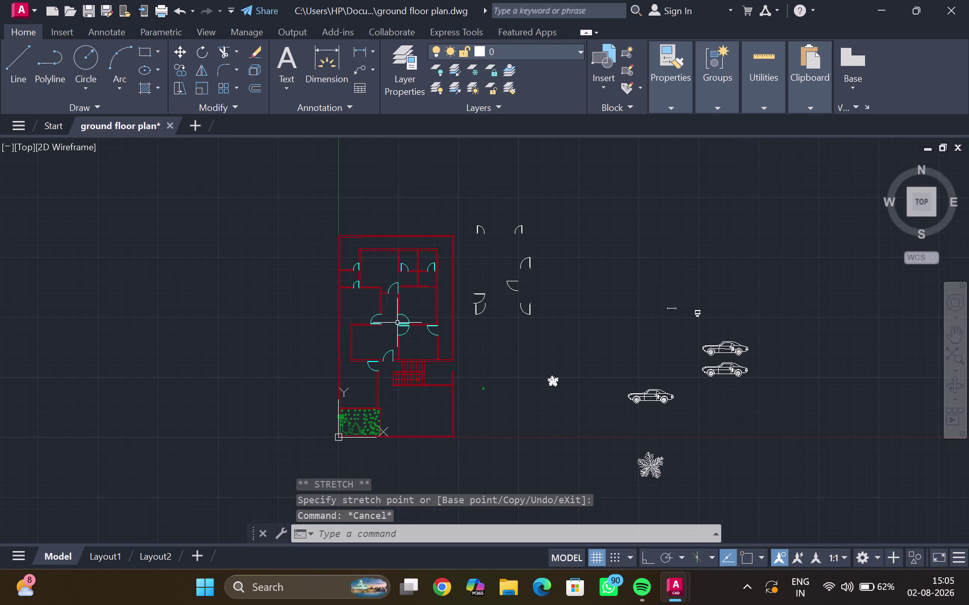
middle_drag(397, 323, 358, 319)
scroll(up, 3)
click(644, 404)
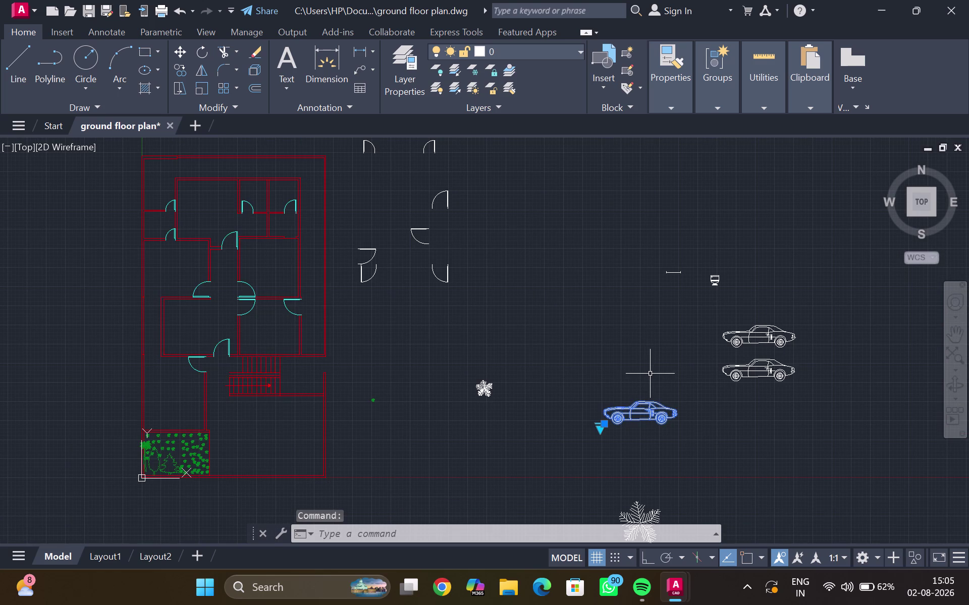
Rotate the lower car 90° with RO and Ortho on so it stands upright.
text(r)
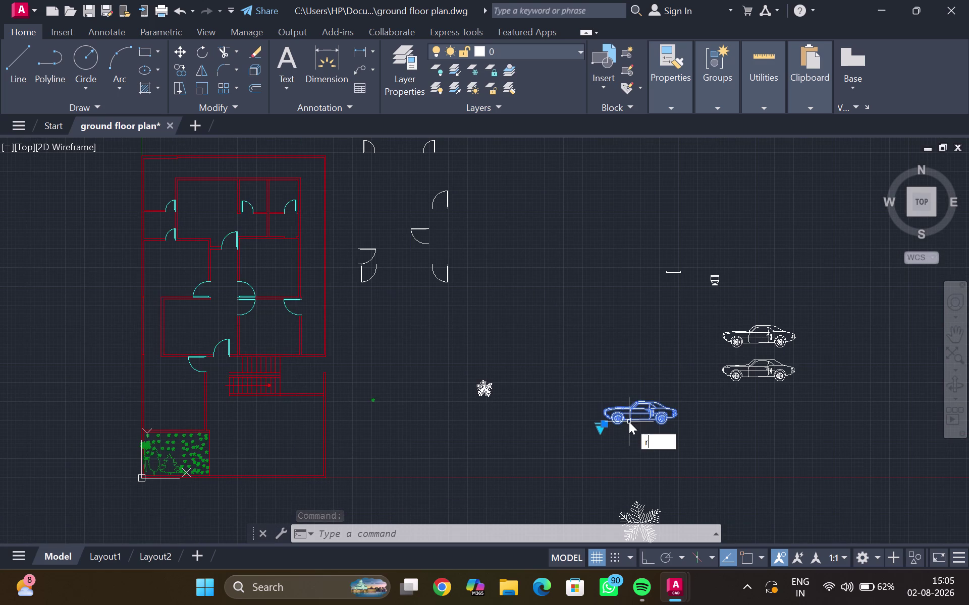
text(o)
key(Return)
drag(653, 409, 627, 452)
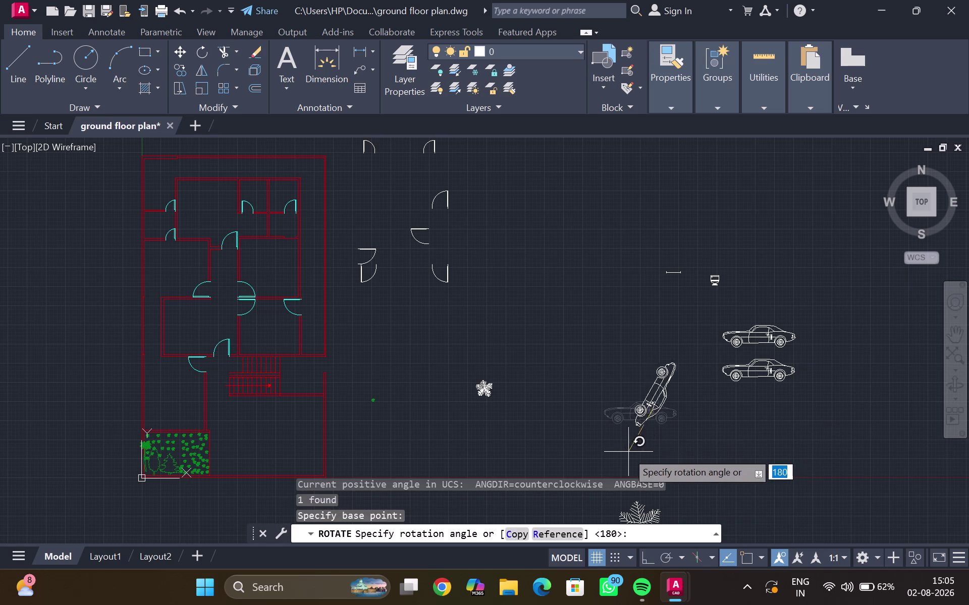
drag(627, 452, 633, 552)
click(641, 553)
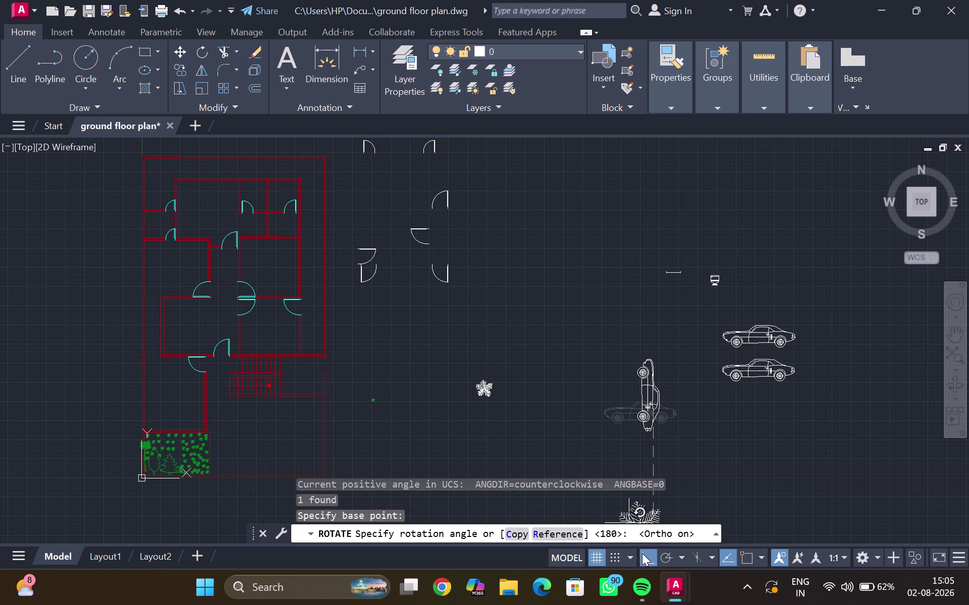
click(638, 429)
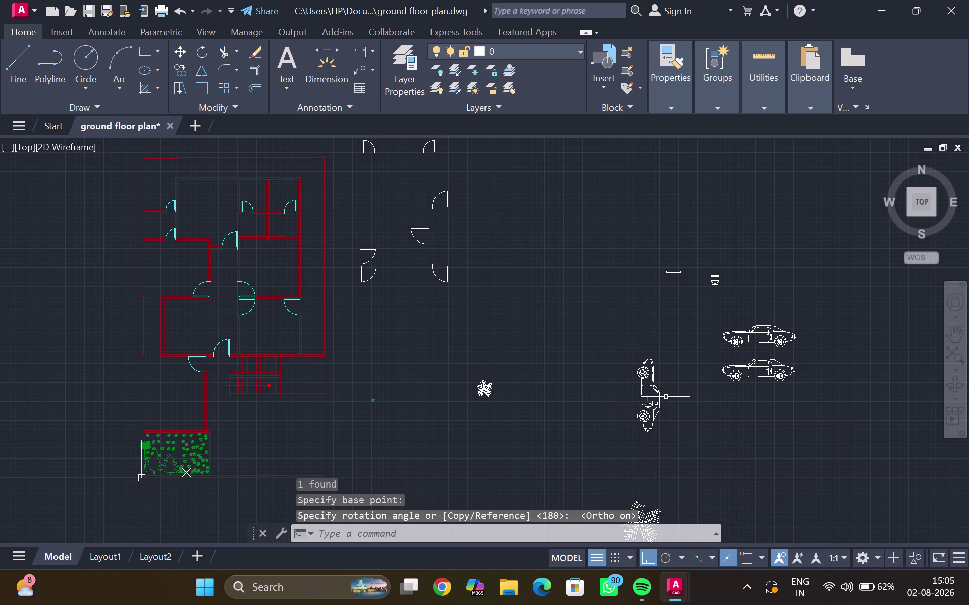
Select the upright car and bring up its block visibility options.
click(657, 398)
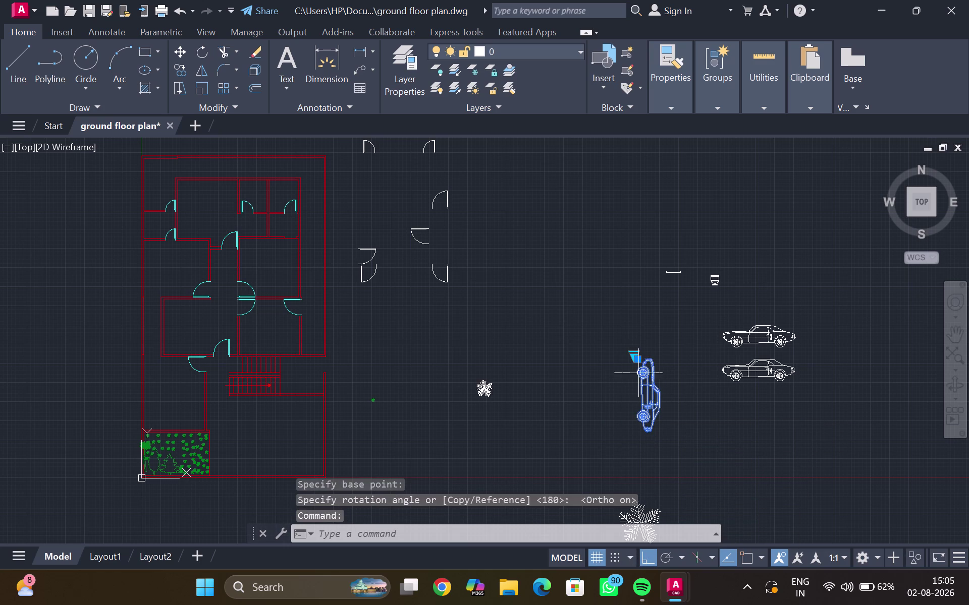
click(633, 351)
click(641, 344)
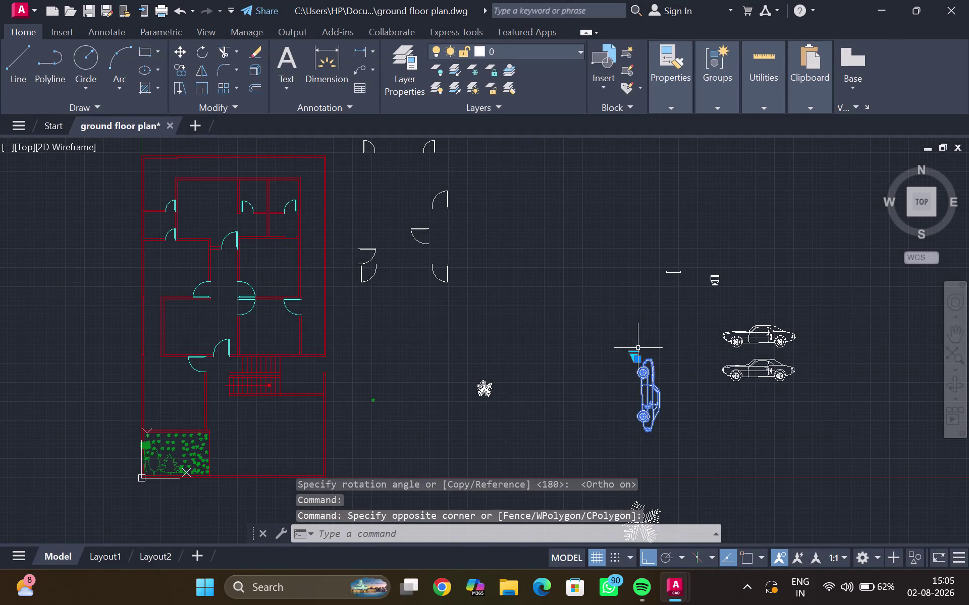
click(631, 354)
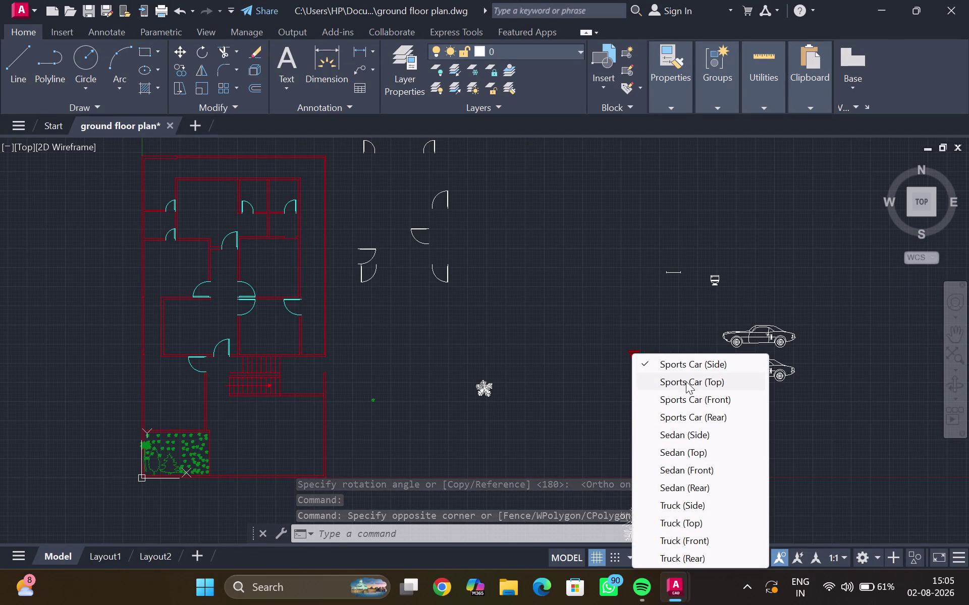
Set the upright car's visibility to Sports Car (Top).
click(685, 381)
key(Escape)
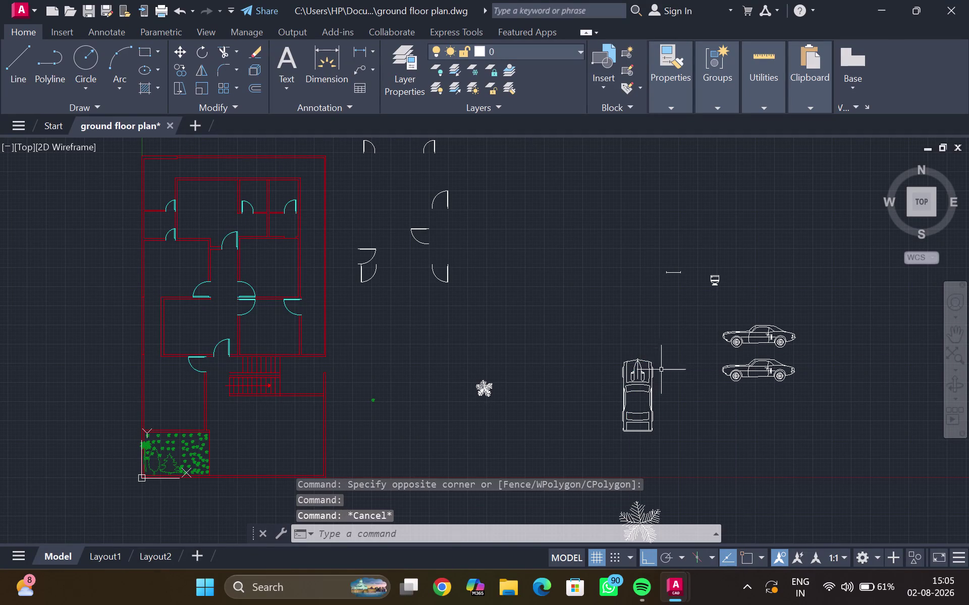
middle_click(660, 370)
Move the upper side-view car further left beside the plan.
click(762, 333)
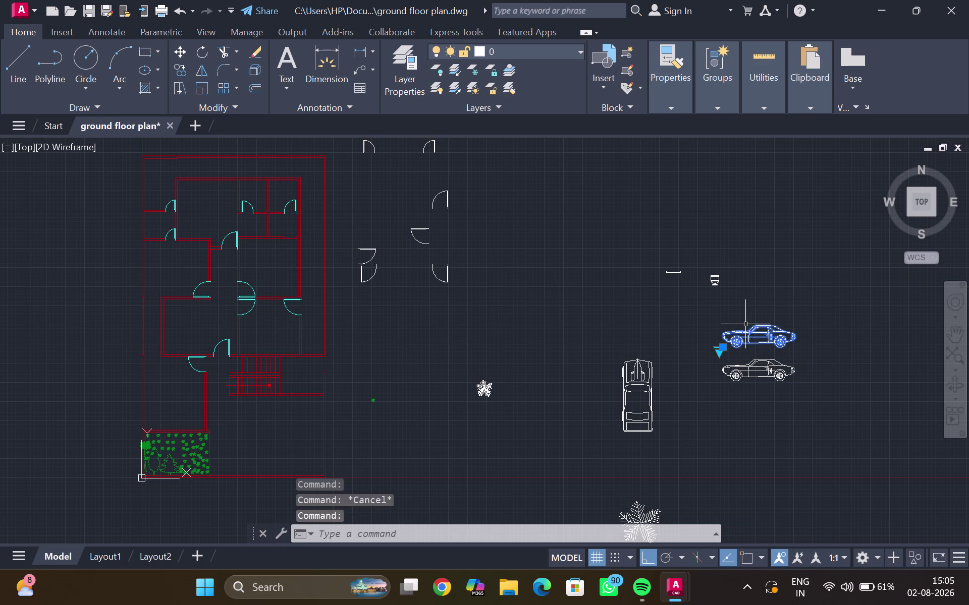
key(m)
key(Return)
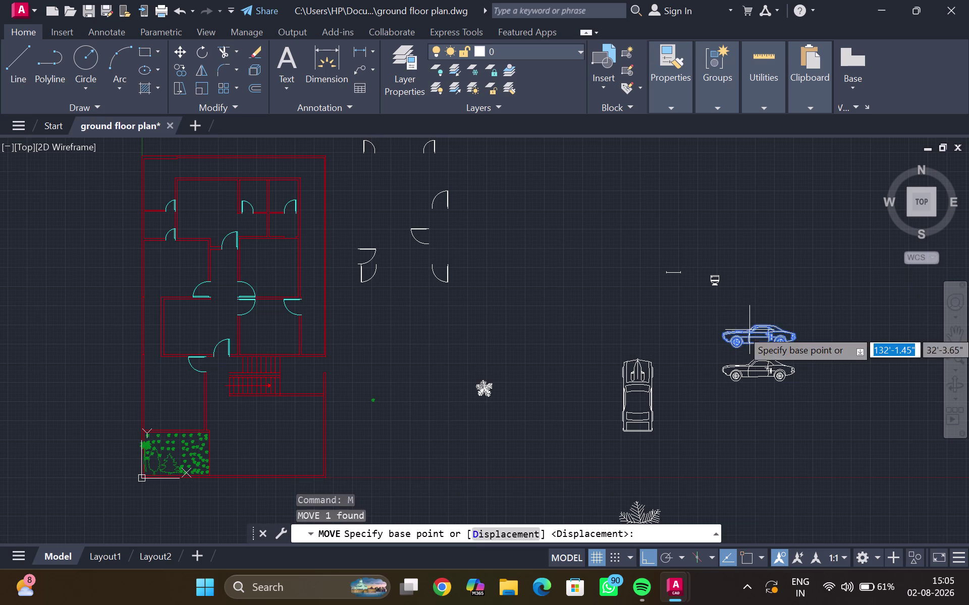
drag(749, 330, 524, 303)
click(524, 302)
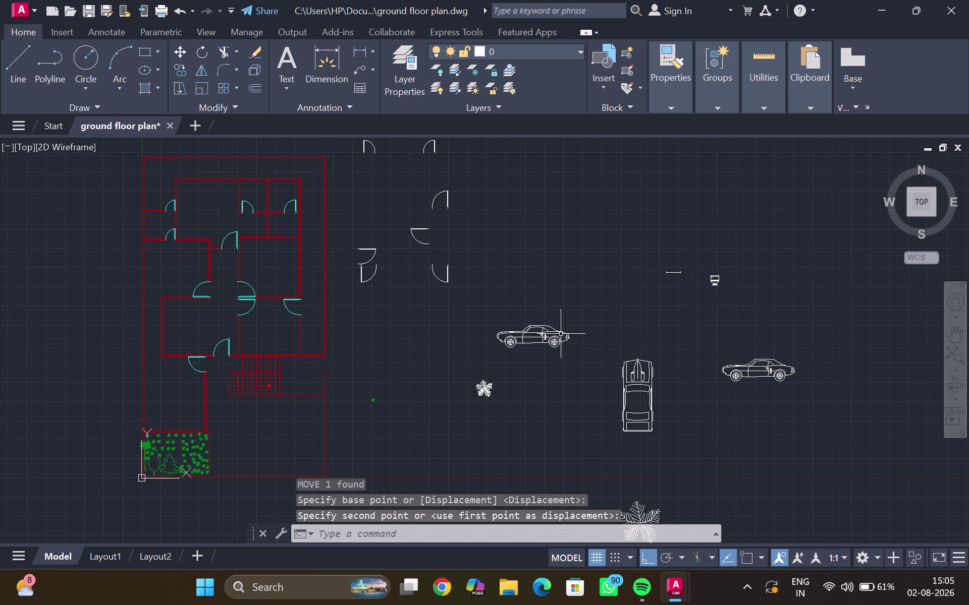
click(647, 559)
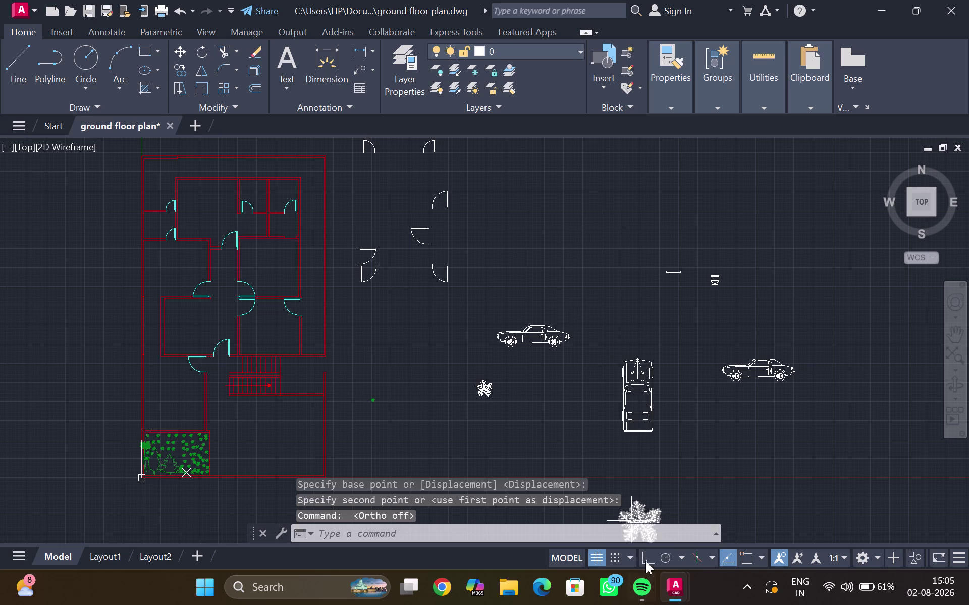
click(647, 557)
click(530, 335)
Rotate the moved car 90° so it stands upright.
key(r)
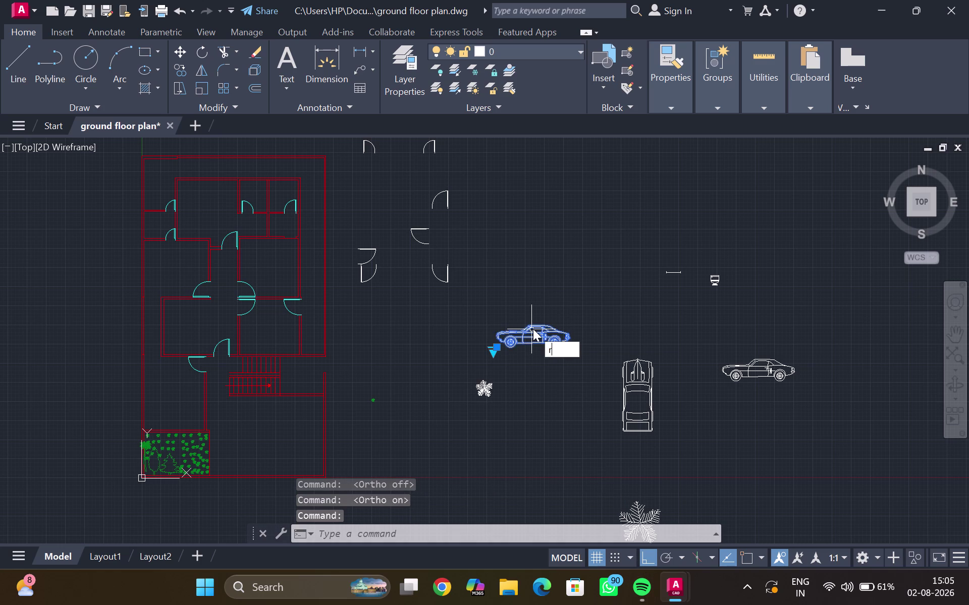
key(o)
key(Return)
drag(542, 327, 553, 386)
click(552, 385)
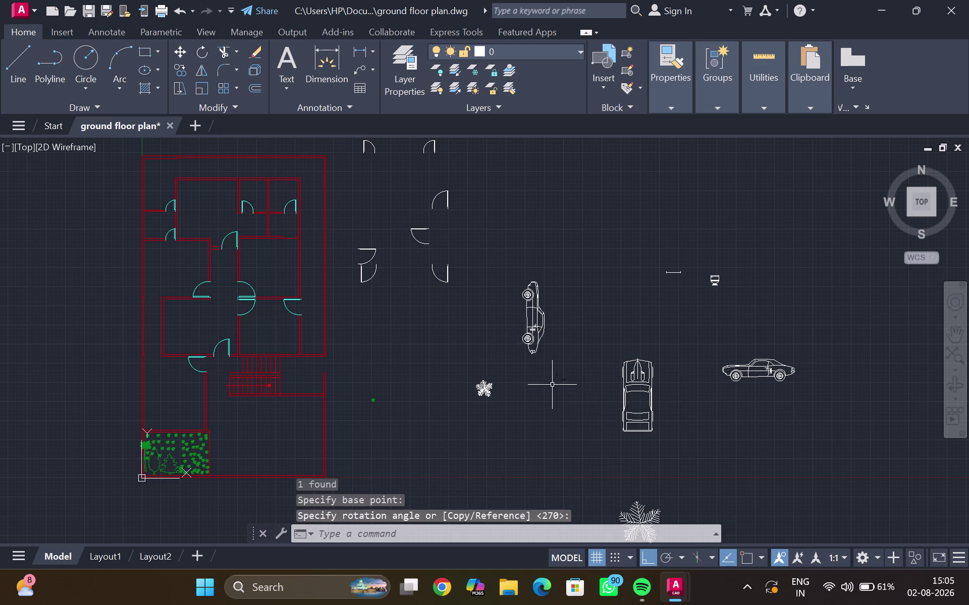
click(643, 557)
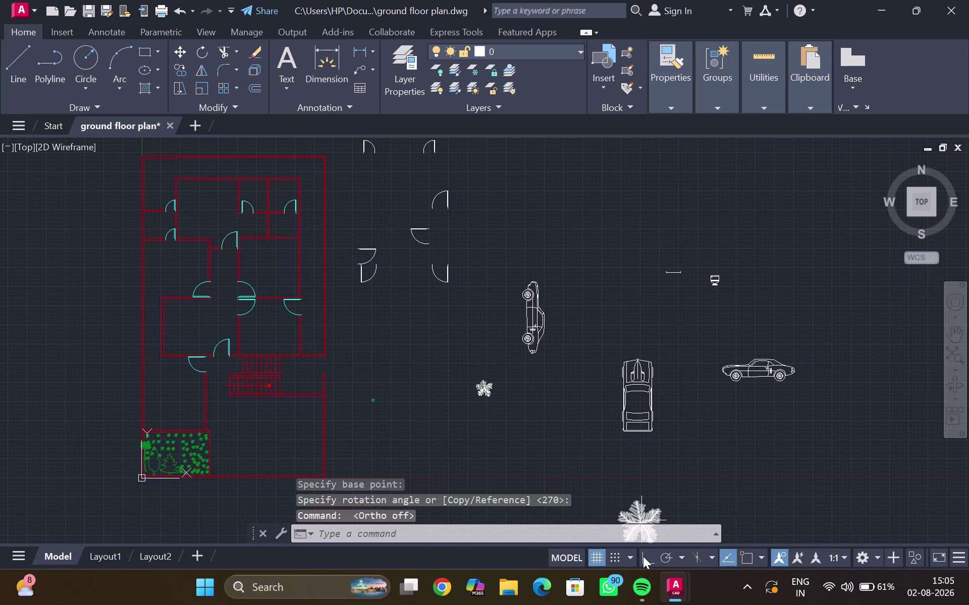
Switch the moved car to a top-view visibility state.
click(533, 325)
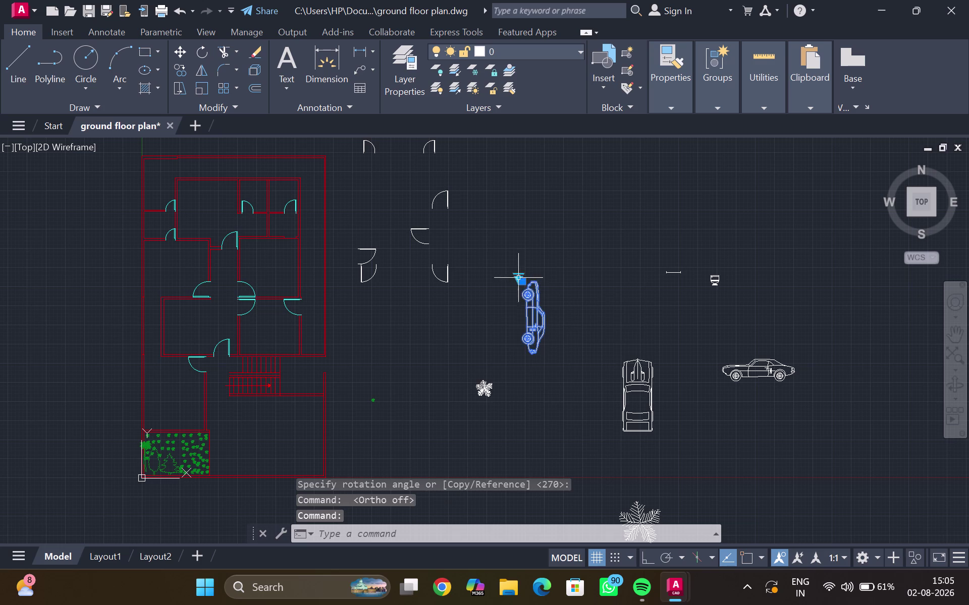
click(516, 277)
scroll(down, 3)
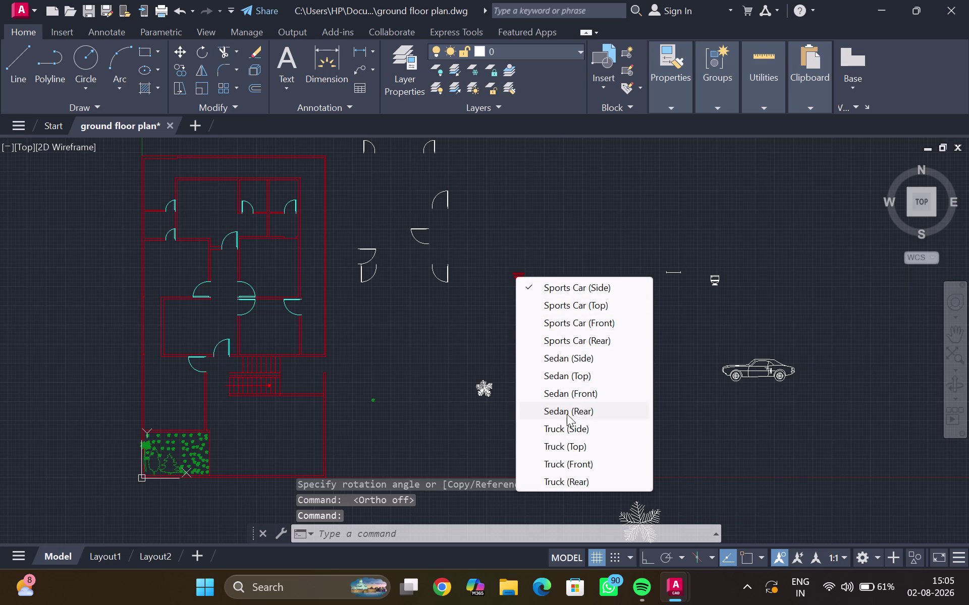
click(590, 444)
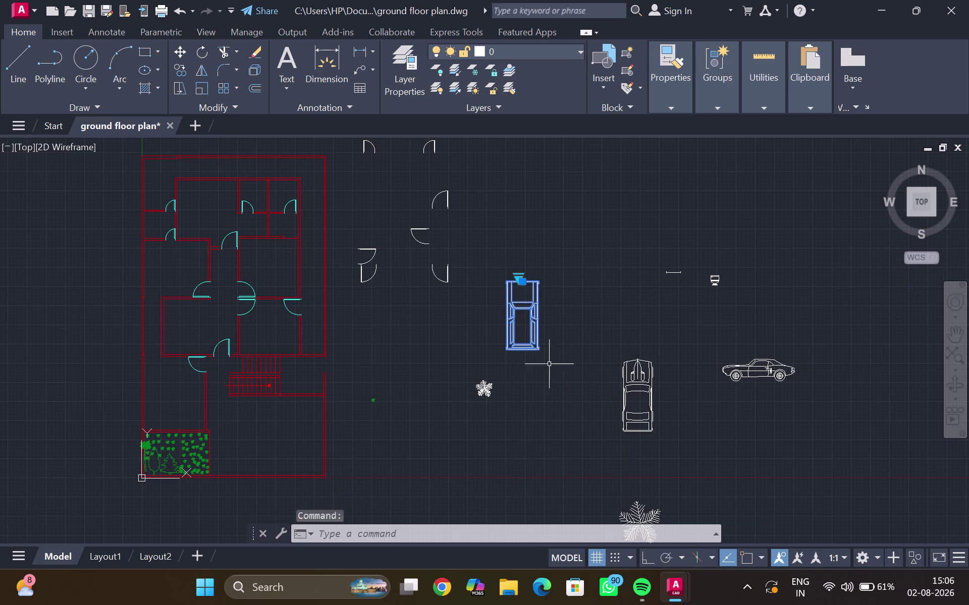
middle_click(523, 297)
key(Escape)
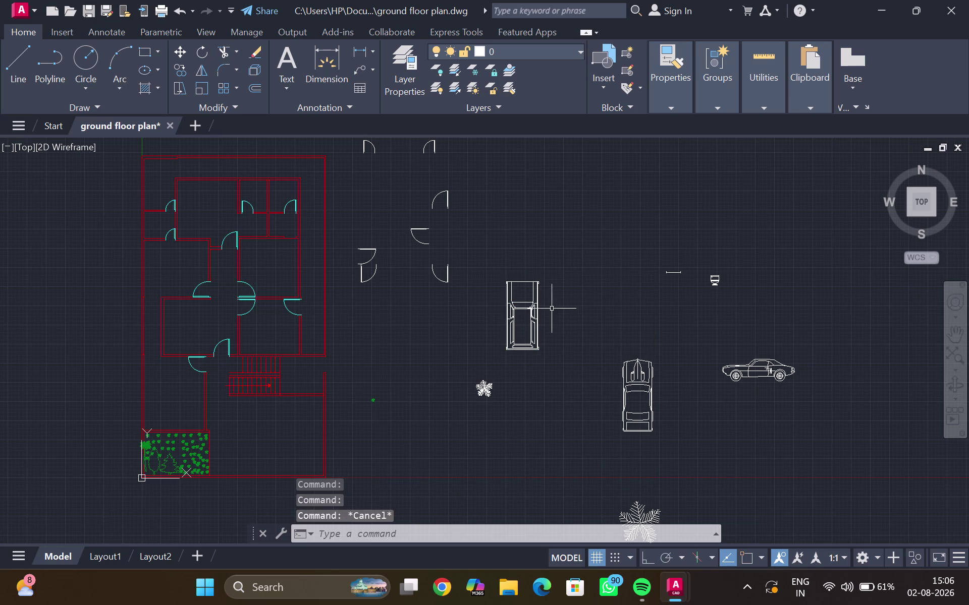
Select the top-view car and copy it to the clipboard, then clear stray selections.
click(524, 317)
click(527, 304)
drag(527, 304, 527, 309)
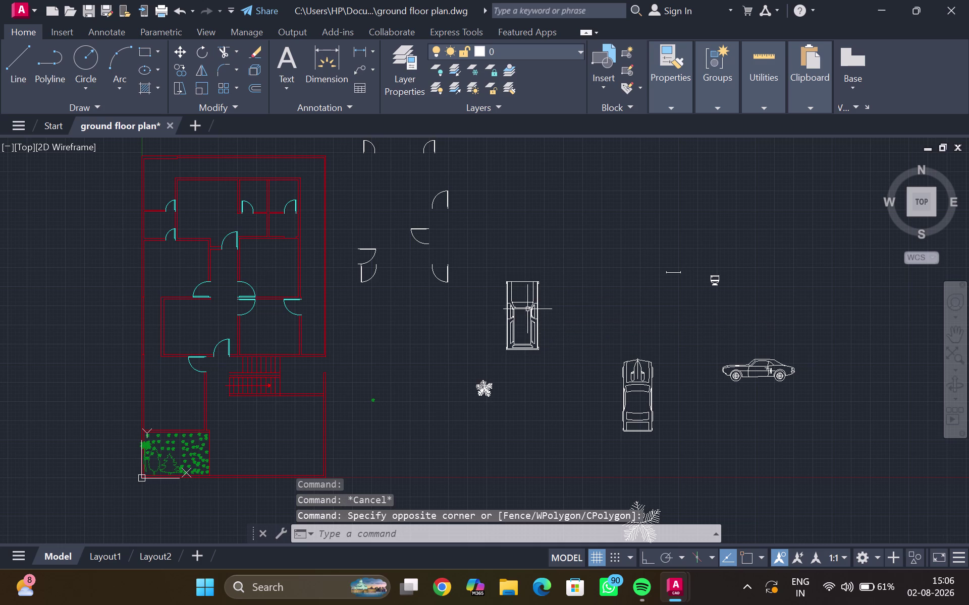
click(528, 309)
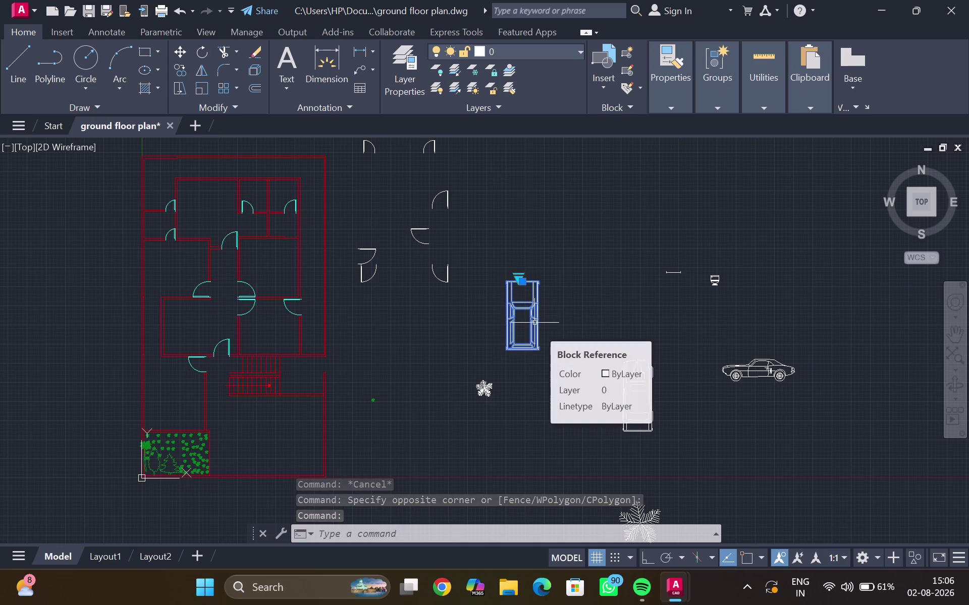
key(ctrl+c)
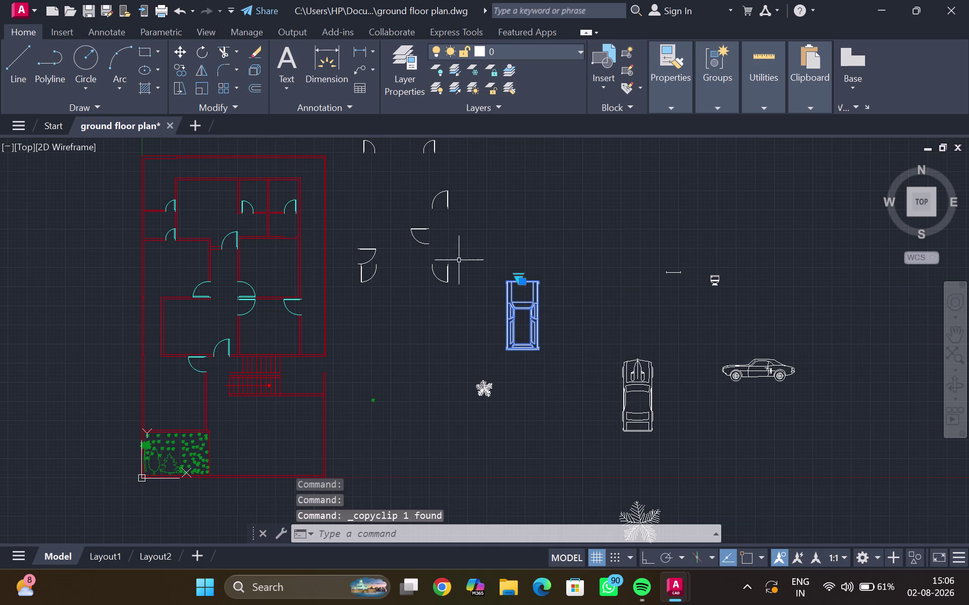
scroll(up, 3)
click(533, 349)
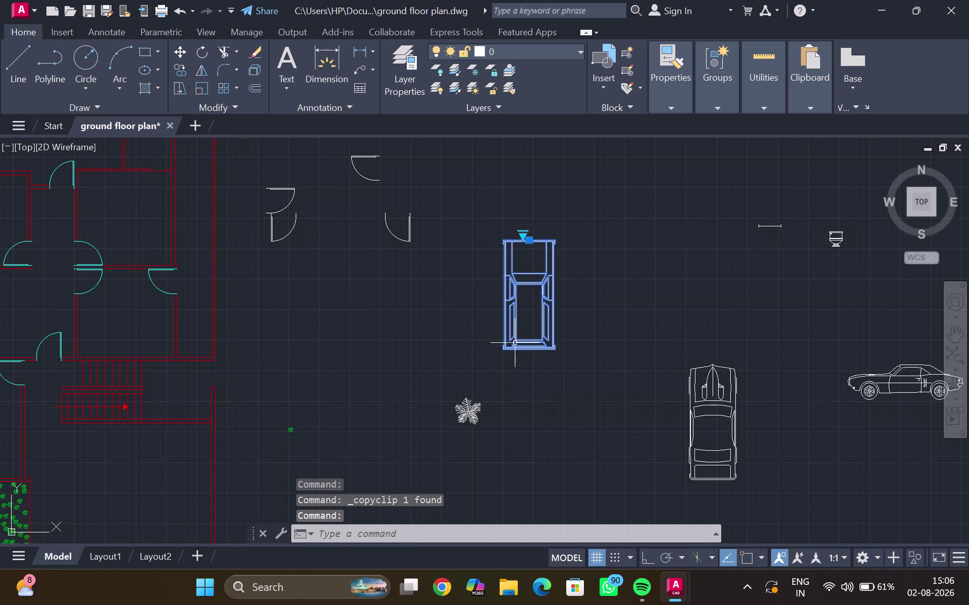
click(521, 315)
text(co)
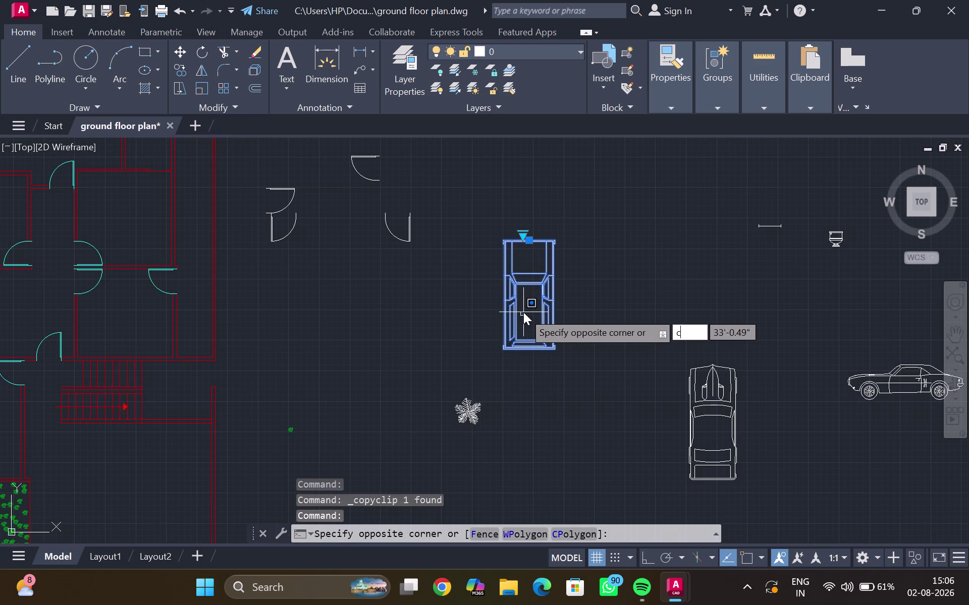
key(Escape)
key(Escape)
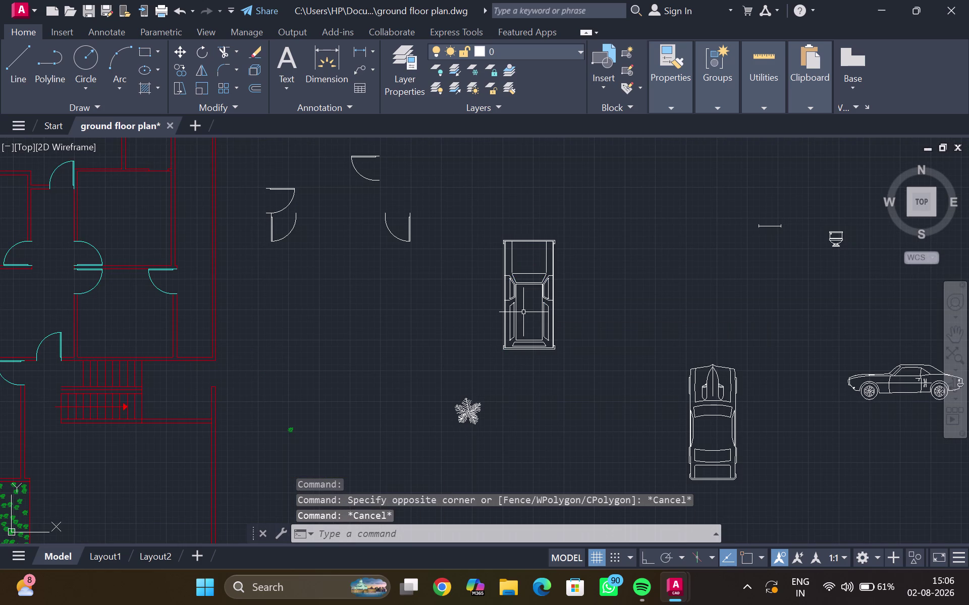
Reselect the boxy car and start COPY from its rear edge.
text(co)
key(grave)
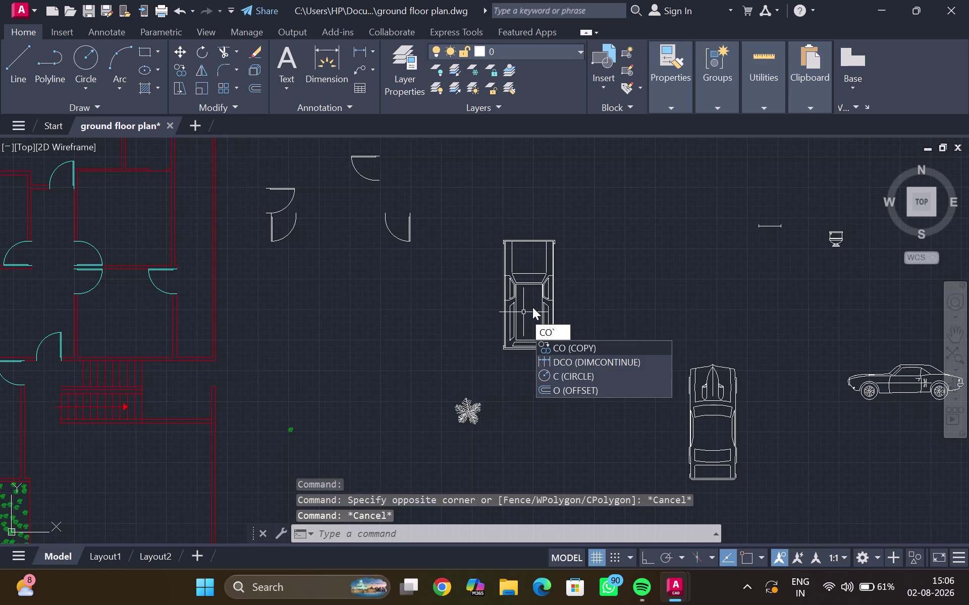
key(Escape)
click(558, 297)
click(551, 300)
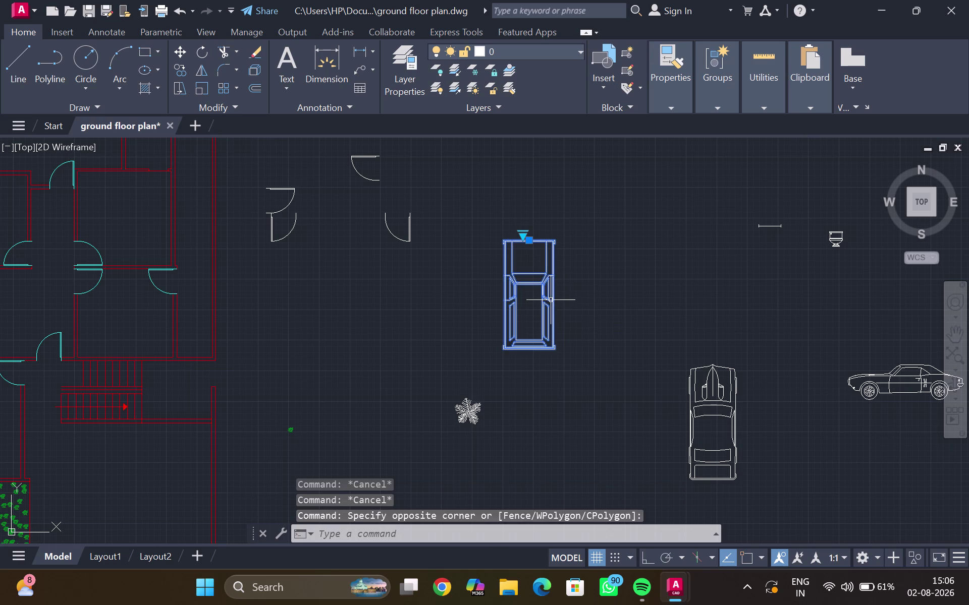
text(co)
key(Return)
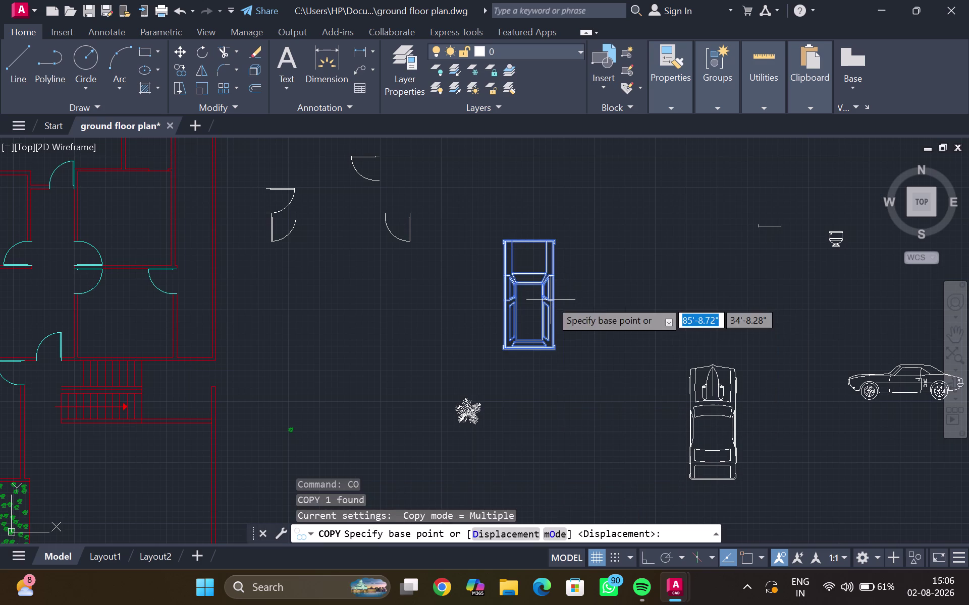
scroll(up, 3)
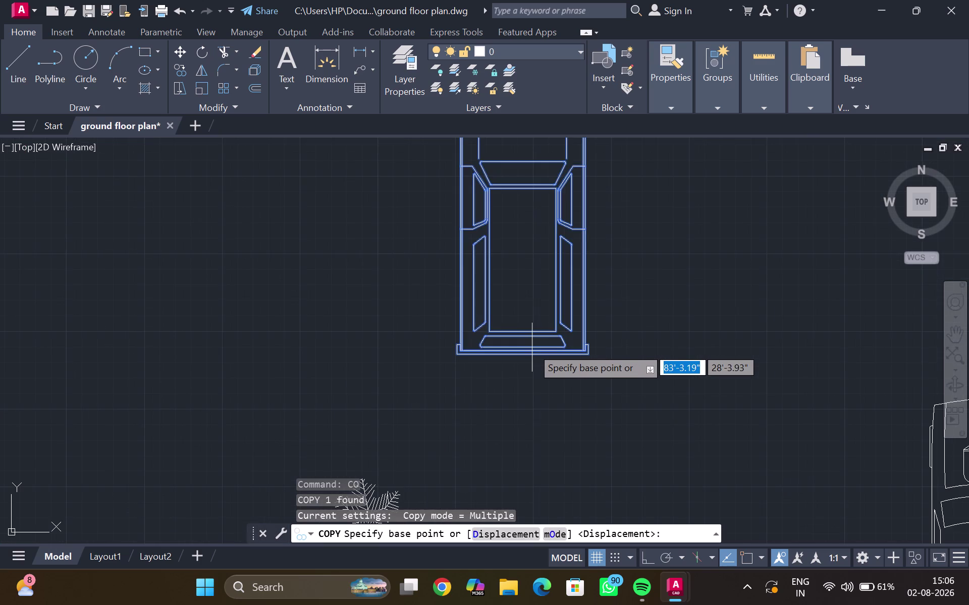
click(530, 352)
Place the car copy in the front parking area below the stairs.
scroll(down, 3)
middle_drag(90, 454, 283, 327)
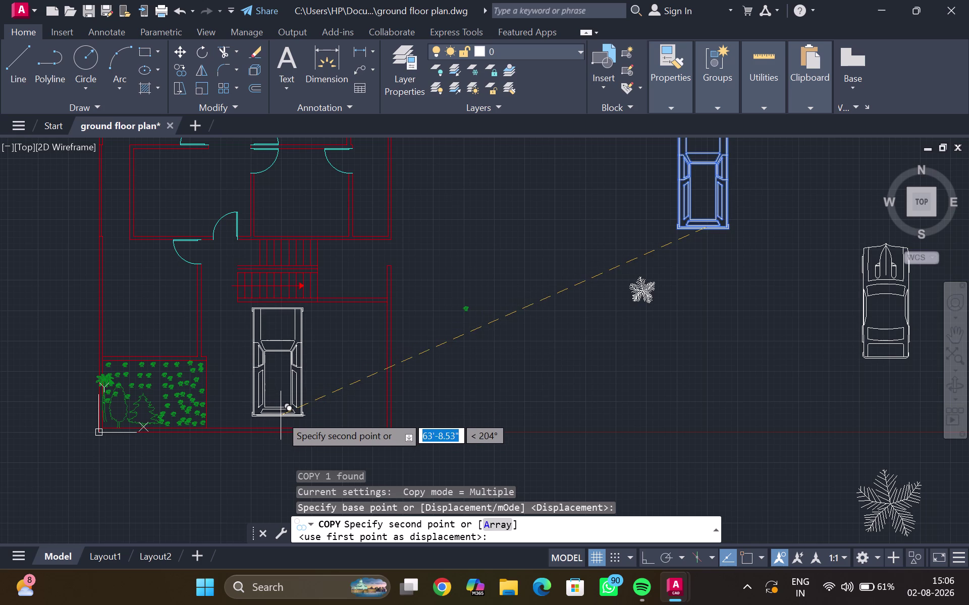
scroll(up, 3)
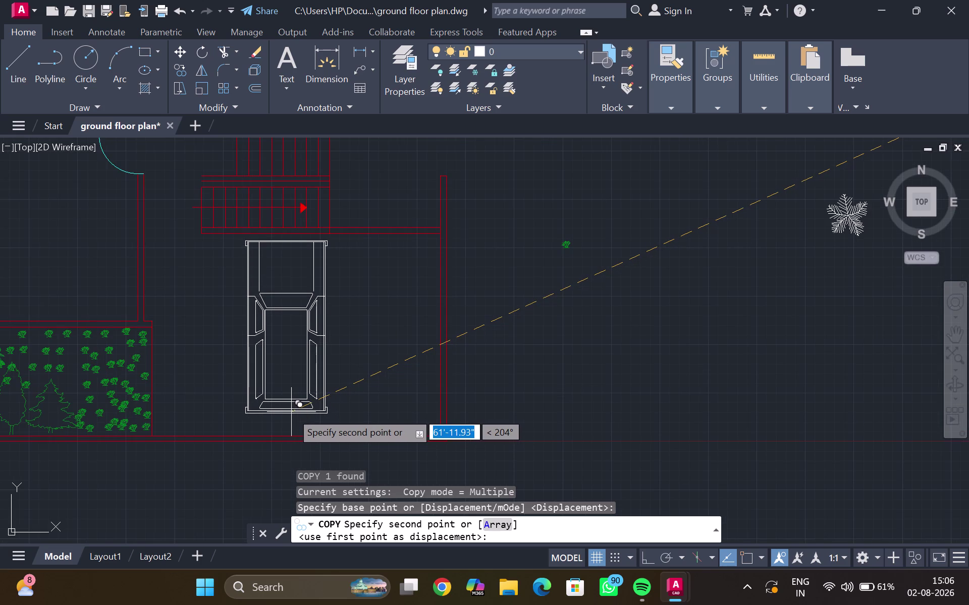
click(291, 412)
key(Escape)
Pan back to the parked cars and begin selecting the sports car.
scroll(down, 3)
middle_drag(657, 349, 343, 415)
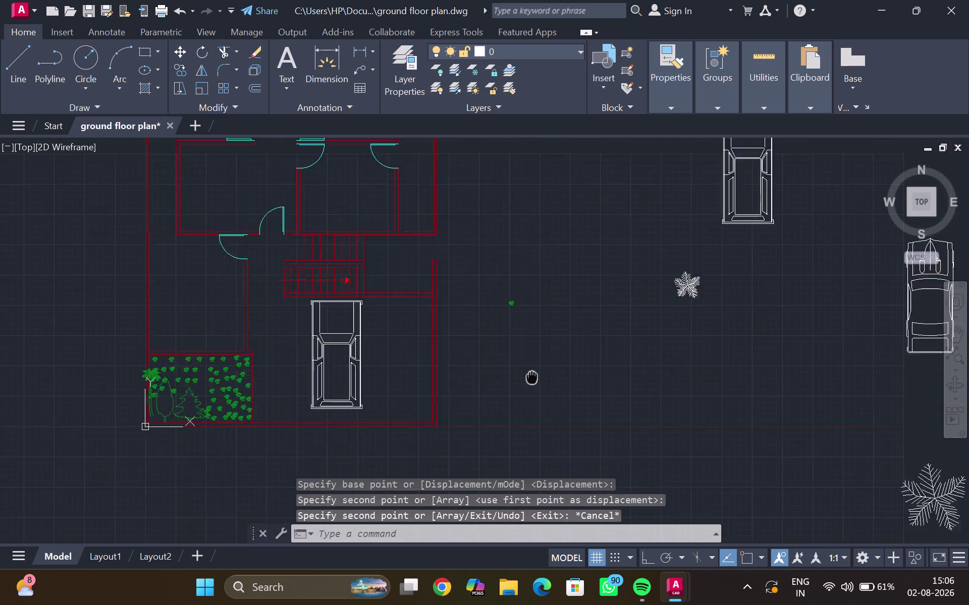
middle_drag(343, 414, 305, 411)
click(669, 338)
Copy the sports car from its rear base point to a spot beside the boxy car.
click(668, 330)
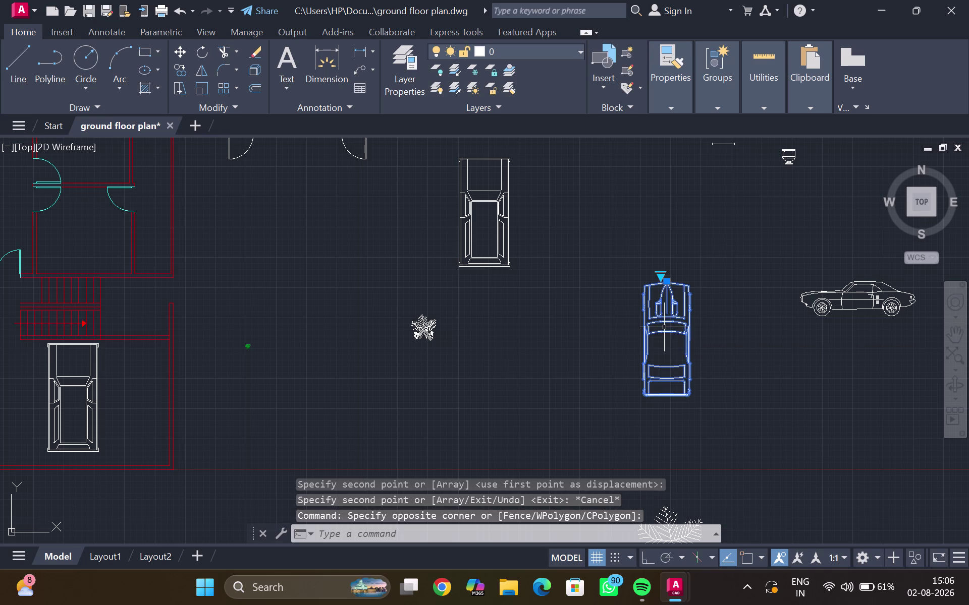
text(co)
key(Return)
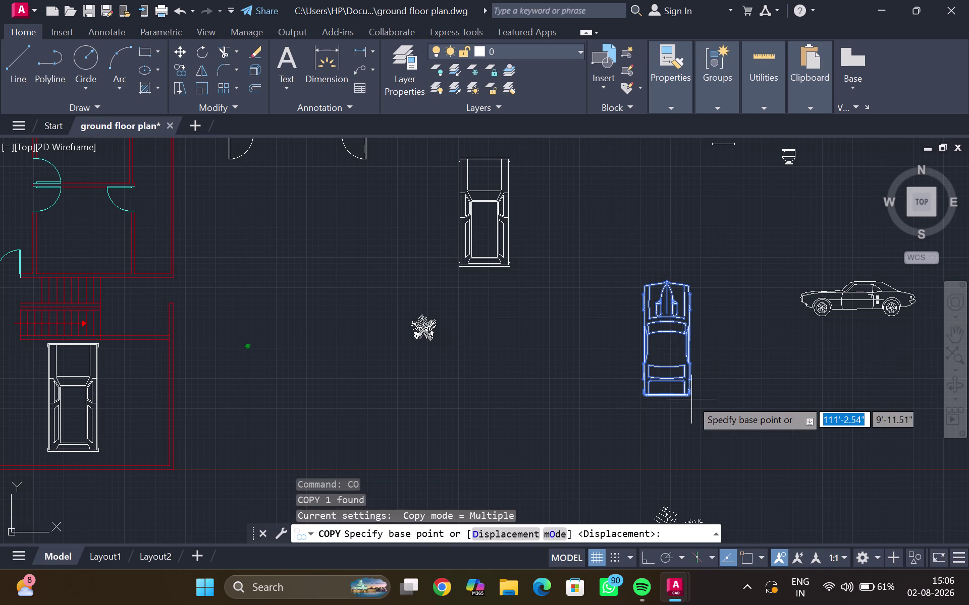
click(670, 397)
scroll(up, 3)
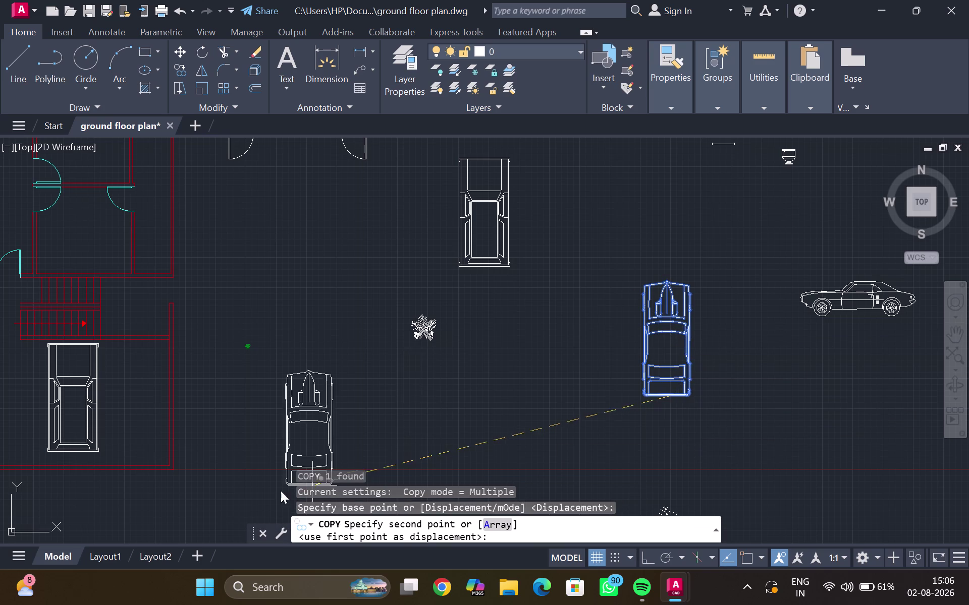
middle_drag(228, 493, 271, 417)
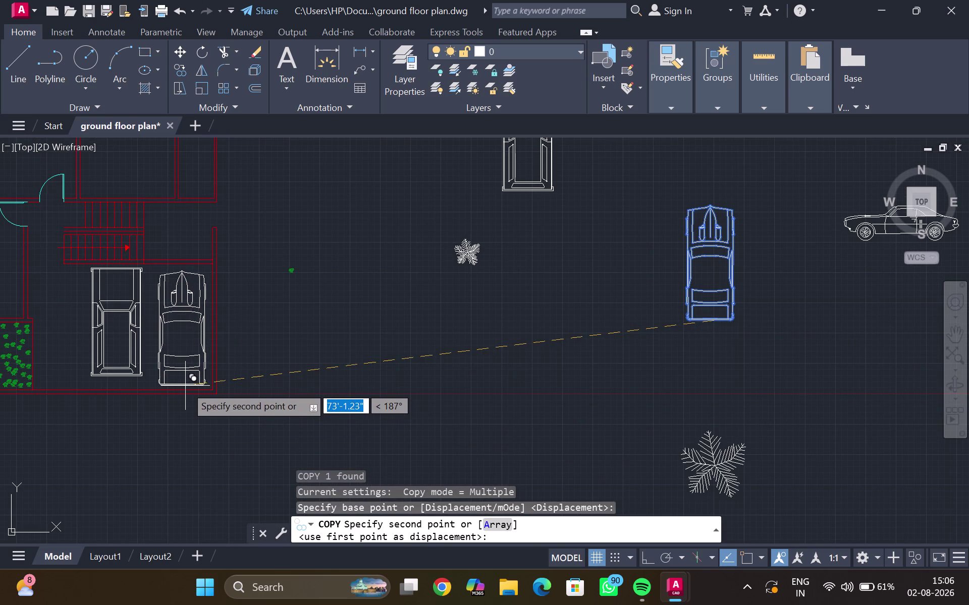
scroll(up, 3)
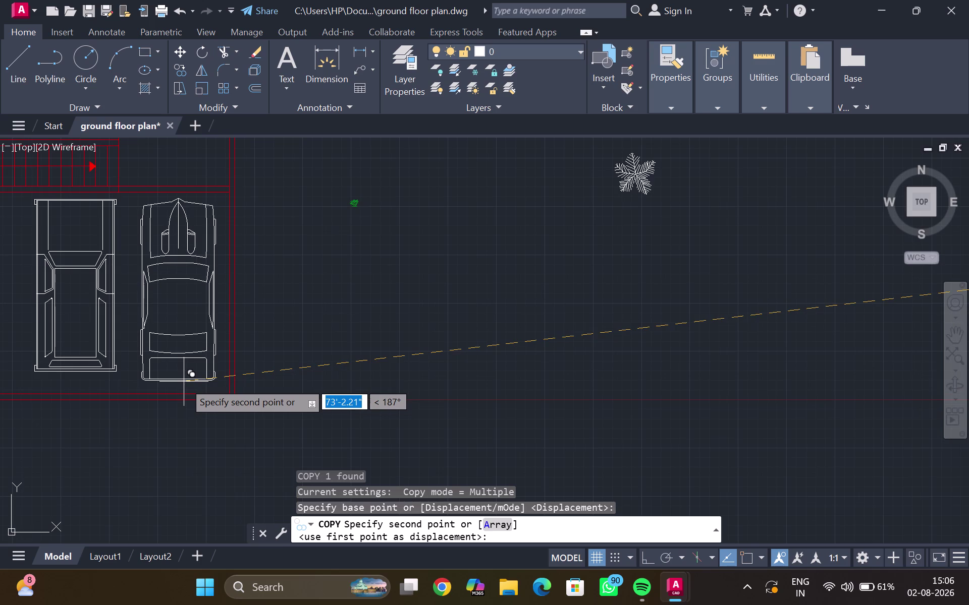
click(183, 379)
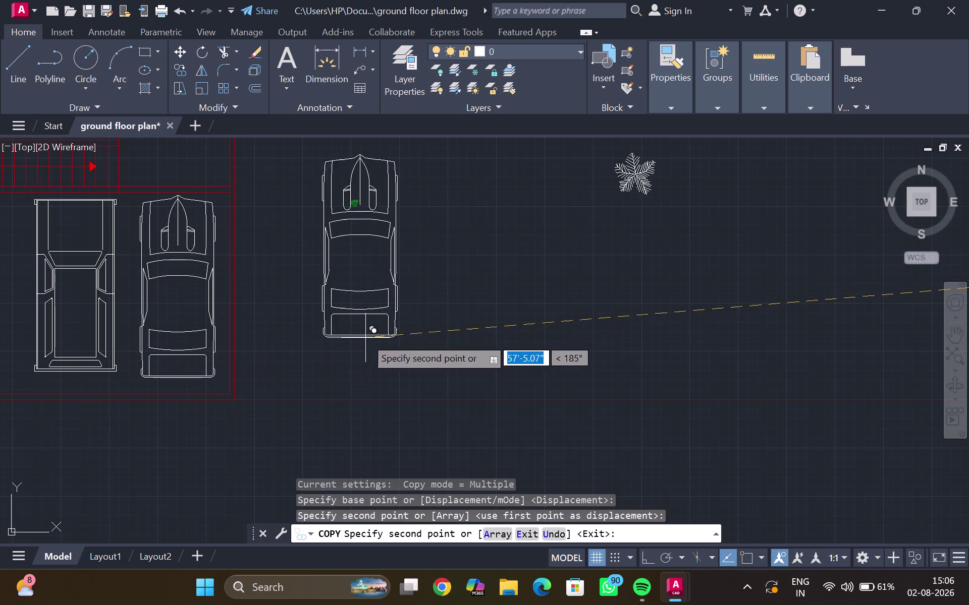
key(Escape)
scroll(down, 3)
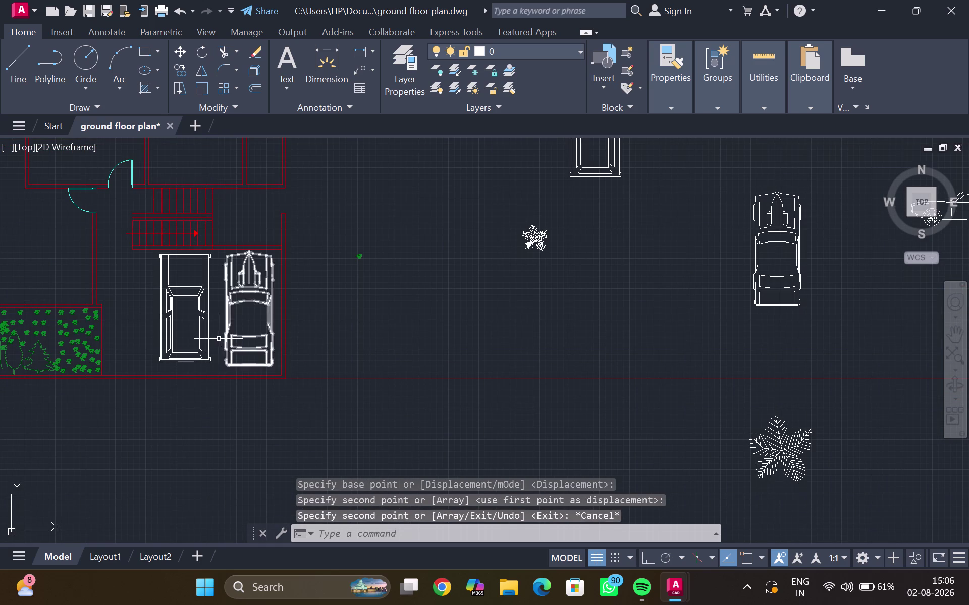
Select the parked sports car and the boxy car together.
click(234, 319)
click(230, 316)
click(225, 309)
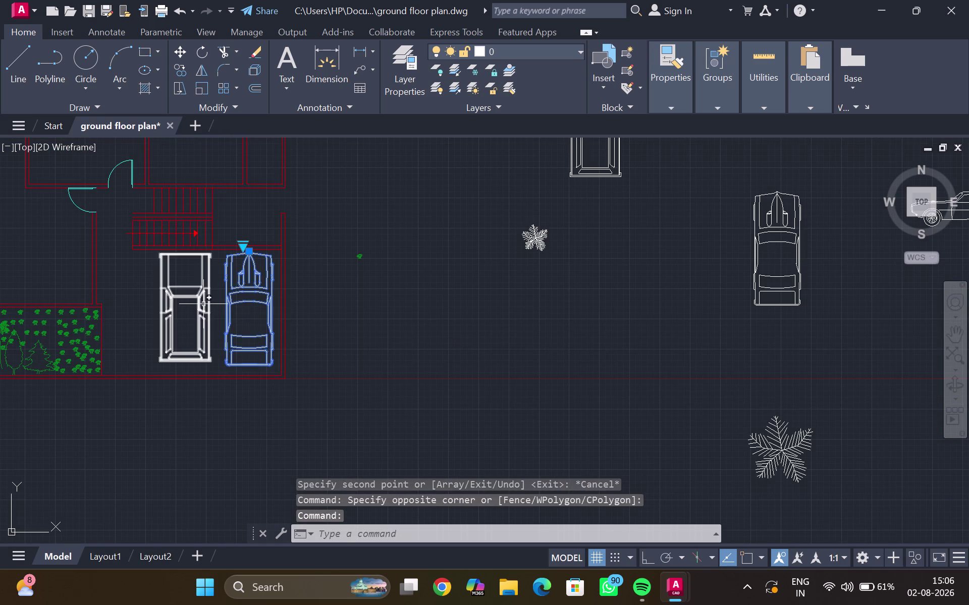
click(203, 304)
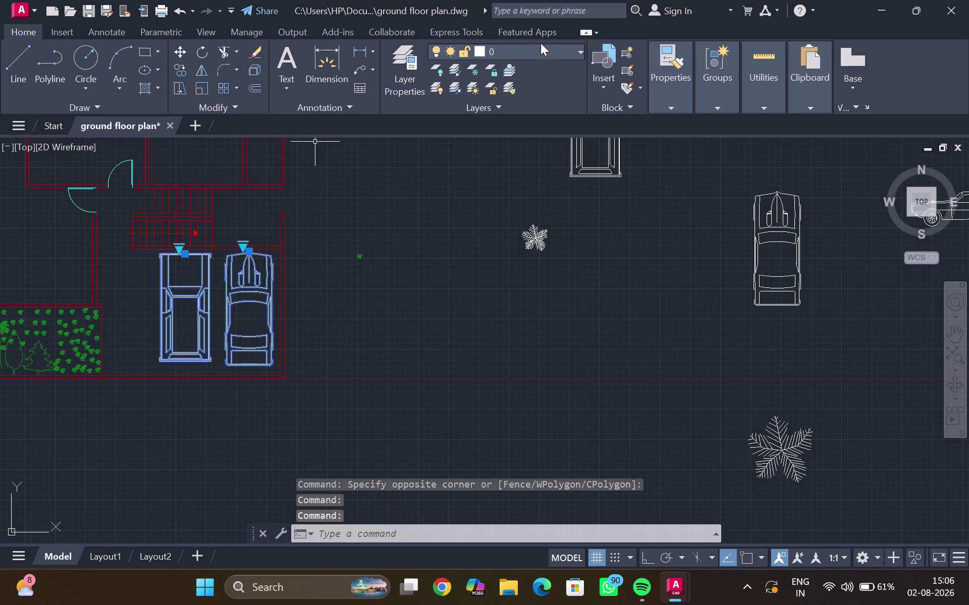
Assign the sports car and boxy car to the vehicle layer, then recentre on the house plan.
click(579, 53)
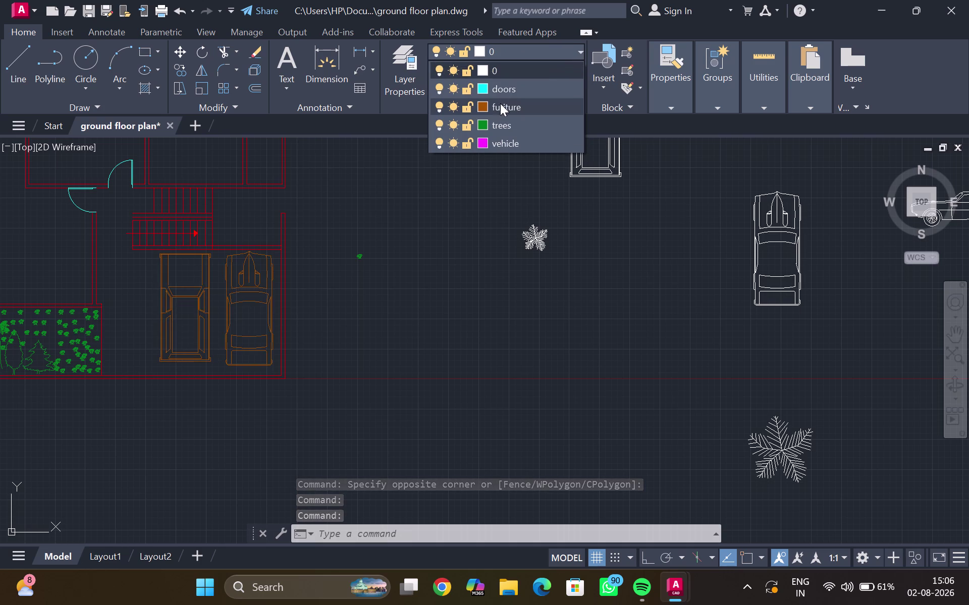
click(503, 141)
scroll(down, 3)
middle_click(377, 167)
key(Escape)
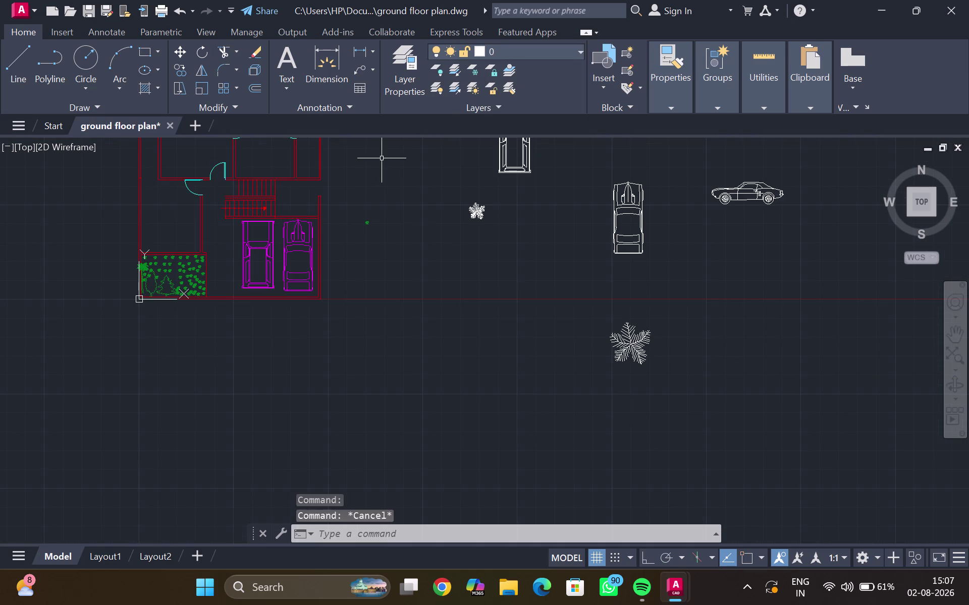
middle_drag(381, 195, 375, 278)
middle_drag(344, 275, 367, 219)
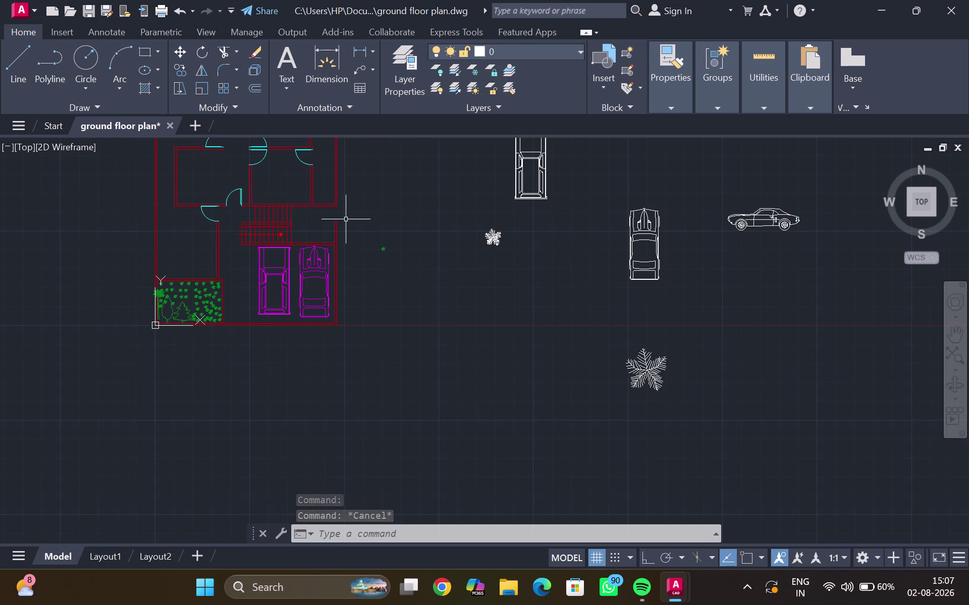
Regenerate the drawing display with RE and clear the selection.
key(r)
key(e)
key(Return)
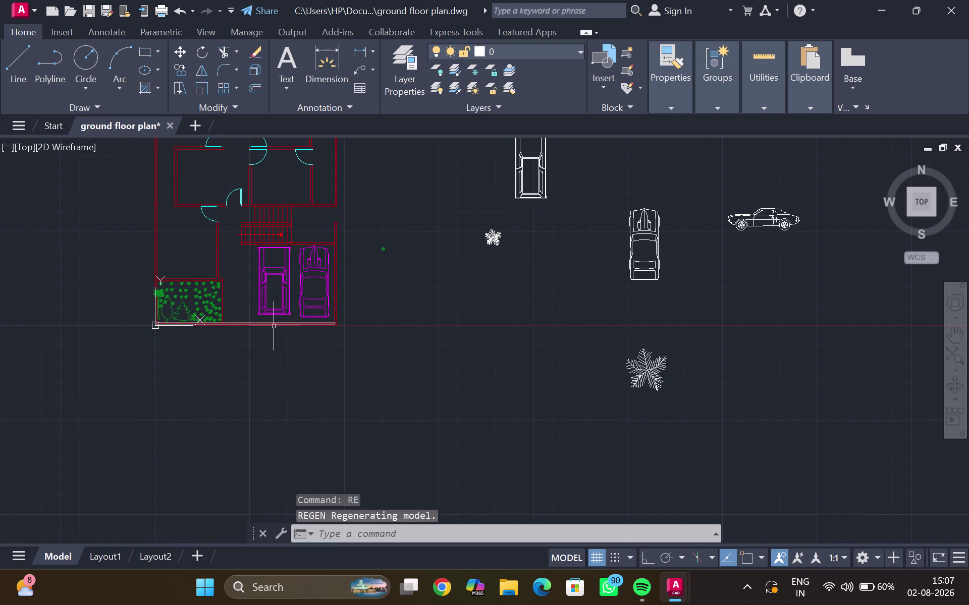
key(Escape)
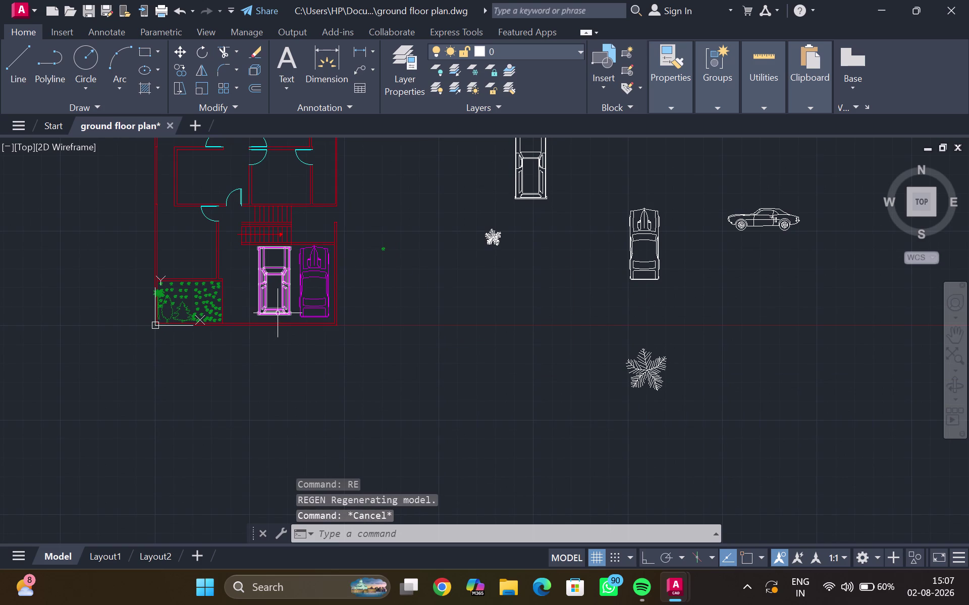
Try extending a wall line with EX, then cancel.
key(e)
key(z)
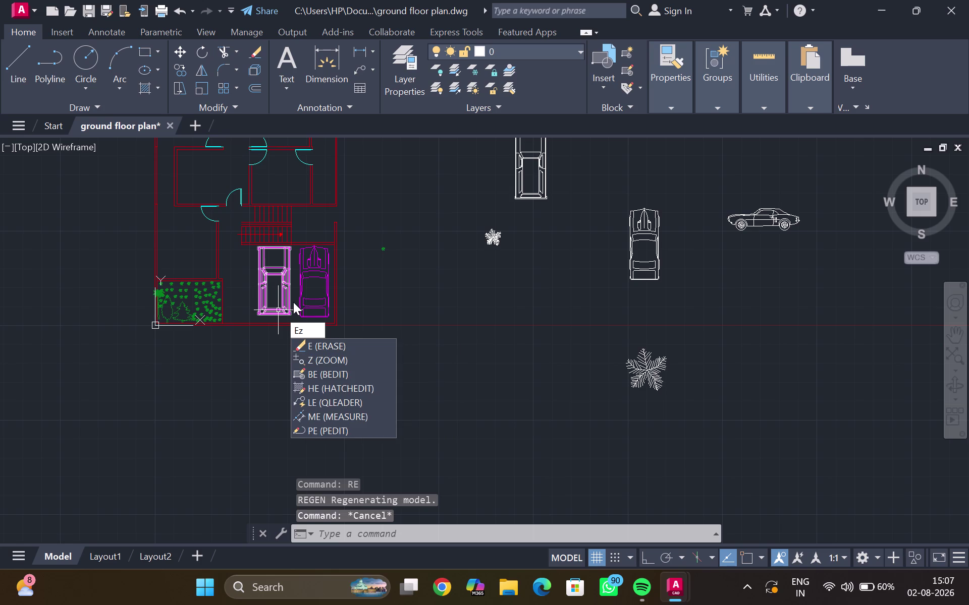
key(BackSpace)
key(x)
key(Return)
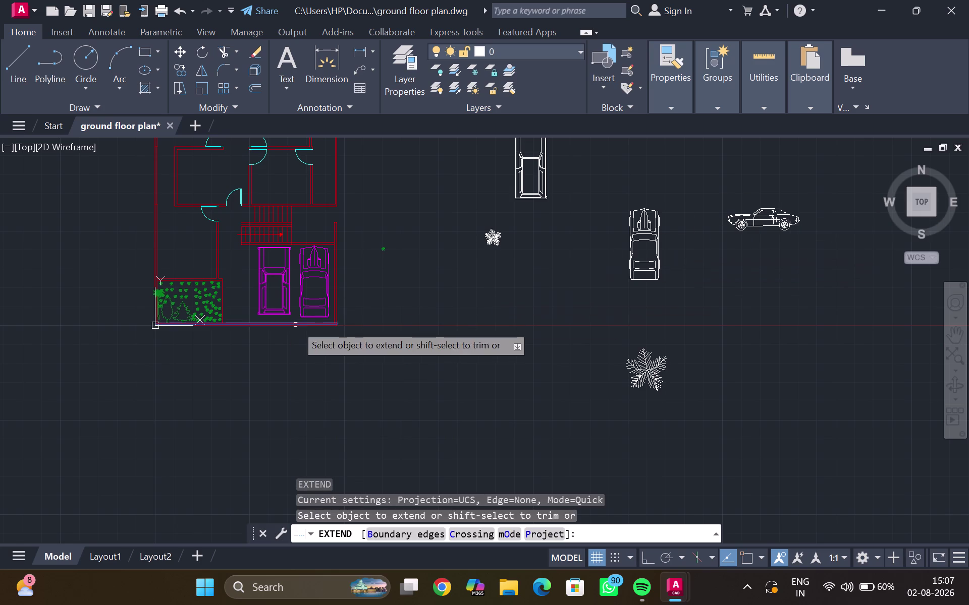
scroll(up, 3)
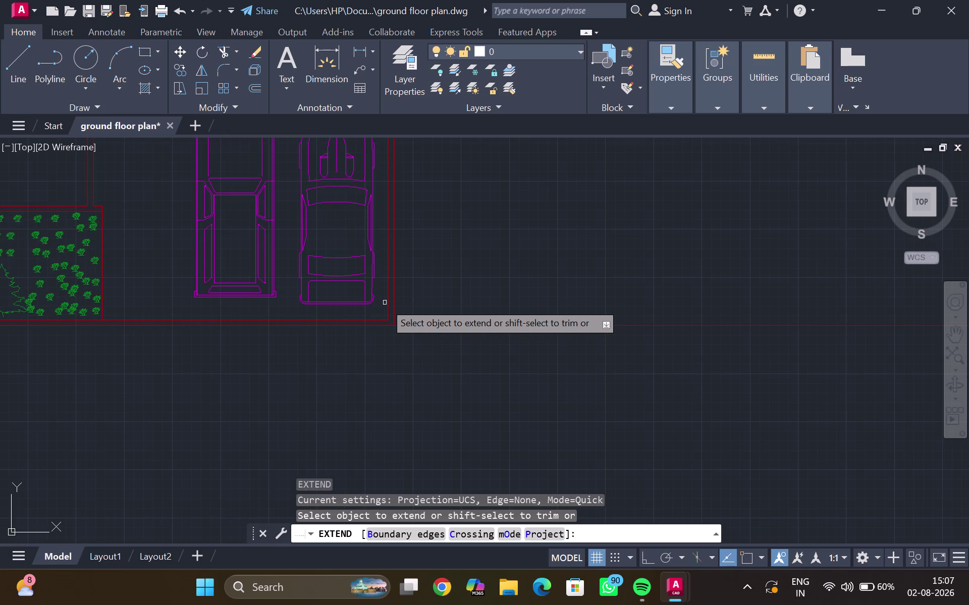
click(387, 303)
key(Escape)
Try trimming the wall line below the cars with TR, then cancel.
key(t)
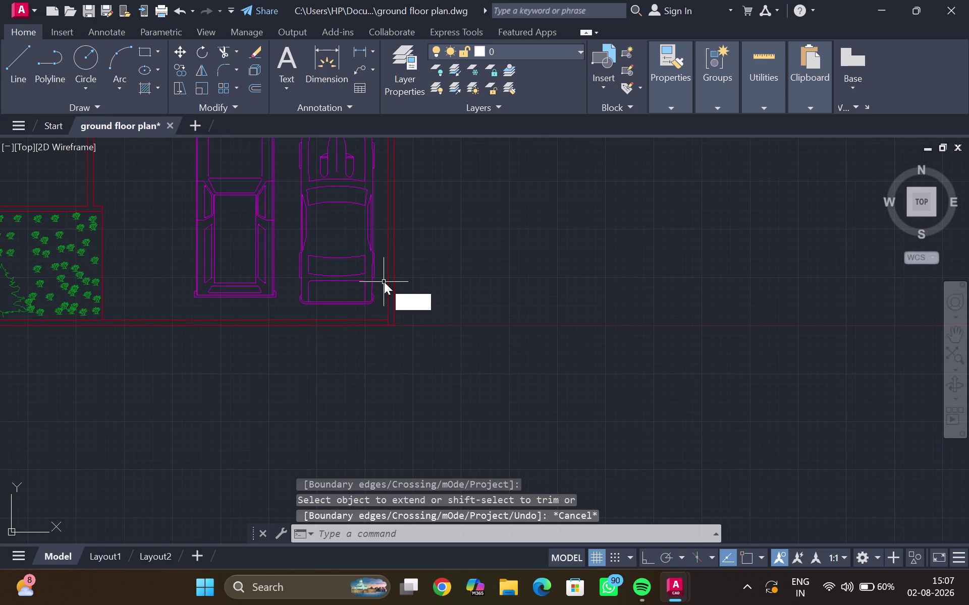
key(r)
key(Return)
drag(288, 312, 279, 334)
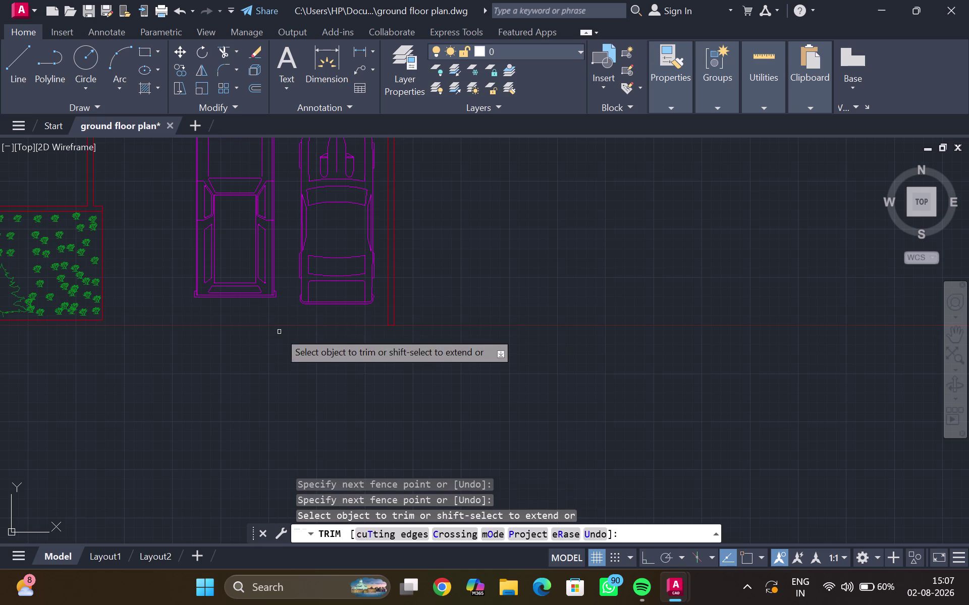
key(Escape)
Clear the stray selection and undo the last two changes, including the wall trim.
scroll(down, 3)
drag(283, 324, 276, 342)
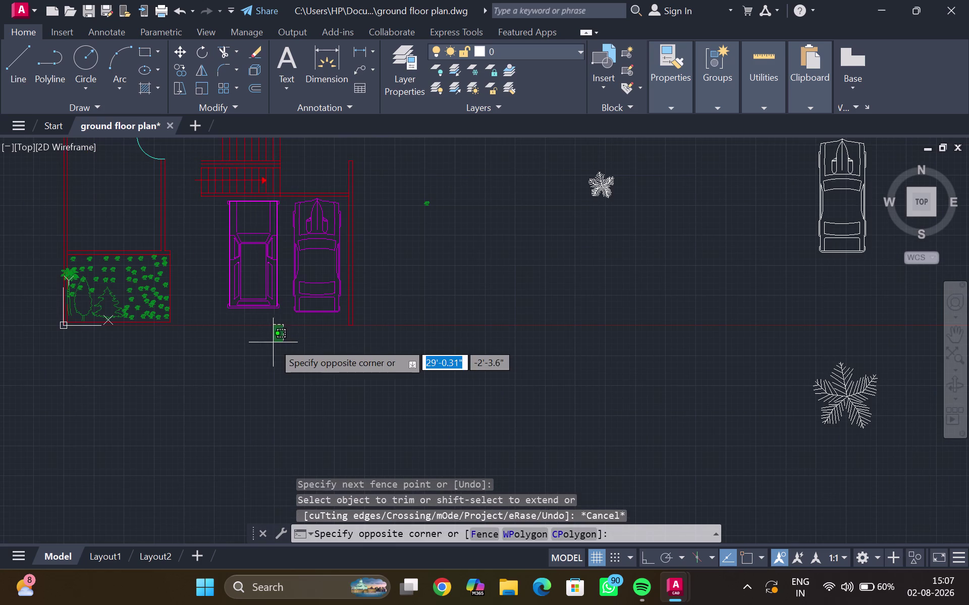
key(grave)
key(Escape)
scroll(up, 3)
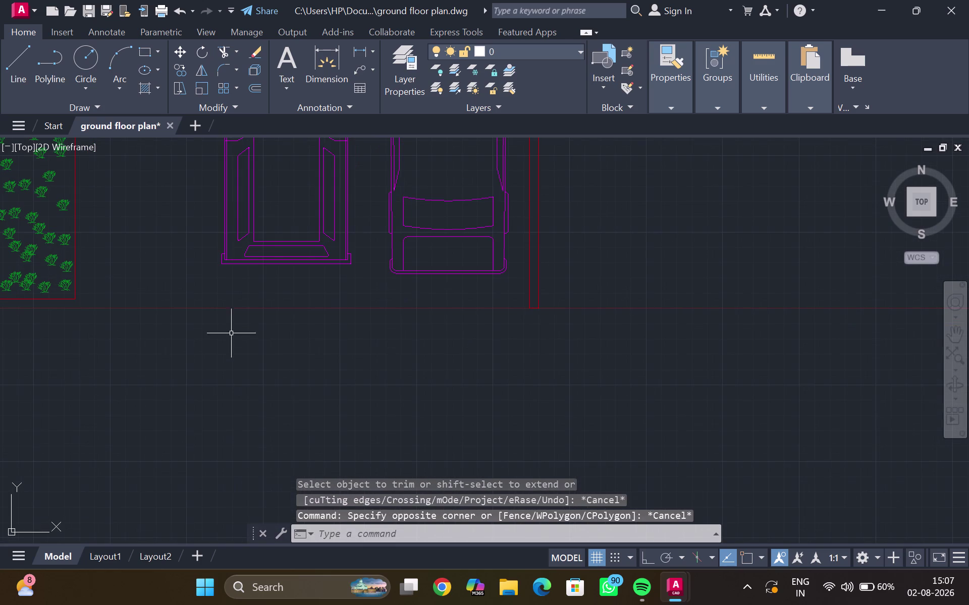
key(ctrl+z)
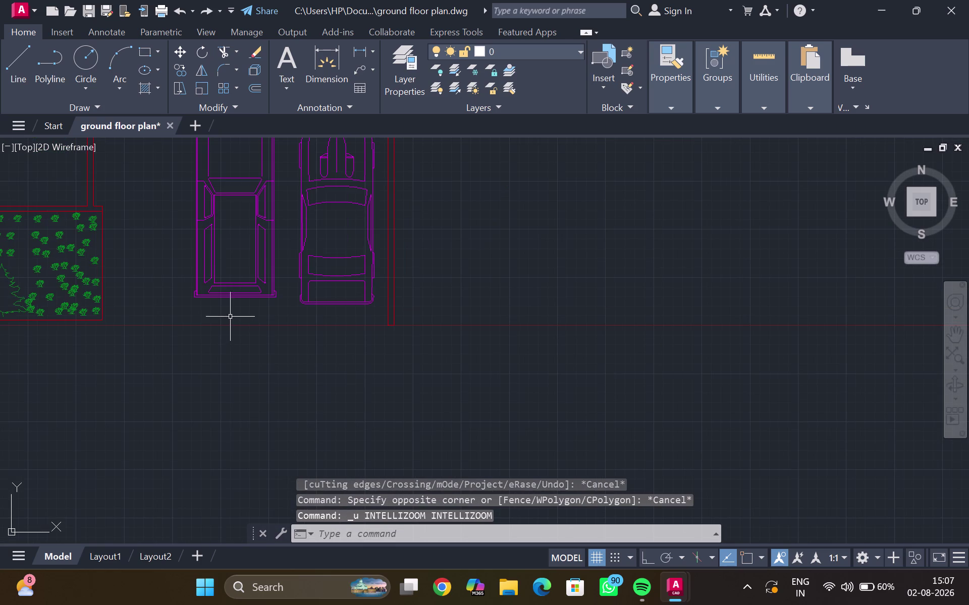
key(ctrl+z)
Pan to the garden wall corner and attempt extending the garden wall line.
middle_drag(217, 321, 415, 290)
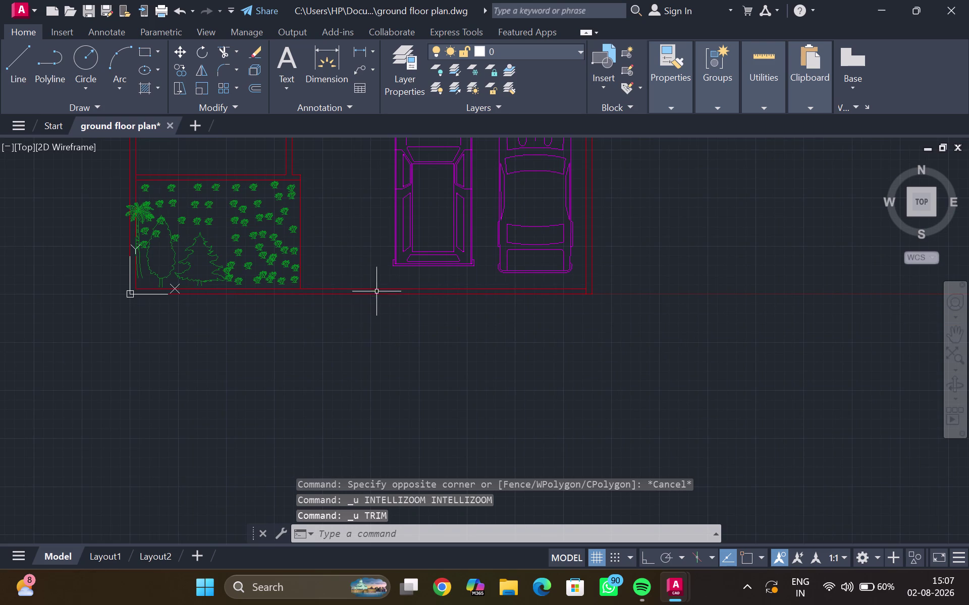
scroll(up, 3)
key(e)
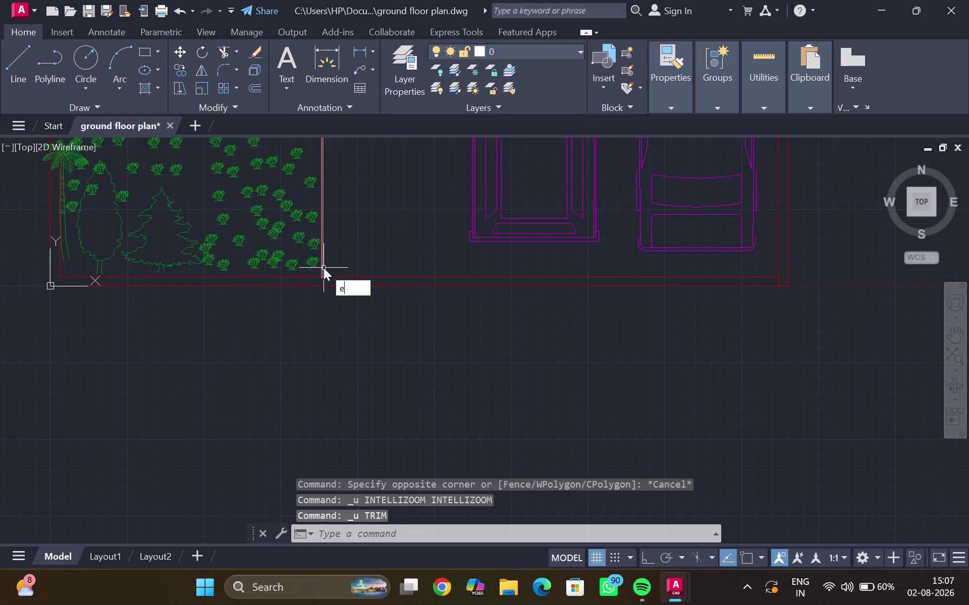
key(x)
key(Return)
click(320, 255)
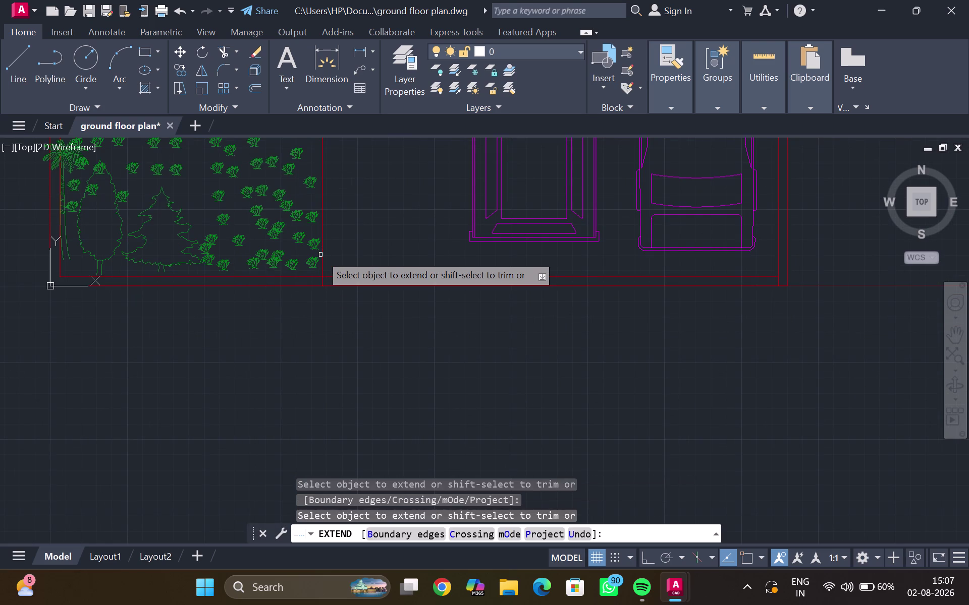
key(Escape)
Attempt a trim on the garden boundary lines, then cancel it.
key(t)
key(r)
key(Return)
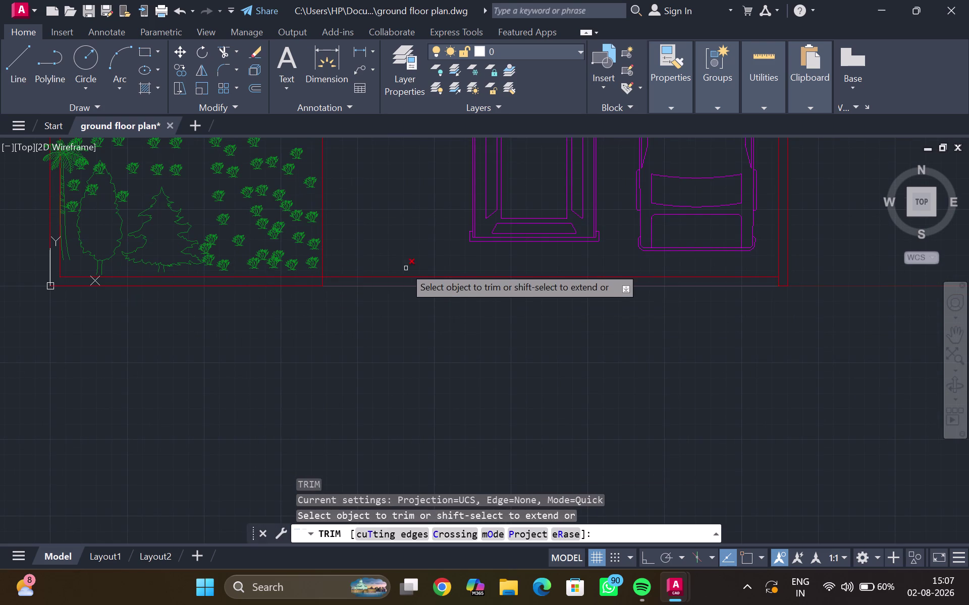
drag(396, 237, 414, 374)
key(Escape)
Zoom out and pan until the whole ground floor plan and nearby blocks are visible.
scroll(down, 3)
middle_drag(430, 336, 429, 344)
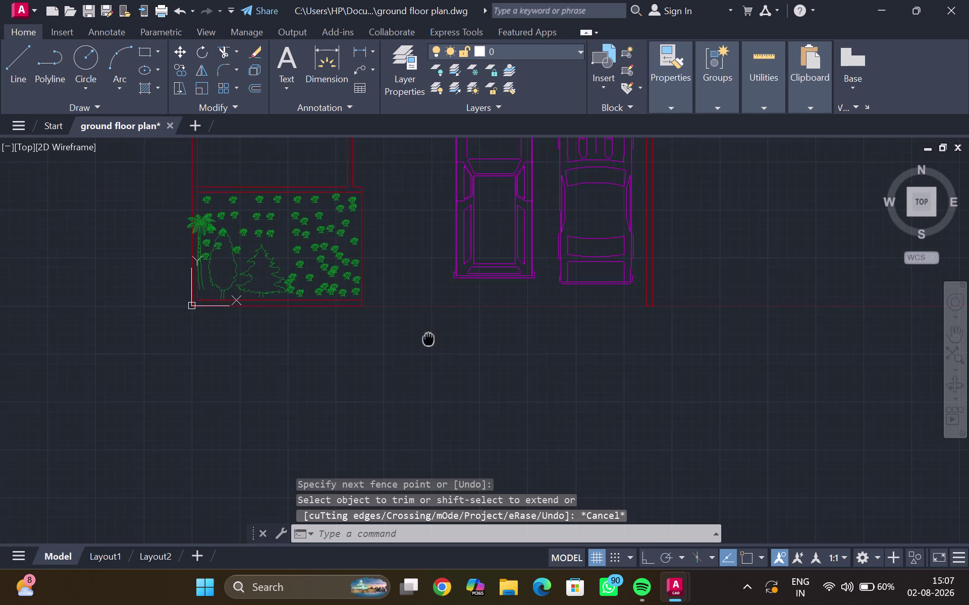
middle_drag(428, 344, 401, 401)
scroll(down, 3)
middle_click(394, 361)
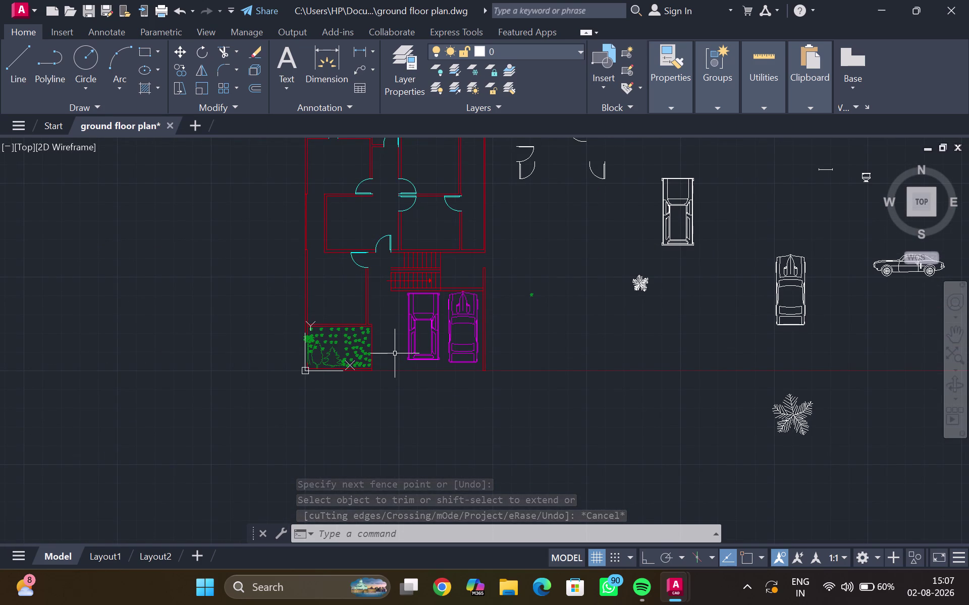
scroll(up, 3)
scroll(down, 3)
middle_drag(436, 333, 413, 353)
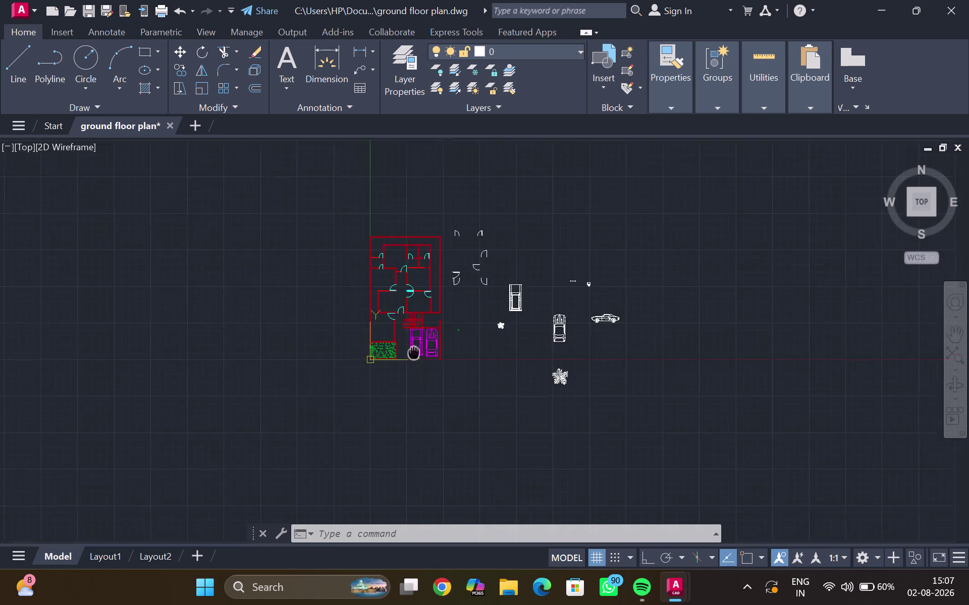
middle_drag(414, 352, 295, 428)
Erase the sixteen loose blocks lying right of the floor plan.
scroll(up, 3)
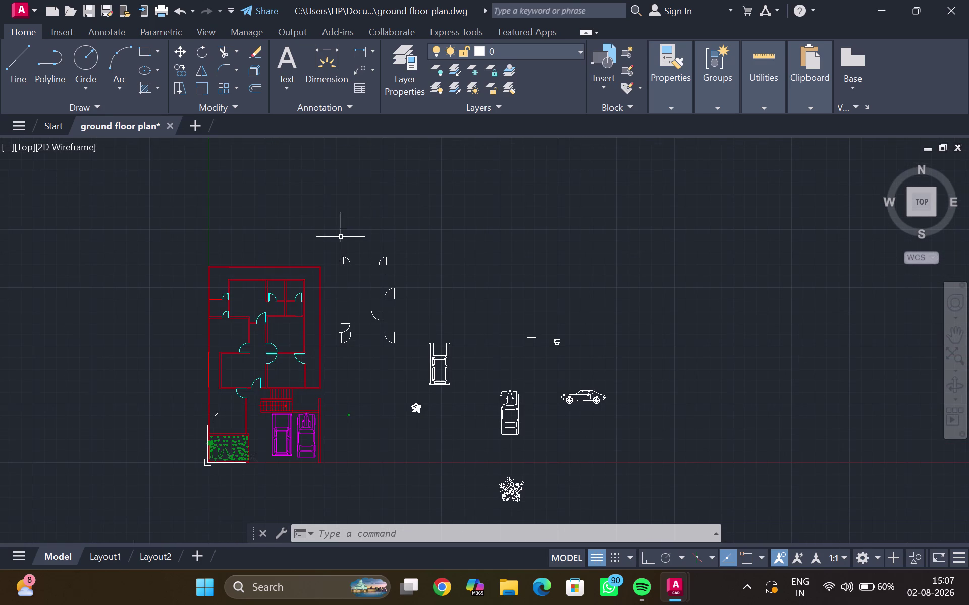
drag(338, 238, 343, 415)
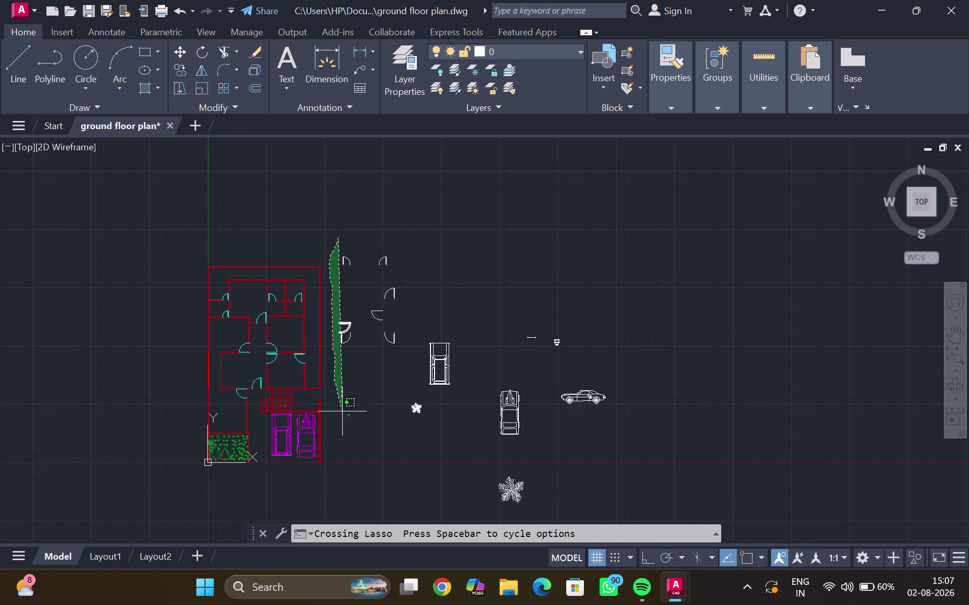
drag(343, 415, 706, 278)
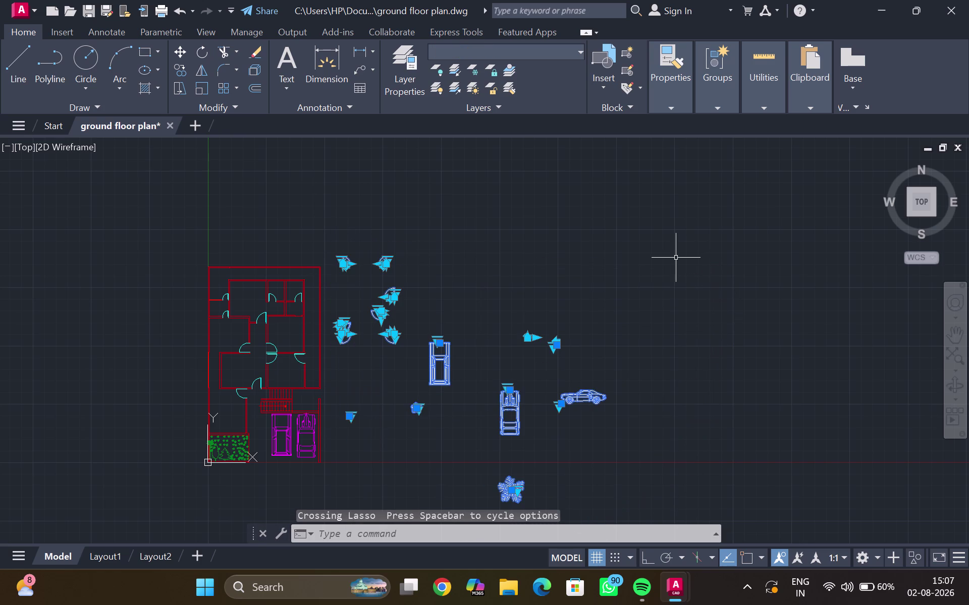
key(Delete)
Recentre the floor plan and open the DesignCenter library with Ctrl+2.
middle_drag(422, 347, 429, 346)
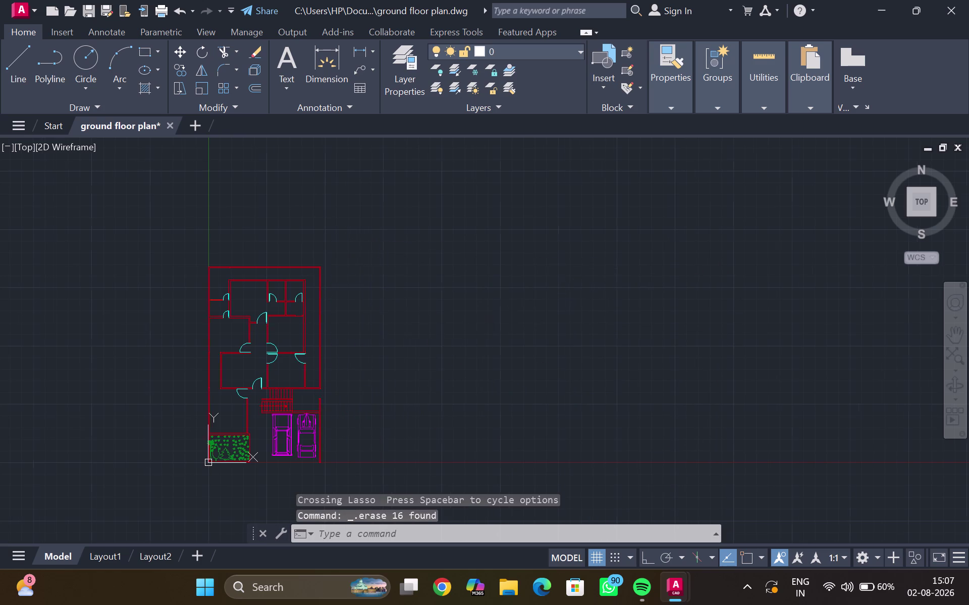
middle_drag(429, 347, 540, 257)
scroll(up, 3)
middle_drag(471, 296, 492, 348)
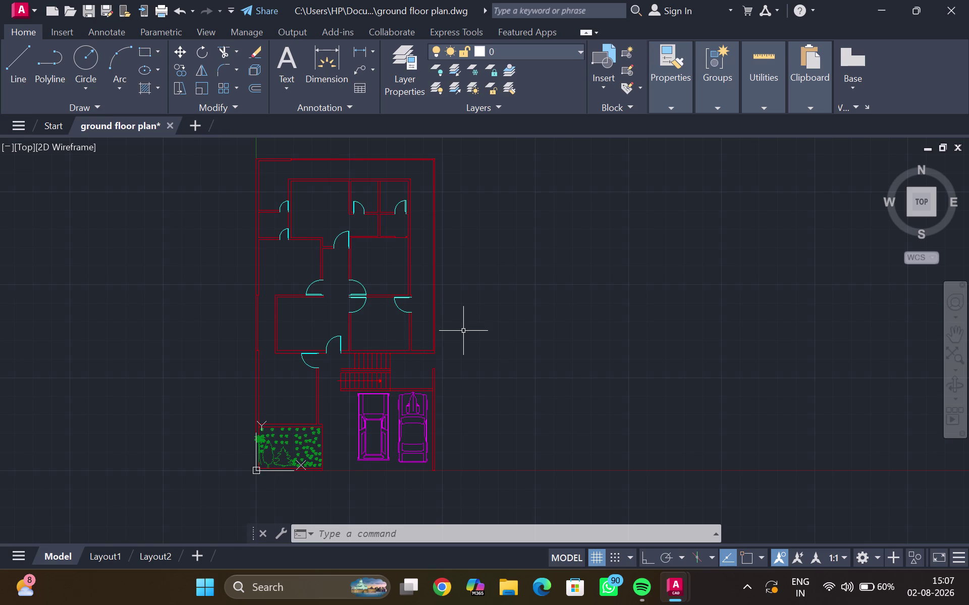
middle_drag(464, 330, 449, 335)
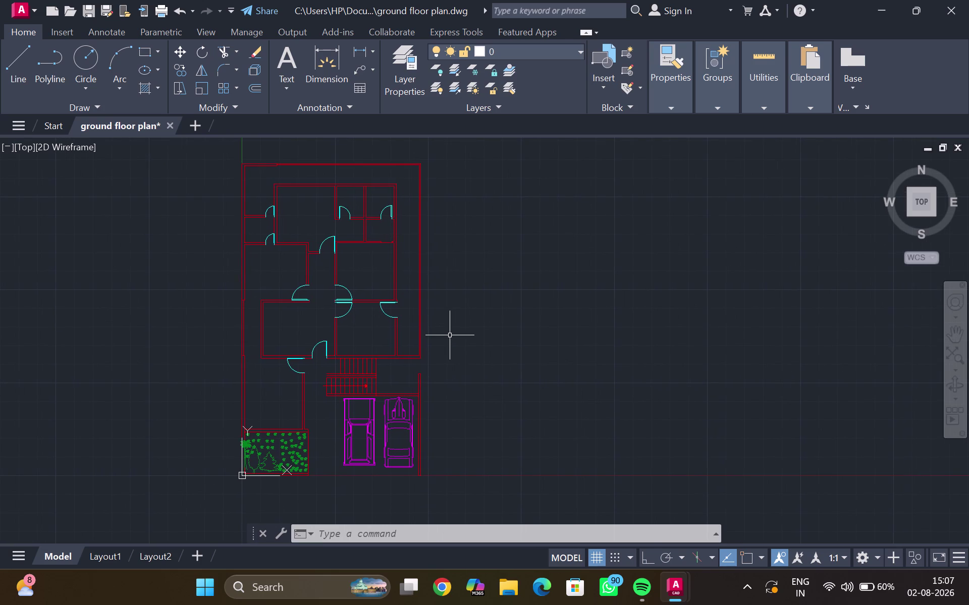
key(ctrl+2)
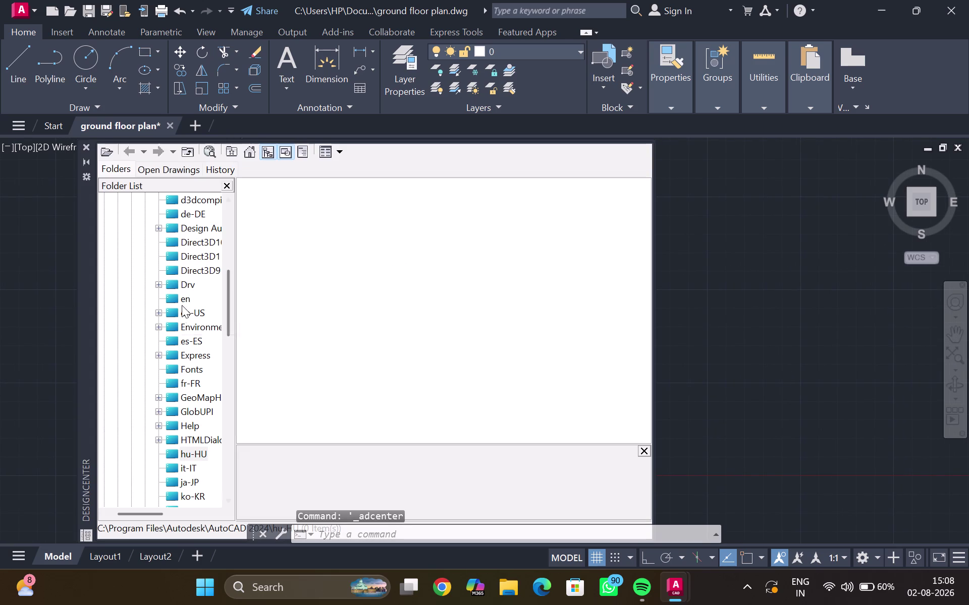
Browse the AutoCAD 2024 folder tree in DesignCenter and view the en-US folder.
scroll(down, 3)
scroll(up, 3)
scroll(up, 3)
scroll(up, 3)
scroll(up, 3)
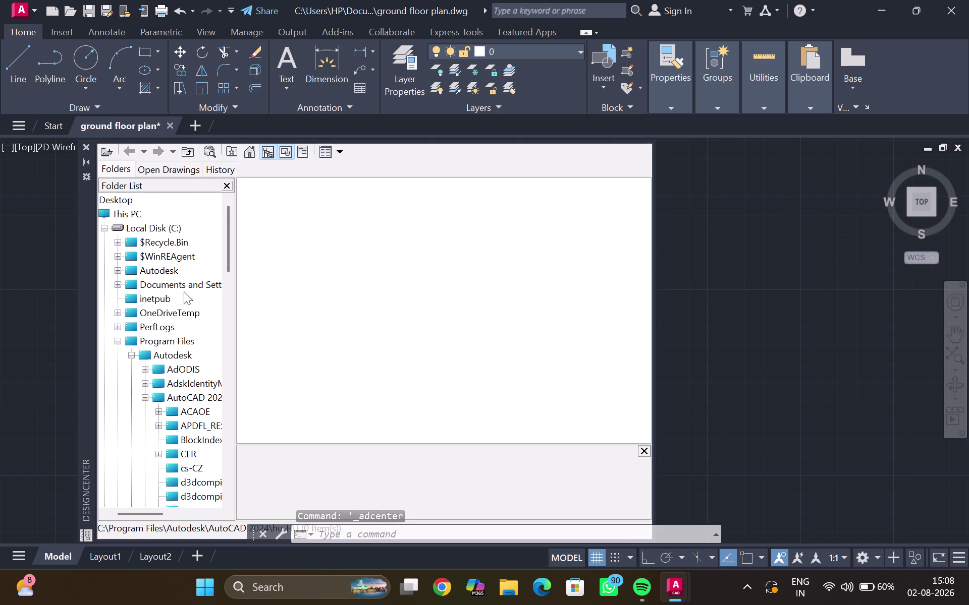
scroll(down, 3)
scroll(down, 3)
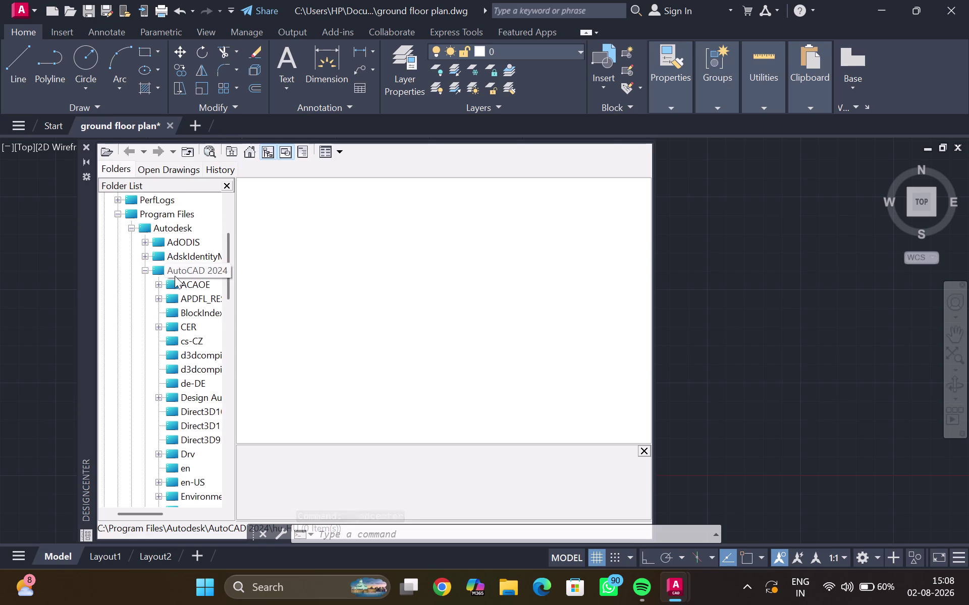
scroll(down, 3)
scroll(down, 3)
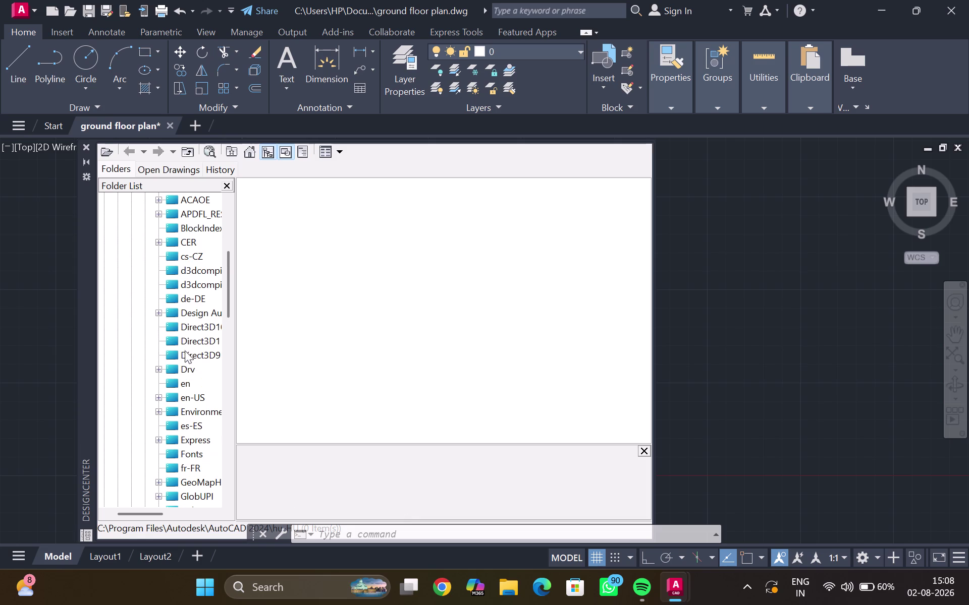
click(184, 396)
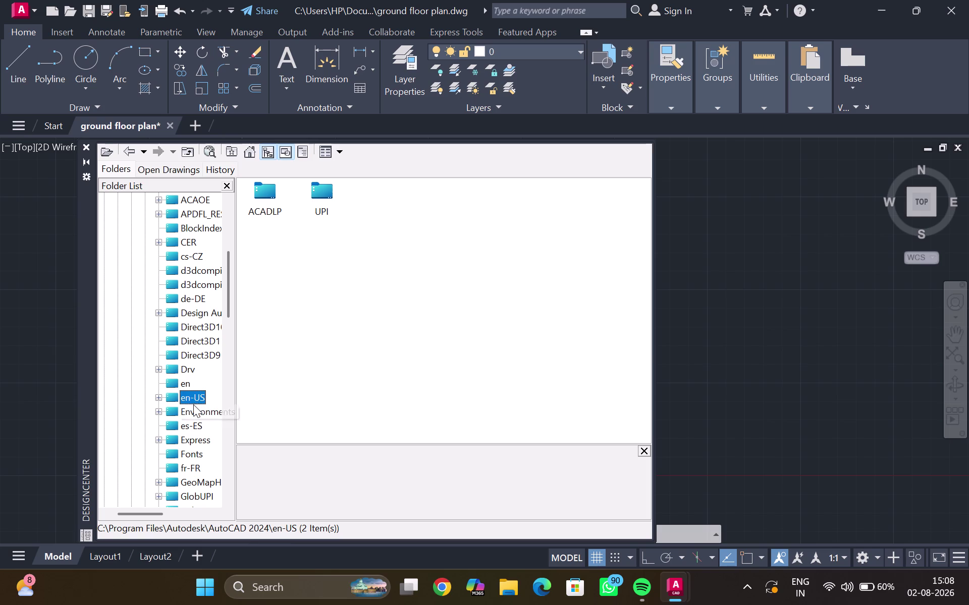
scroll(down, 3)
scroll(down, 3)
scroll(down, 3)
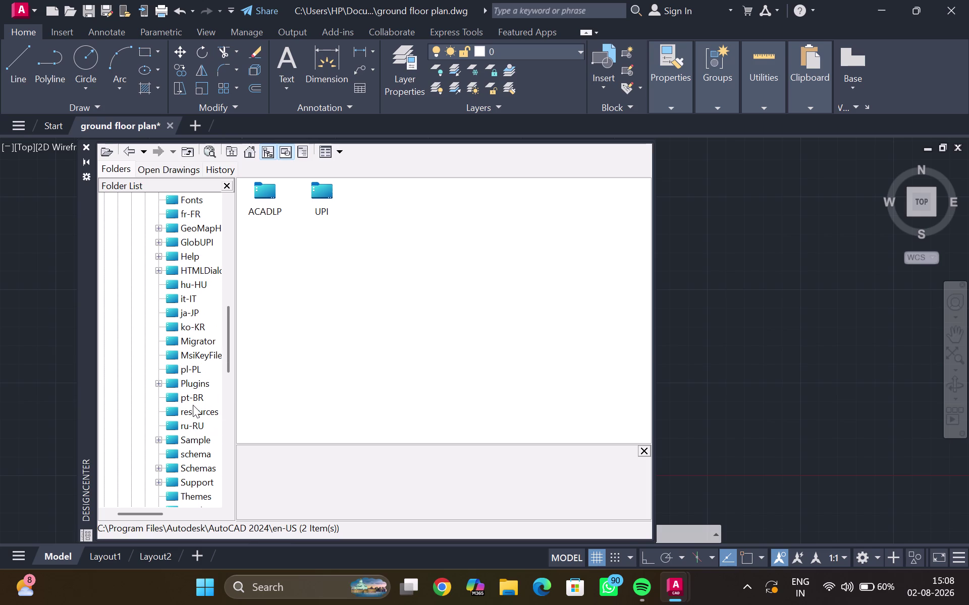
scroll(down, 3)
scroll(down, 3)
scroll(down, 3)
scroll(down, 3)
scroll(down, 3)
scroll(down, 3)
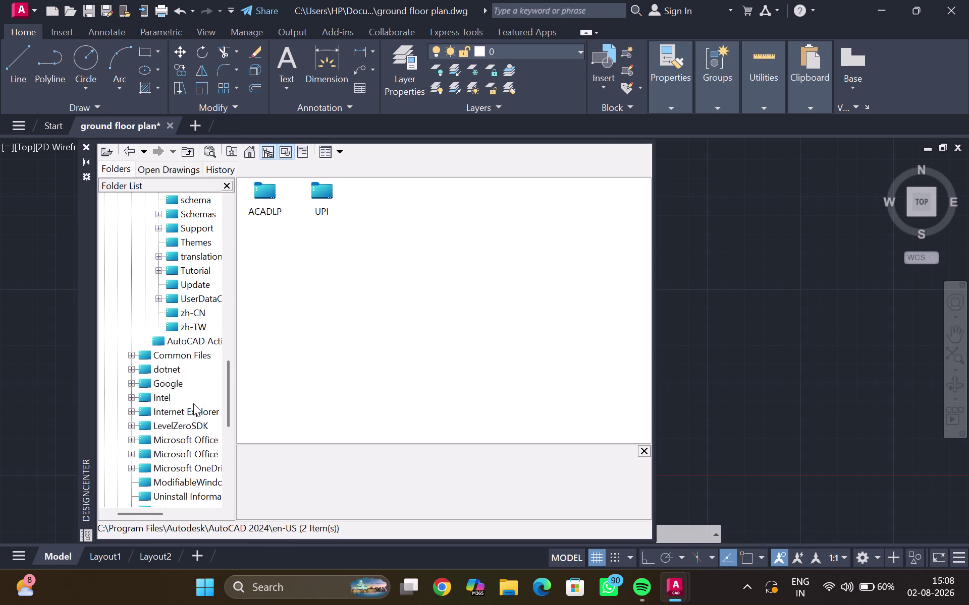
scroll(down, 3)
scroll(down, 3)
scroll(down, 3)
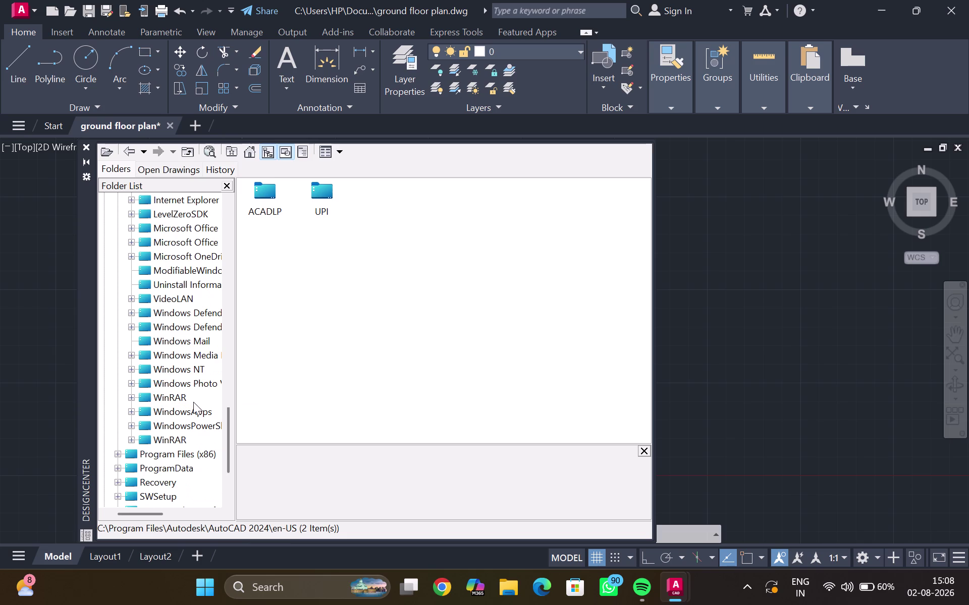
scroll(down, 3)
scroll(down, 3)
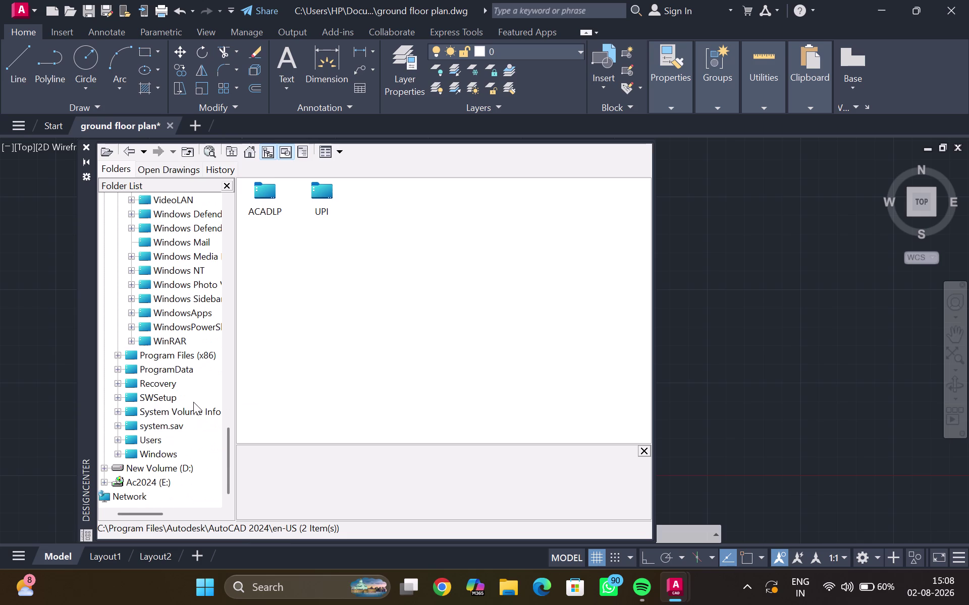
scroll(down, 3)
scroll(down, 3)
scroll(up, 3)
scroll(up, 3)
scroll(down, 3)
scroll(down, 3)
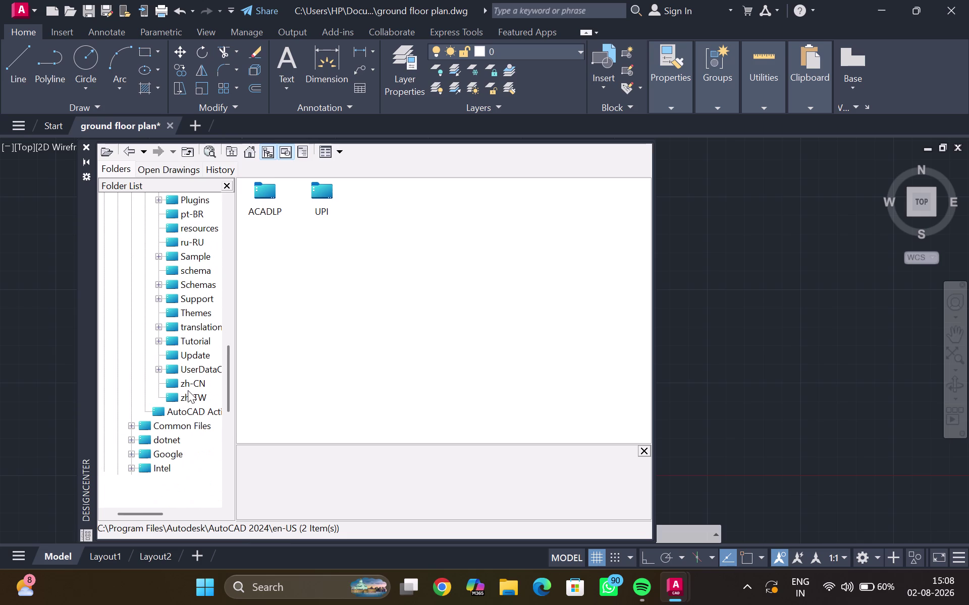
scroll(up, 3)
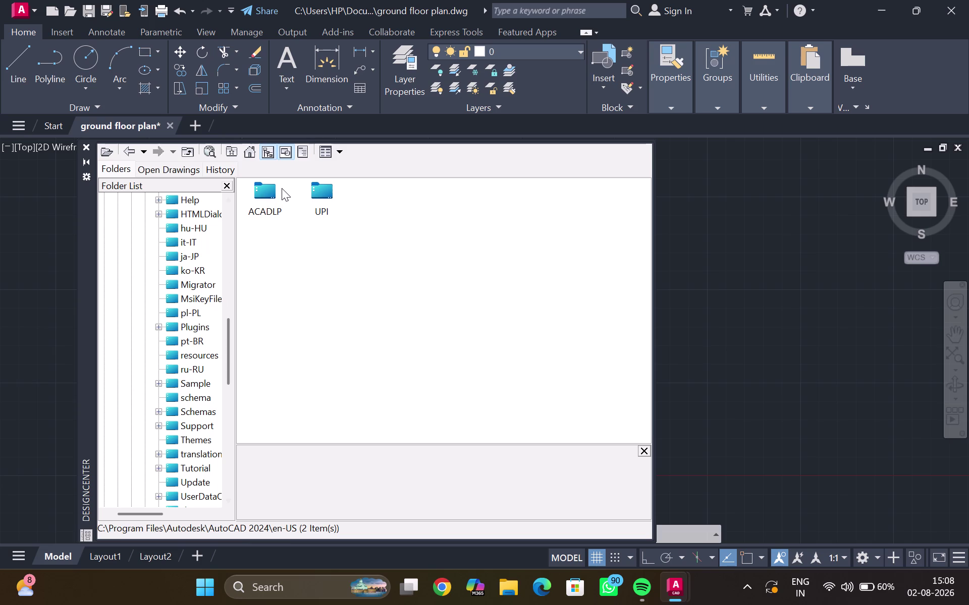
Open the ACADLP folder and scroll the Folder List down to the Sample folder.
double_click(263, 195)
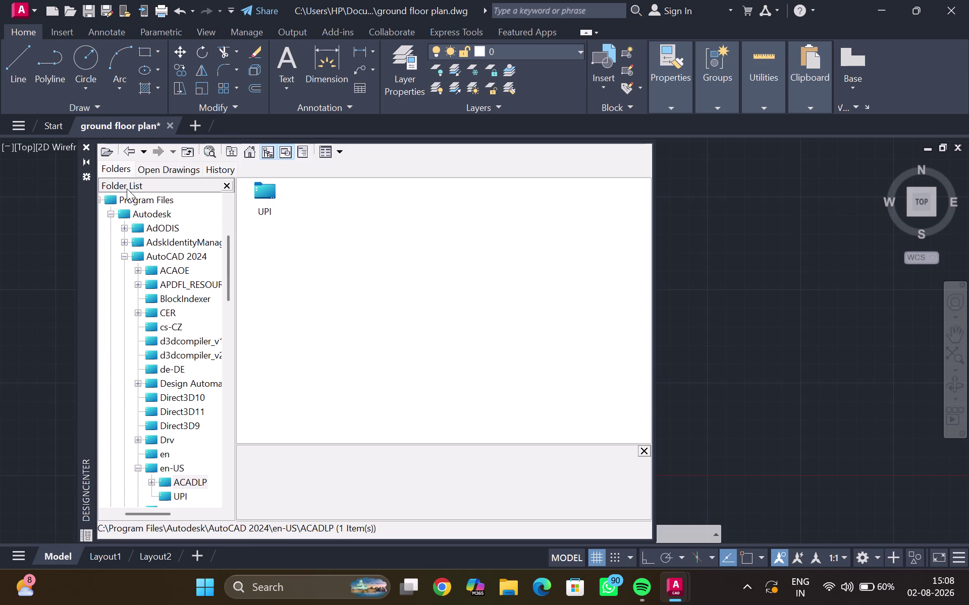
triple_click(129, 150)
triple_click(130, 150)
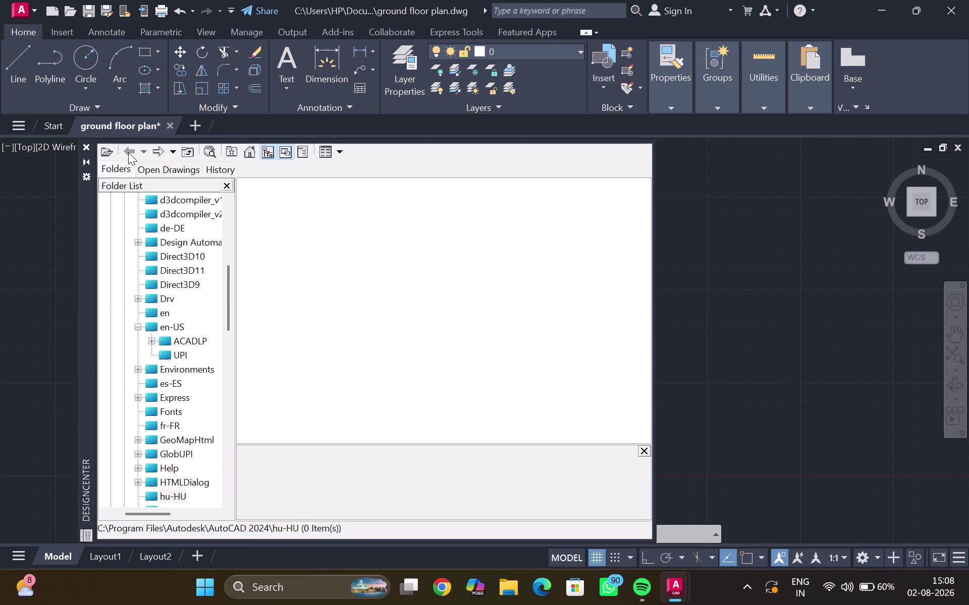
scroll(down, 3)
scroll(up, 3)
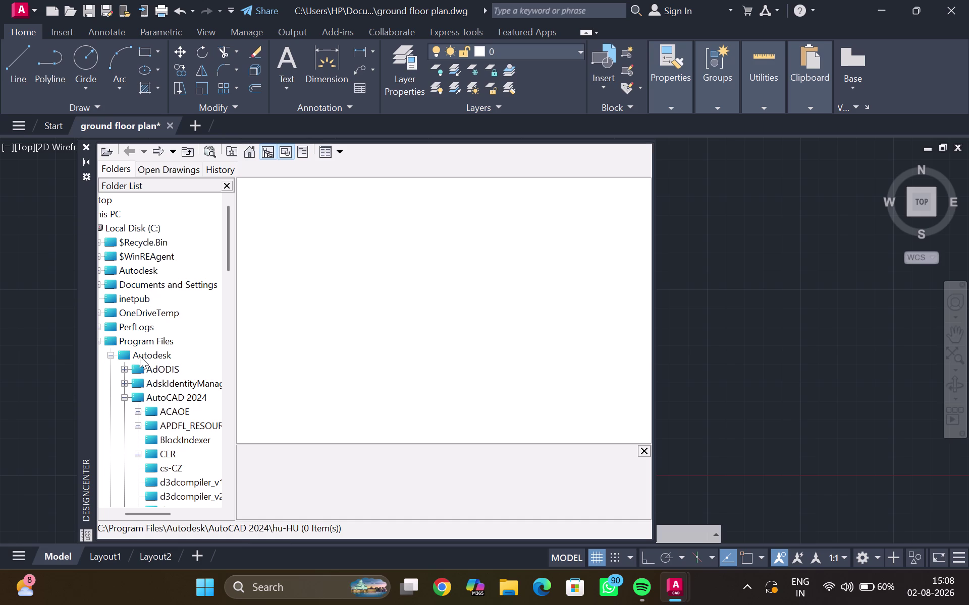
scroll(down, 3)
scroll(down, 3)
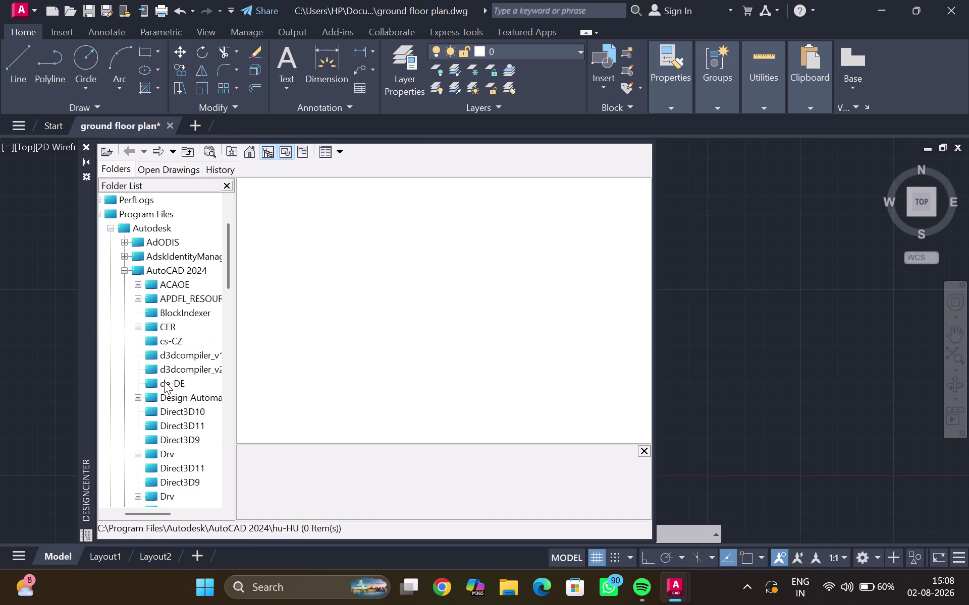
scroll(down, 3)
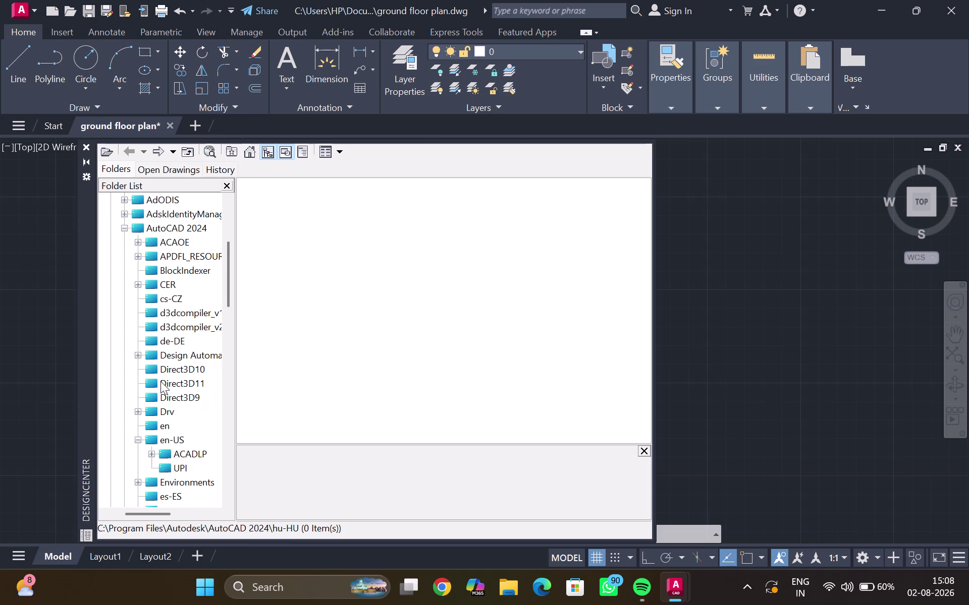
scroll(down, 3)
scroll(down, 3)
scroll(down, 3)
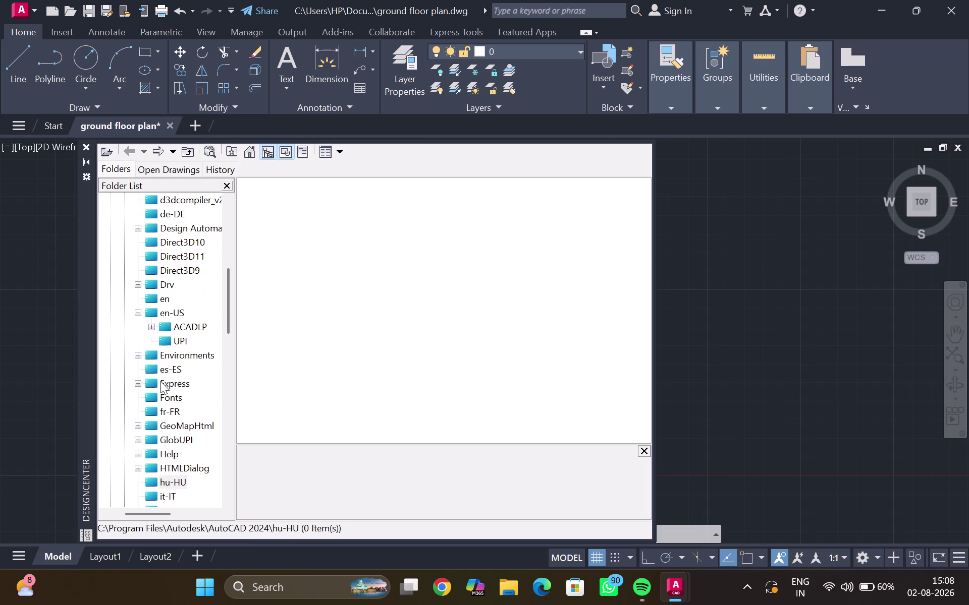
scroll(down, 3)
scroll(down, 3)
scroll(down, 3)
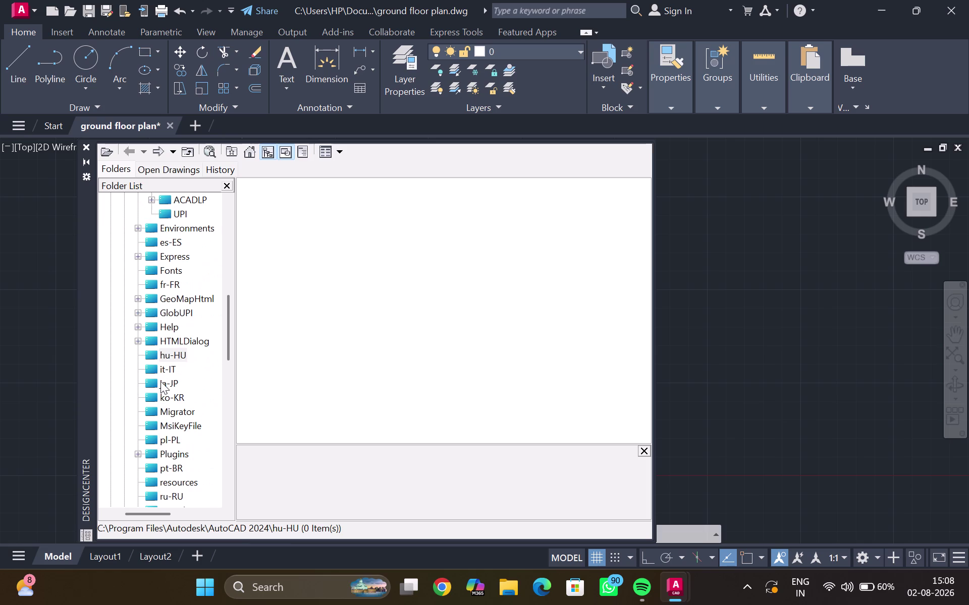
scroll(down, 3)
scroll(down, 3)
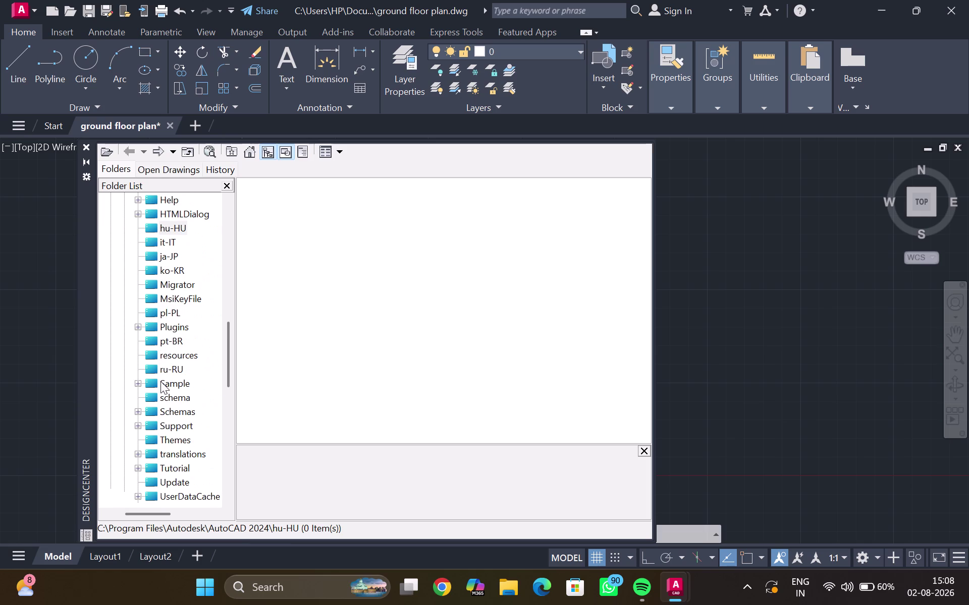
scroll(down, 3)
scroll(down, 3)
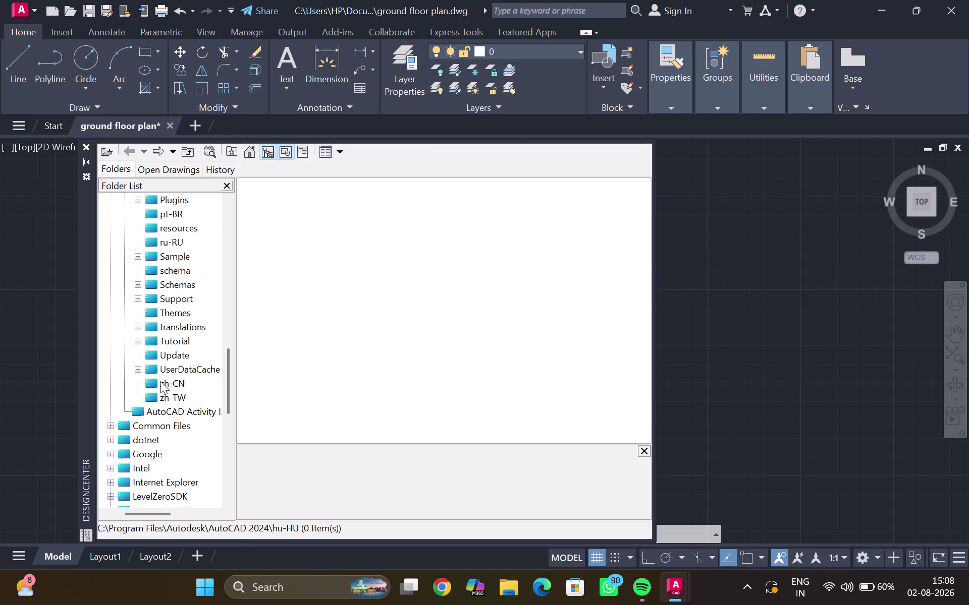
scroll(down, 3)
scroll(down, 3)
scroll(down, 3)
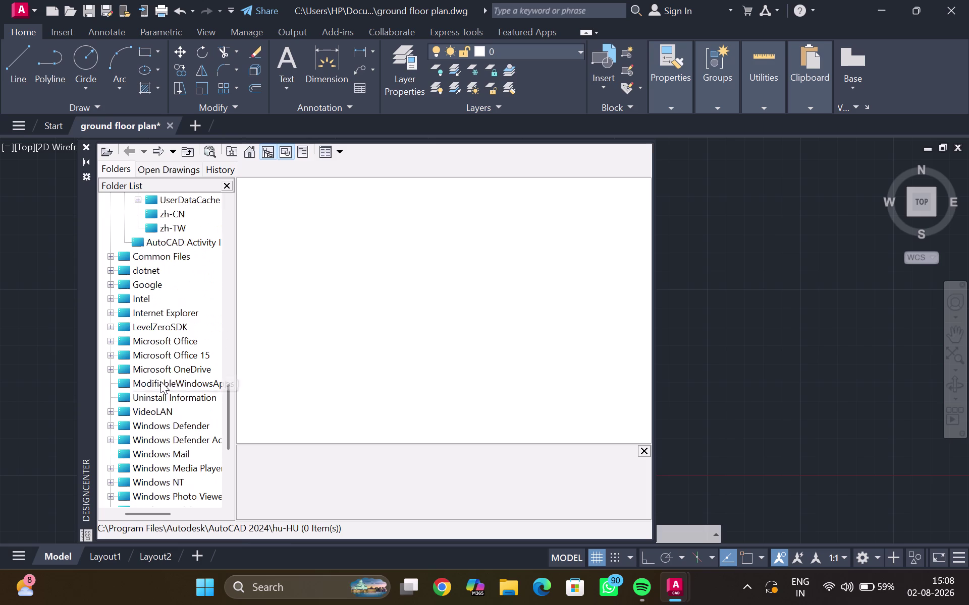
scroll(down, 3)
scroll(down, 3)
scroll(down, 3)
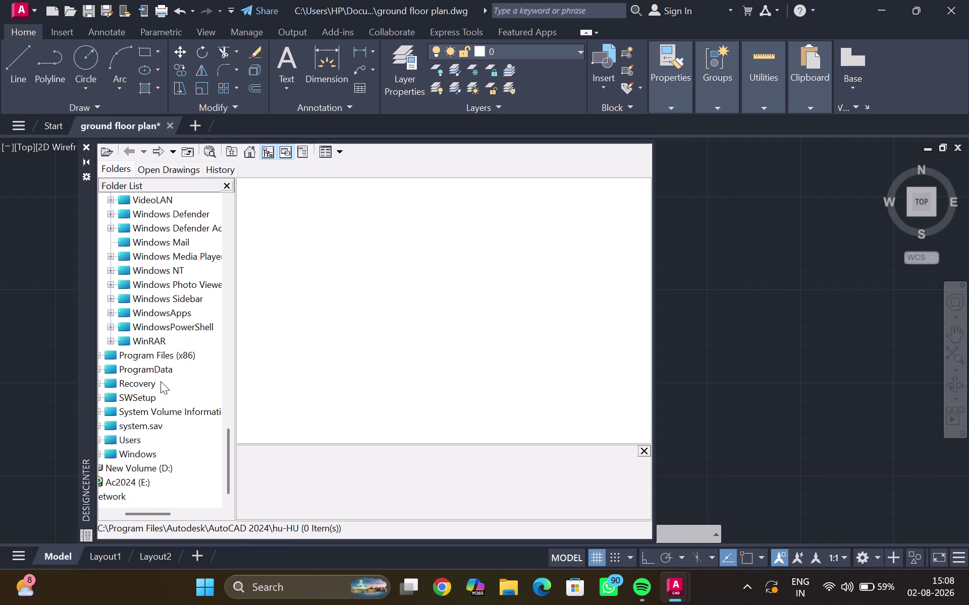
scroll(down, 3)
scroll(up, 3)
scroll(up, 3)
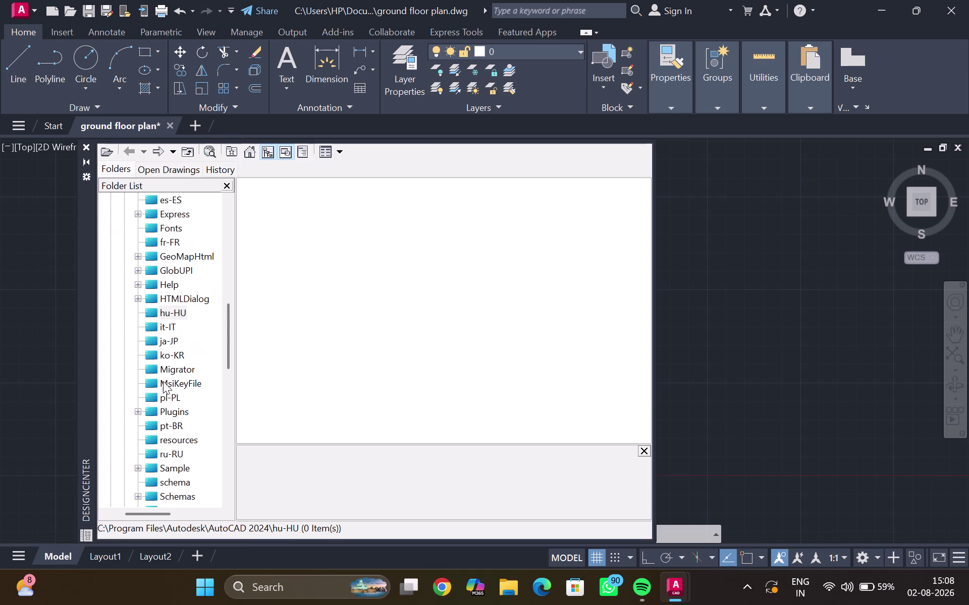
scroll(up, 3)
scroll(up, 3)
scroll(up, 3)
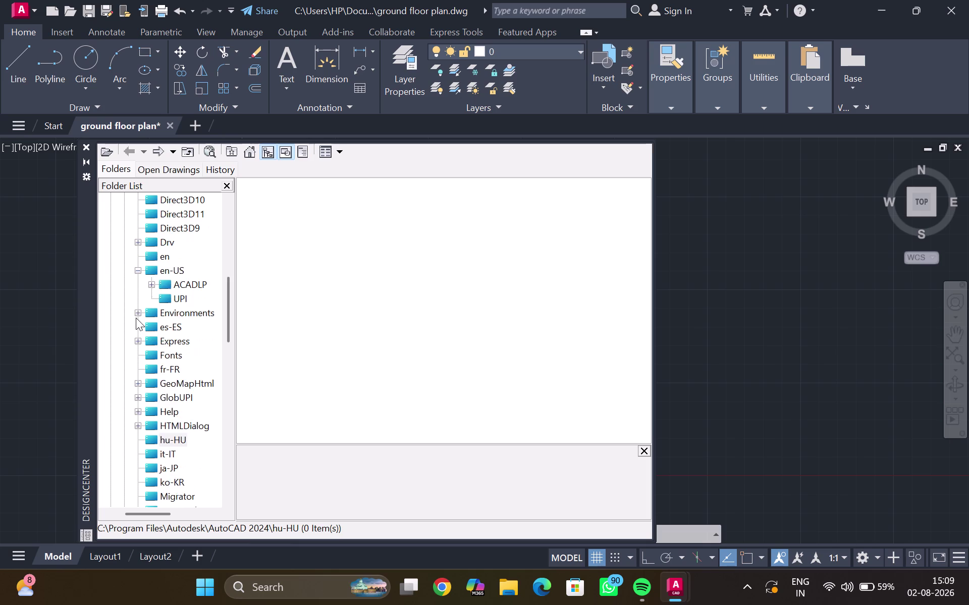
scroll(up, 3)
scroll(up, 3)
scroll(up, 3)
scroll(up, 3)
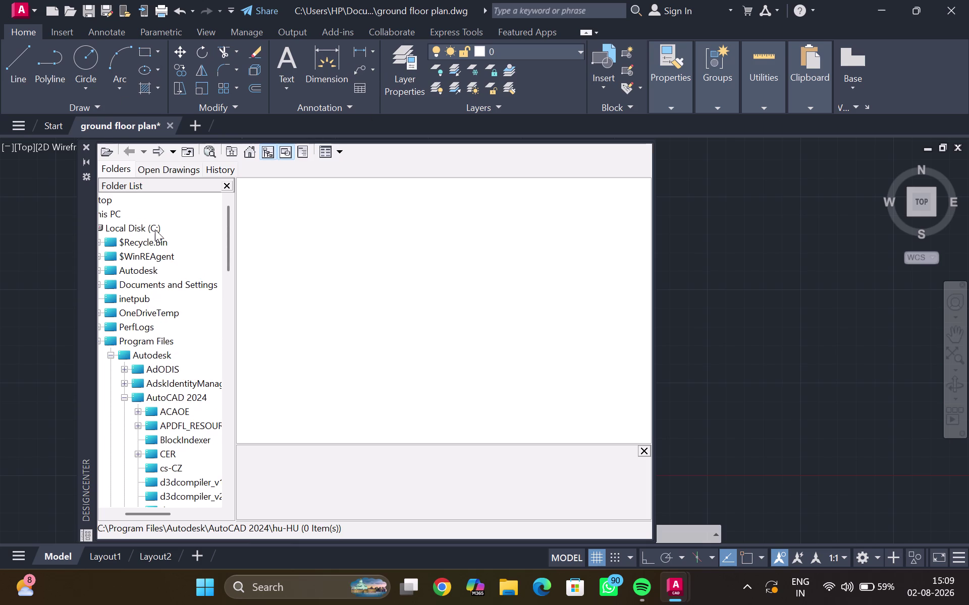
scroll(down, 3)
scroll(down, 3)
scroll(down, 3)
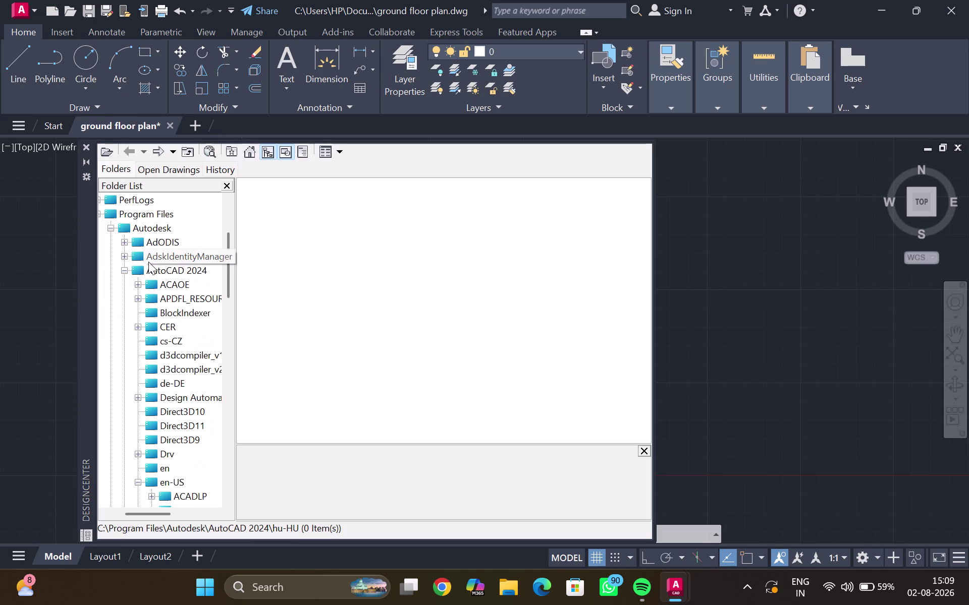
scroll(down, 3)
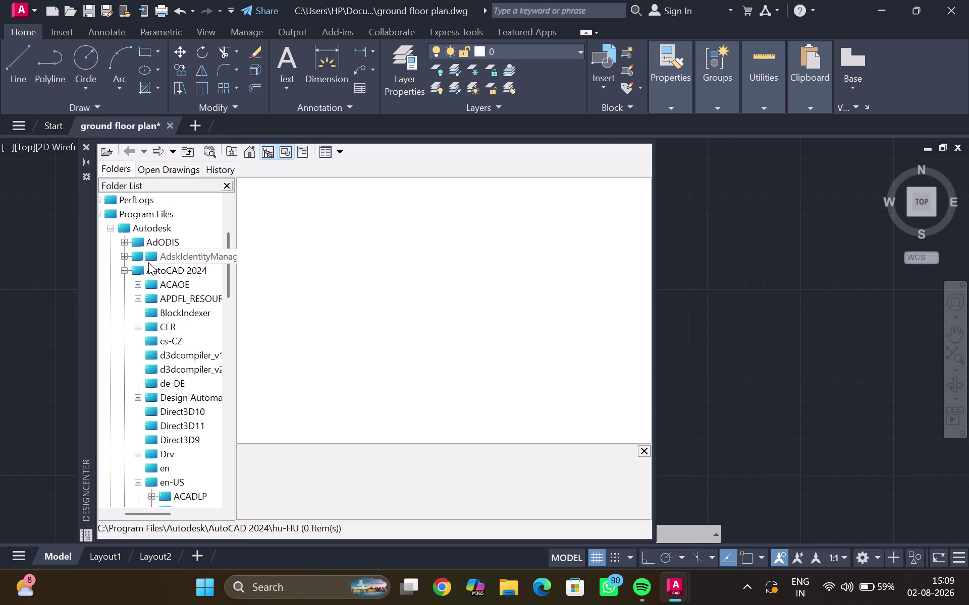
scroll(down, 3)
scroll(down, 3)
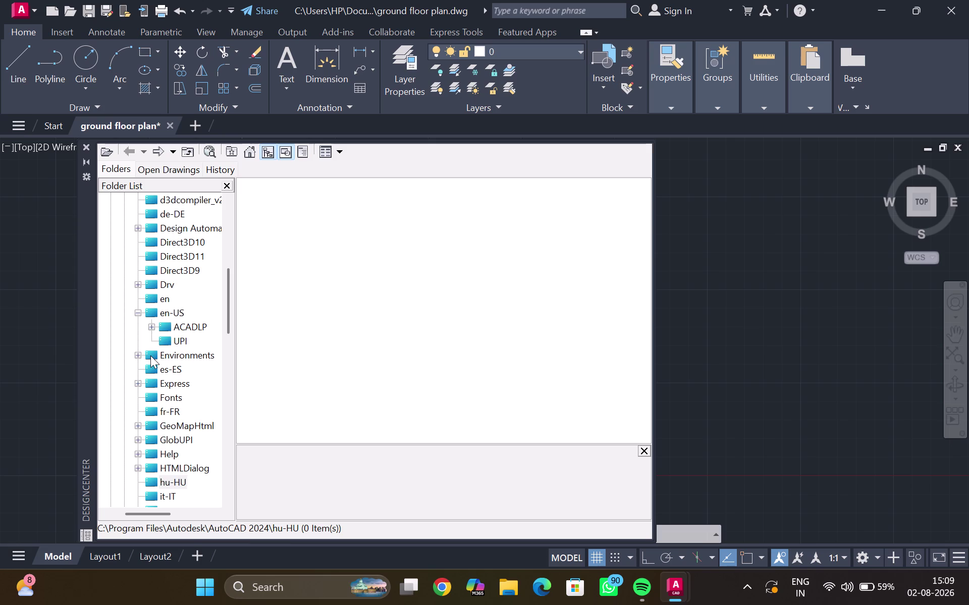
scroll(down, 3)
scroll(down, 3)
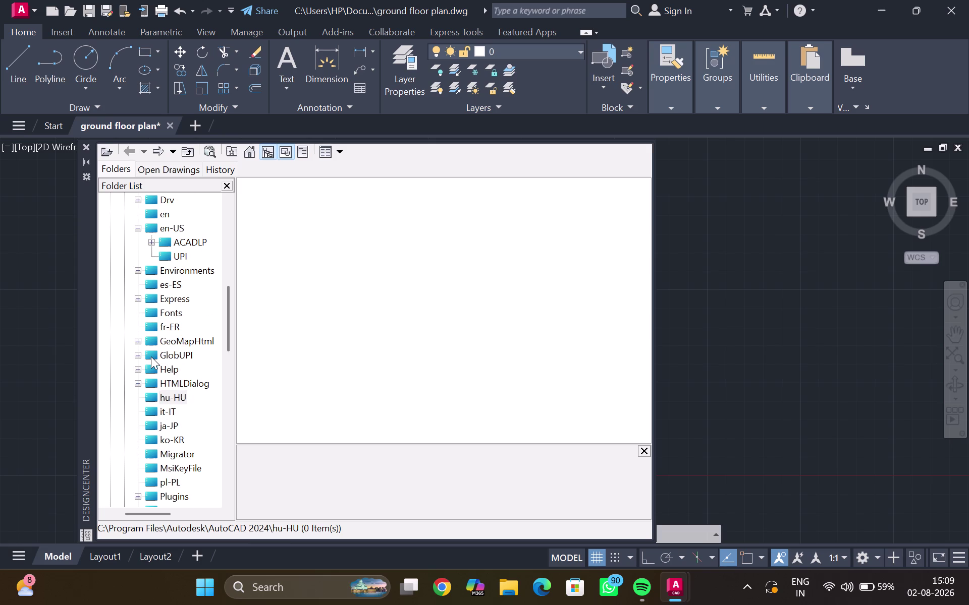
scroll(down, 3)
scroll(down, 3)
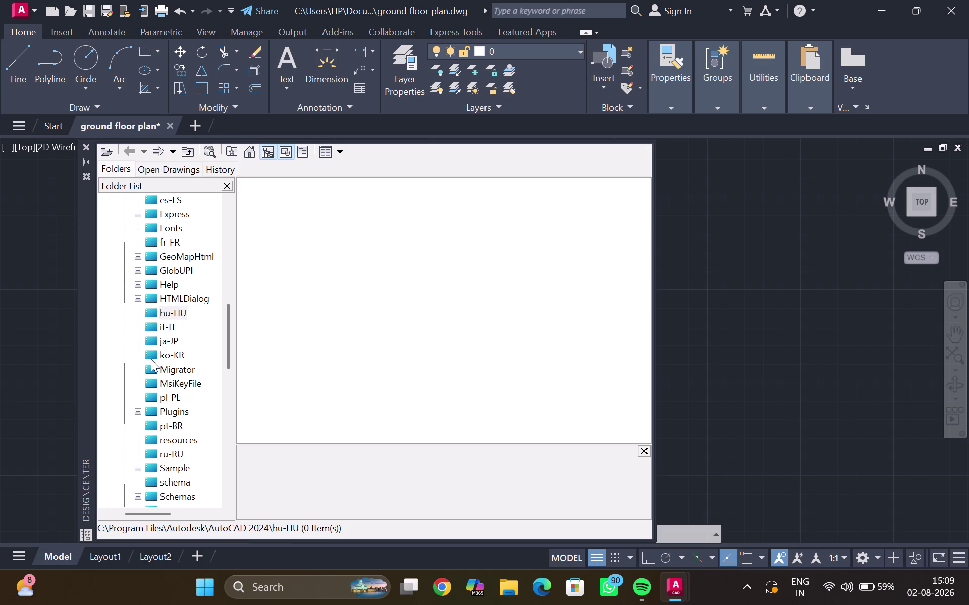
scroll(down, 3)
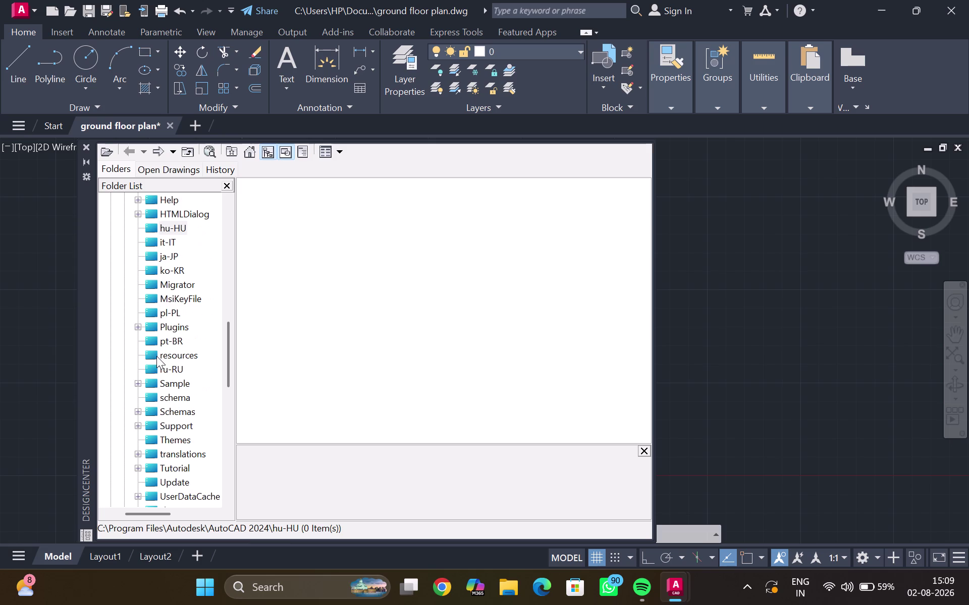
Select Sample and open its en-us subfolder to list DesignCenter and Dynamic Blocks.
click(182, 379)
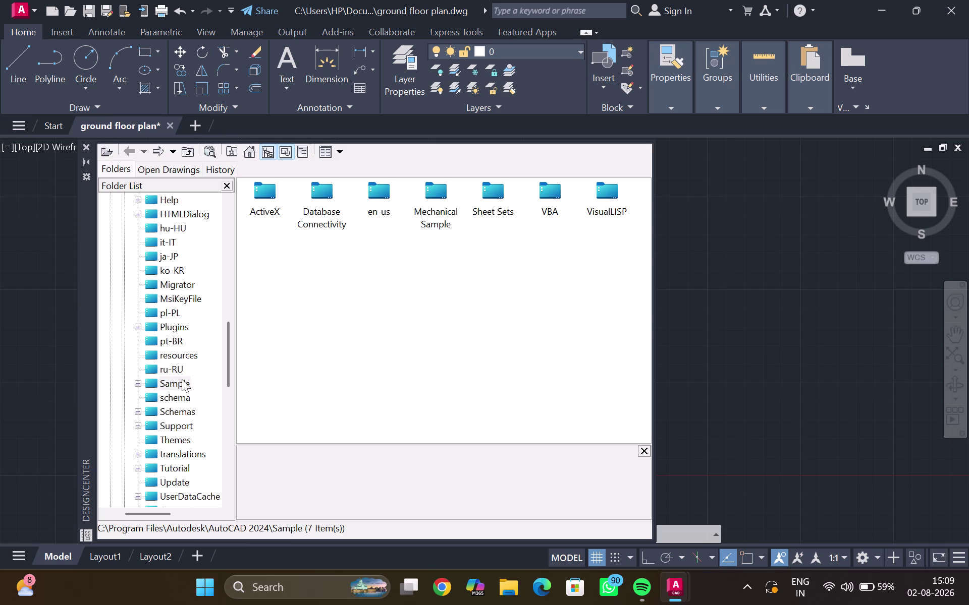
click(379, 186)
click(371, 189)
double_click(367, 189)
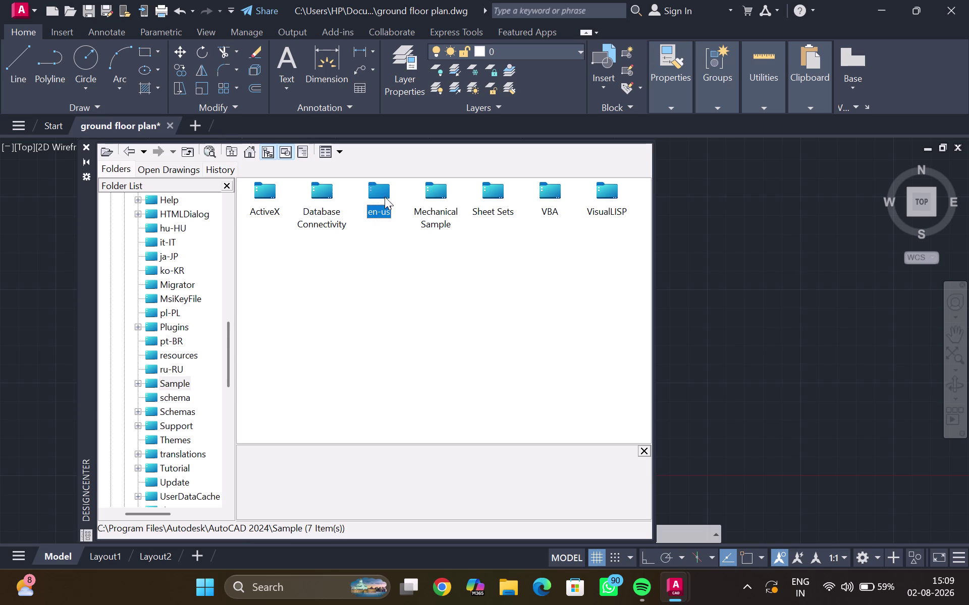
double_click(384, 197)
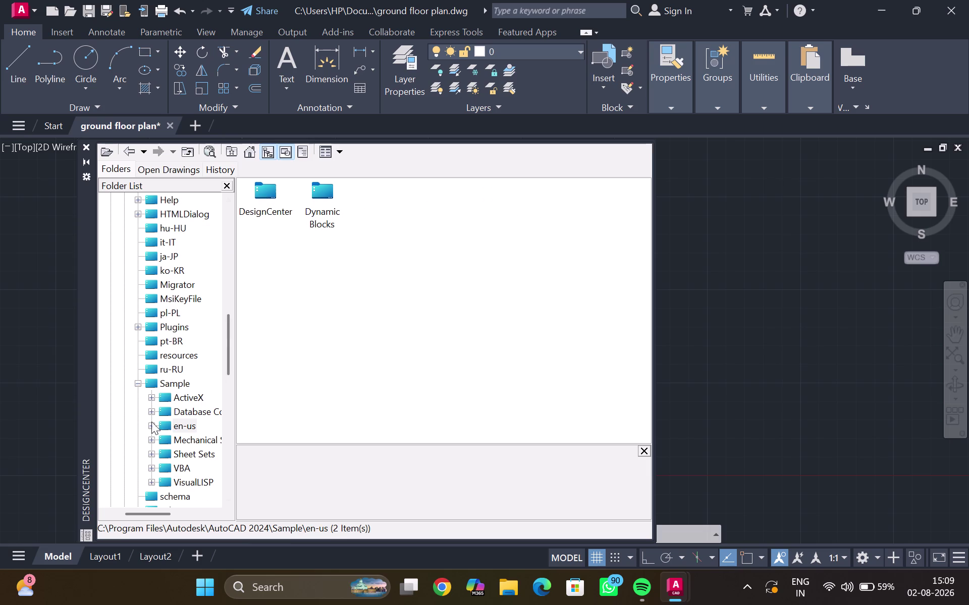
scroll(down, 3)
scroll(down, 3)
Open the DesignCenter sample folder and drag Kitchens.dwg into the drawing.
scroll(up, 3)
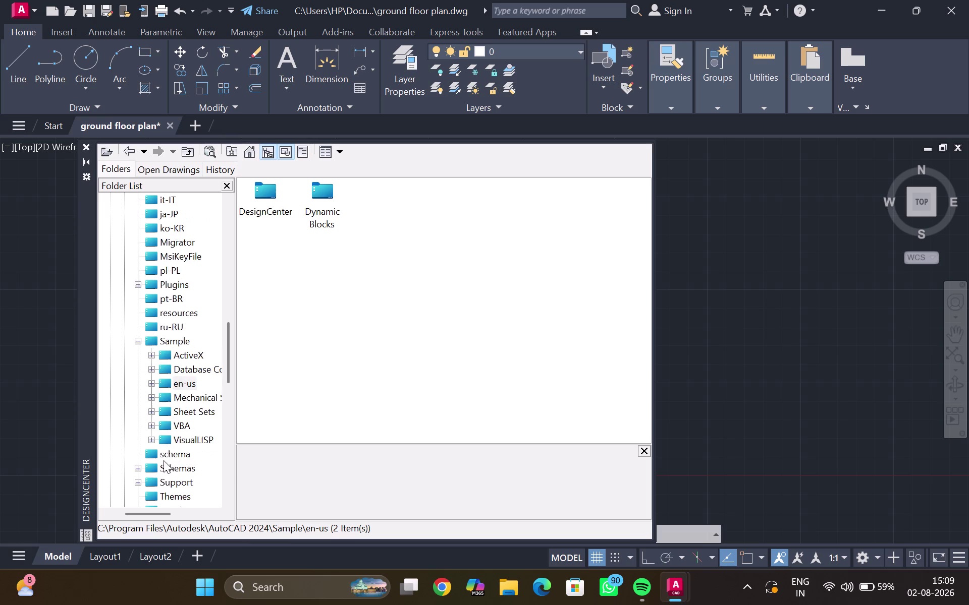
scroll(up, 3)
double_click(262, 191)
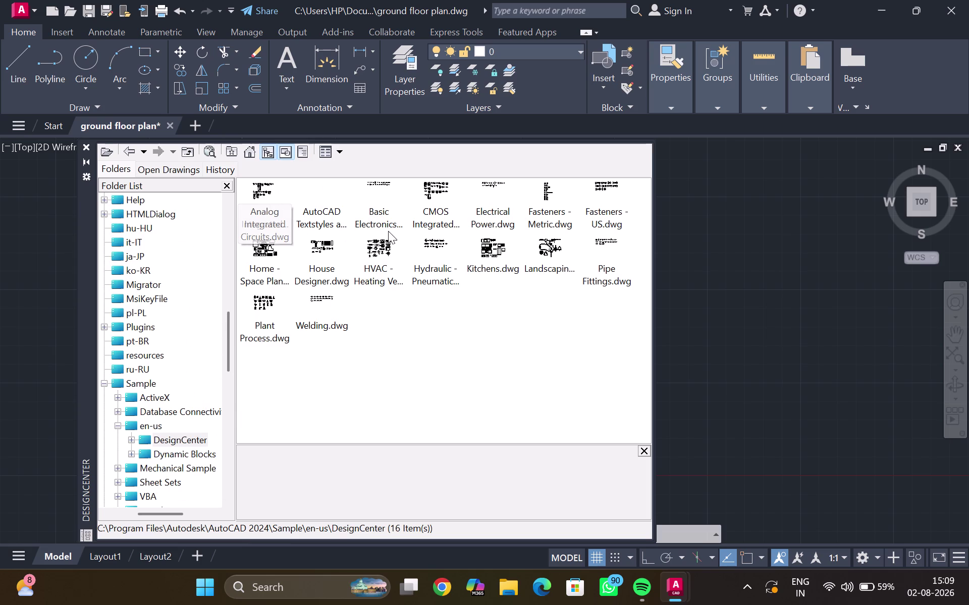
right_click(483, 262)
right_click(484, 263)
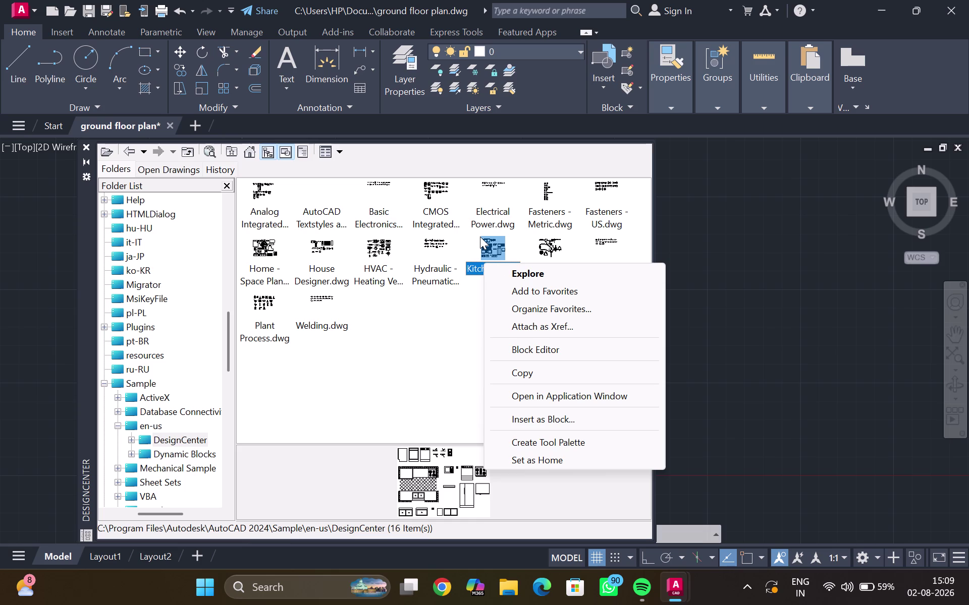
click(415, 319)
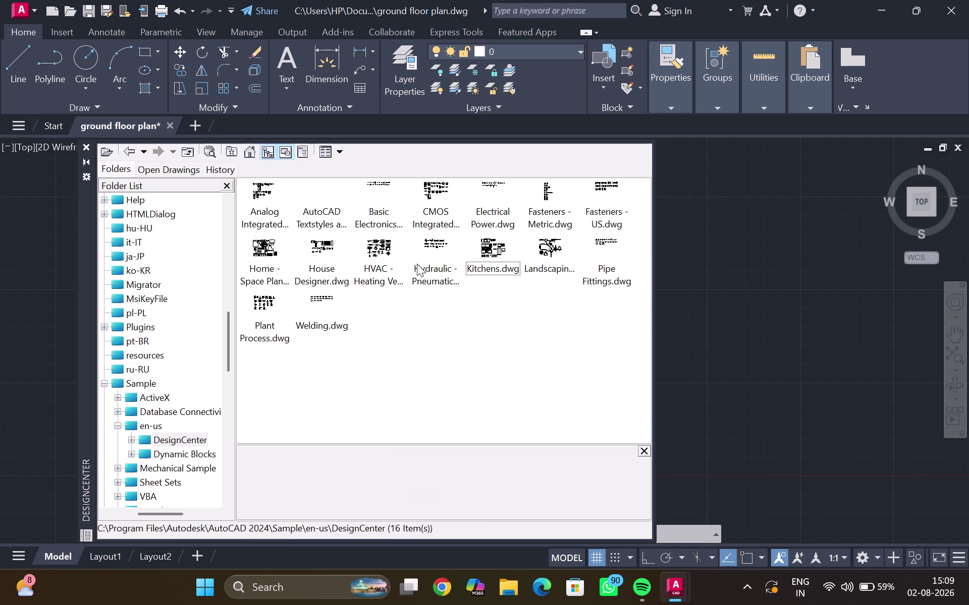
drag(495, 251, 745, 224)
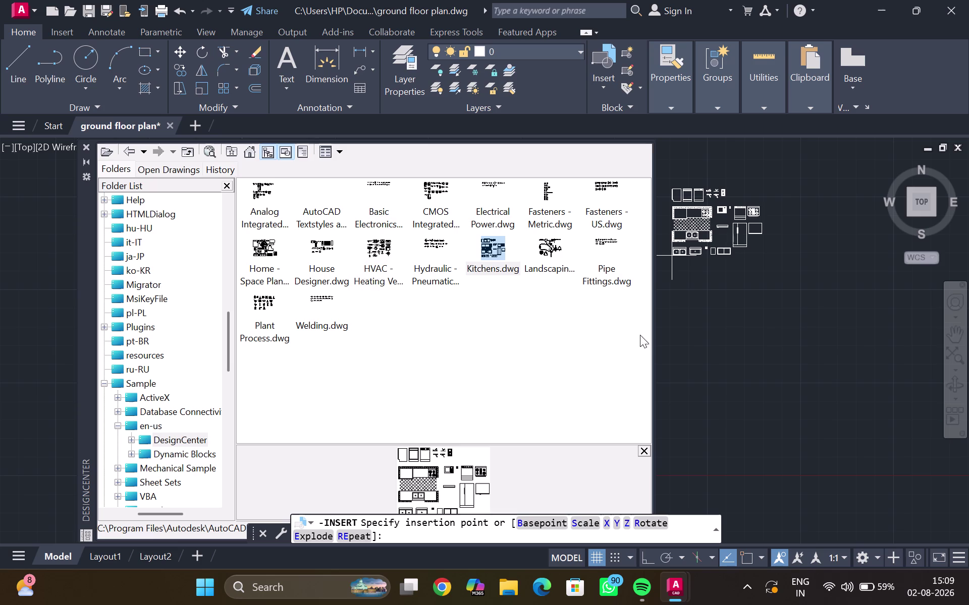
Specify the insertion point and scale for the Kitchens block in the floor plan.
click(675, 312)
scroll(down, 3)
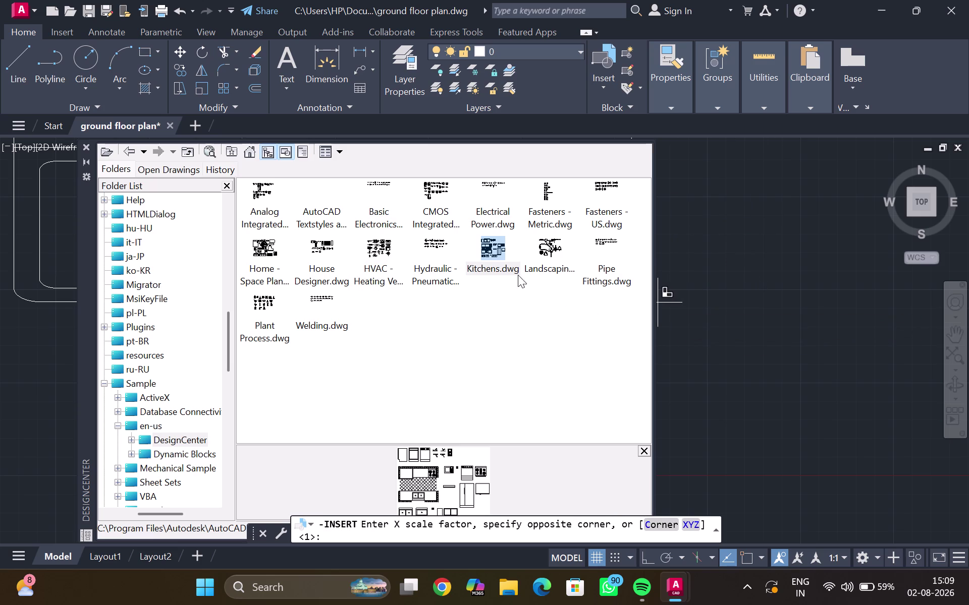
scroll(up, 3)
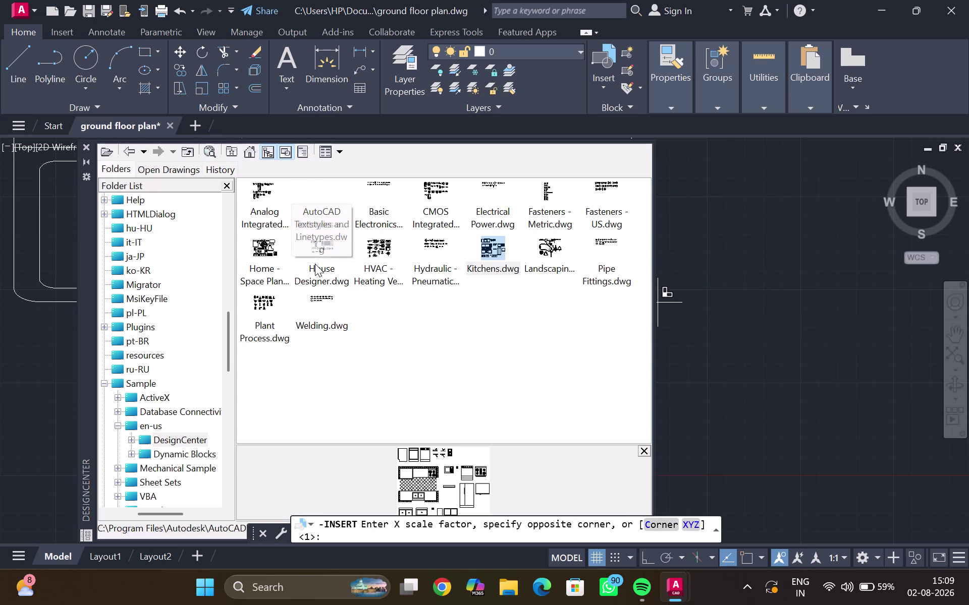
scroll(up, 3)
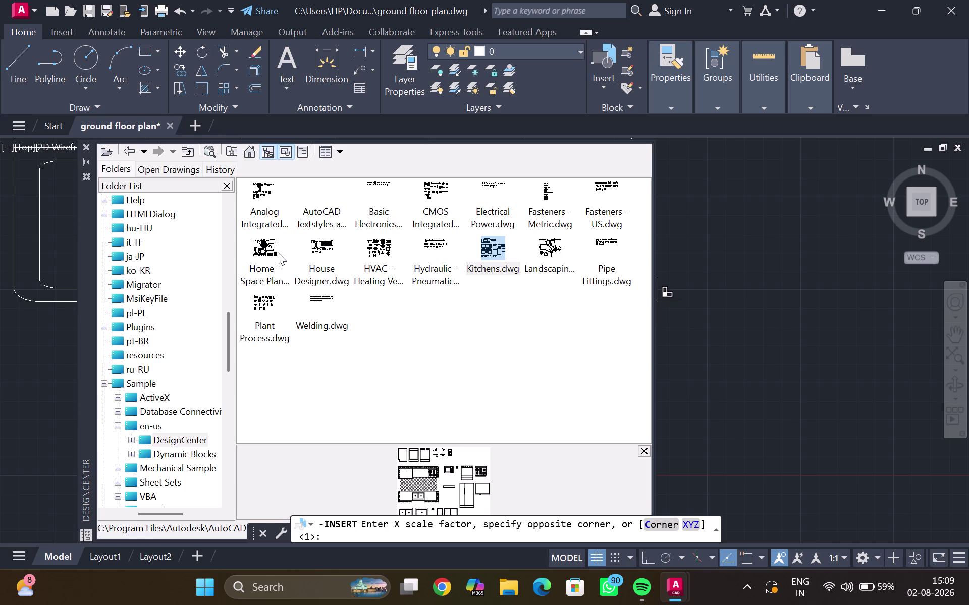
drag(256, 247, 741, 268)
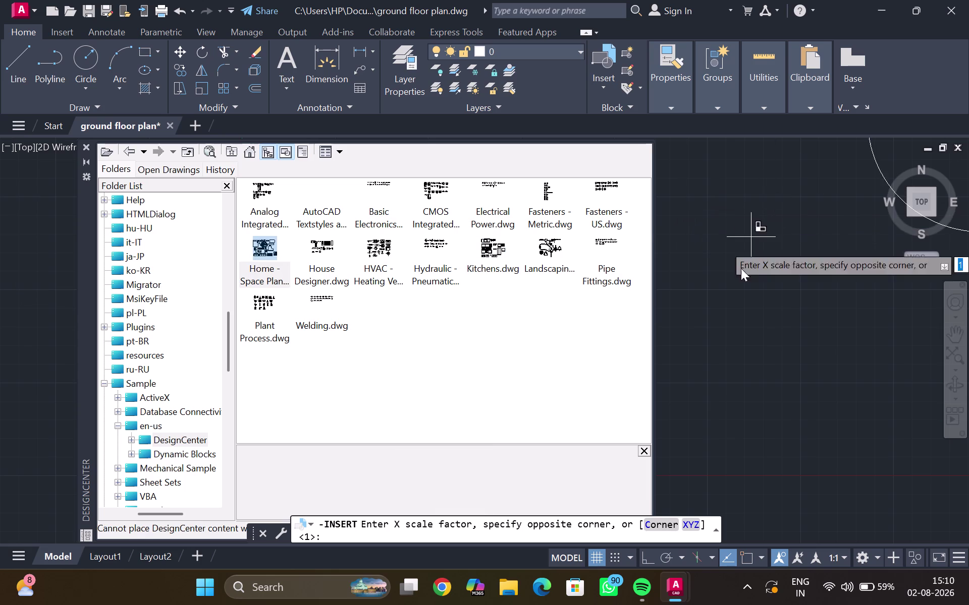
drag(740, 268, 680, 308)
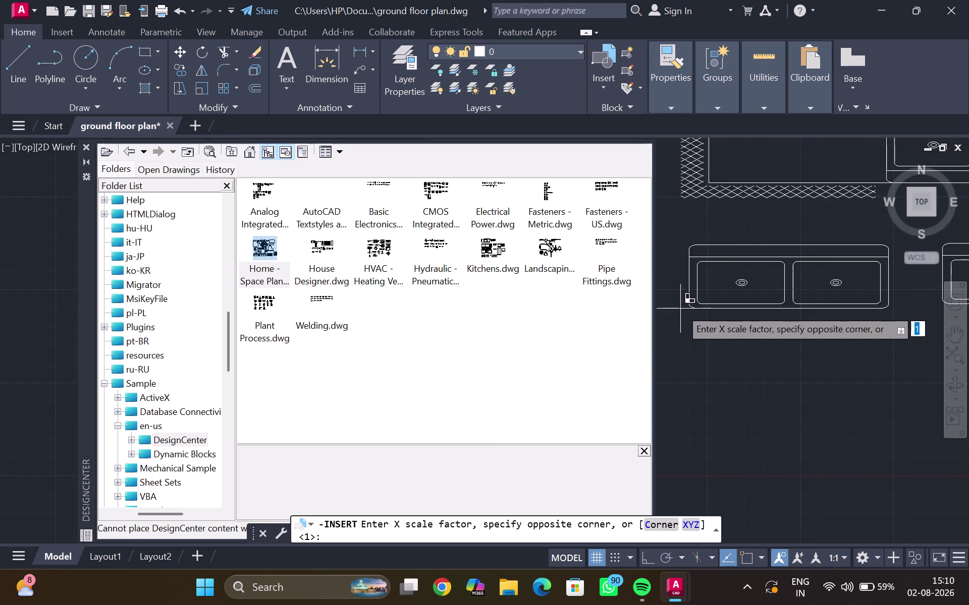
drag(680, 309, 676, 317)
click(678, 312)
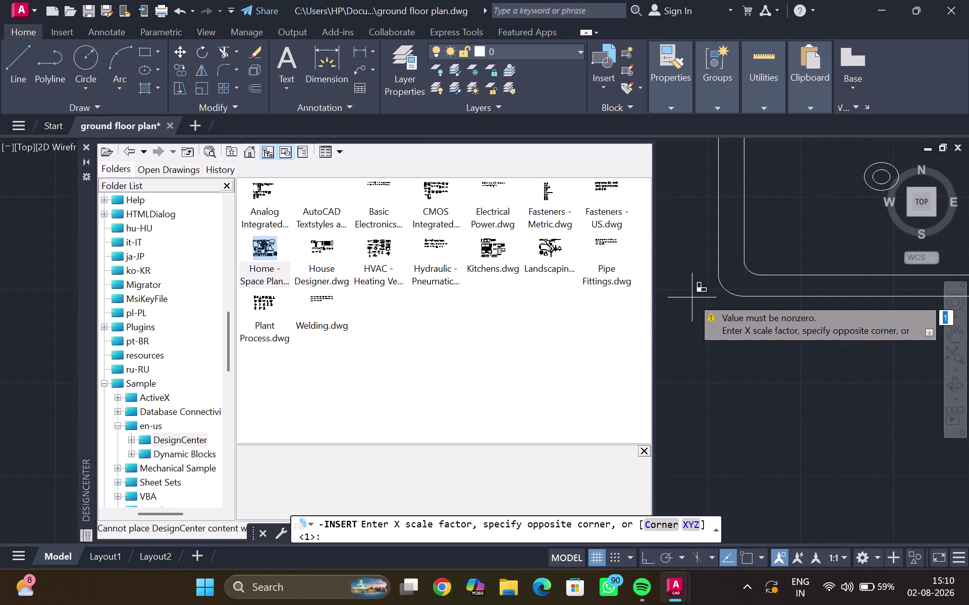
click(688, 300)
click(684, 315)
Cancel the pending command and close the DesignCenter palette.
scroll(down, 3)
scroll(down, 3)
scroll(down, 3)
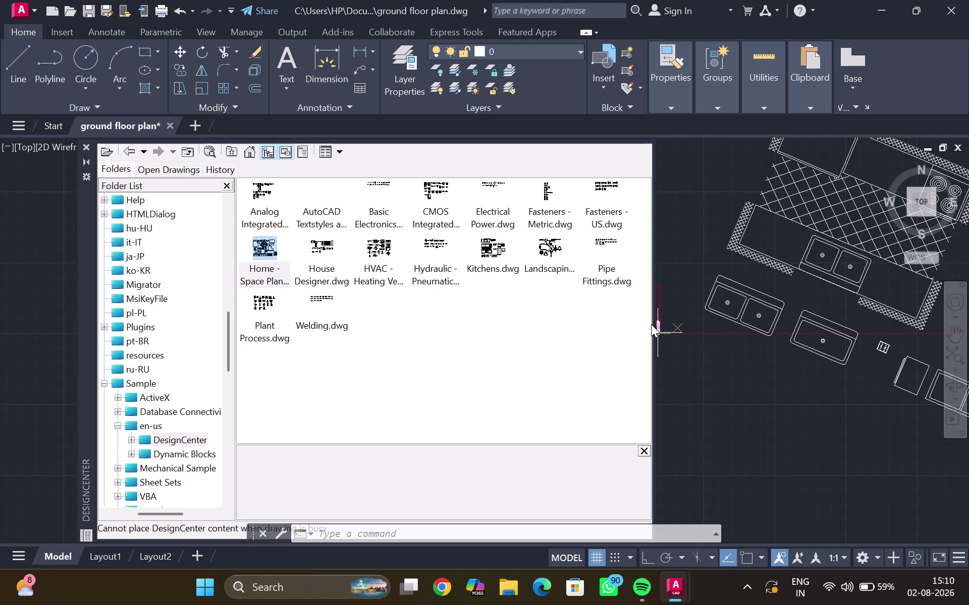
key(Escape)
key(Escape)
click(83, 149)
scroll(down, 3)
scroll(down, 3)
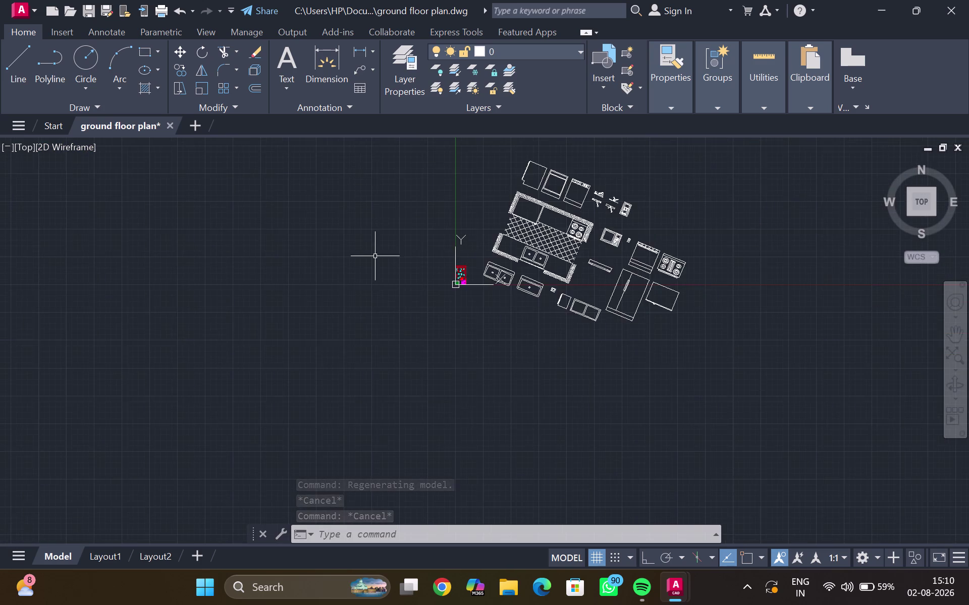
middle_drag(375, 257, 199, 299)
click(388, 289)
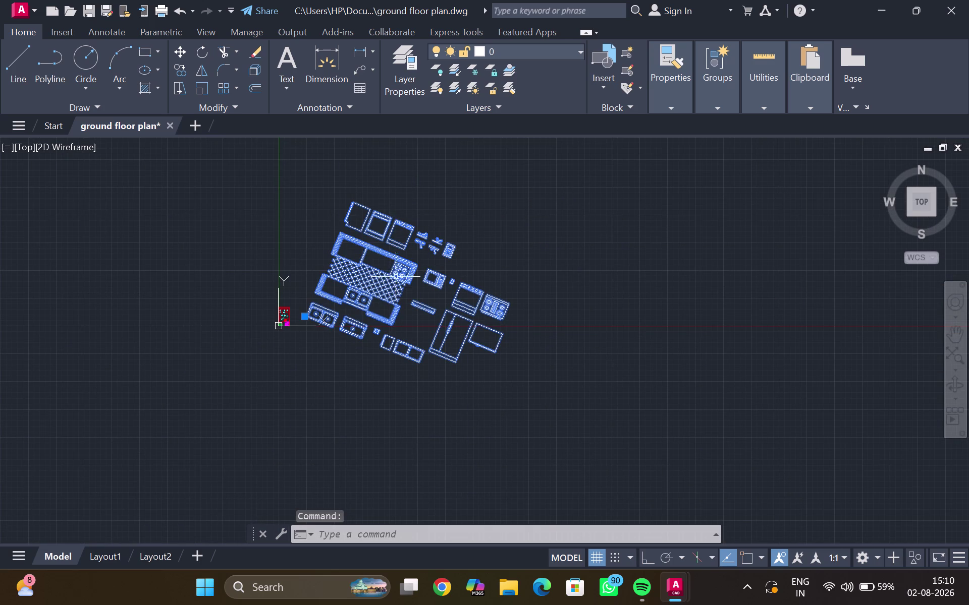
key(r)
key(o)
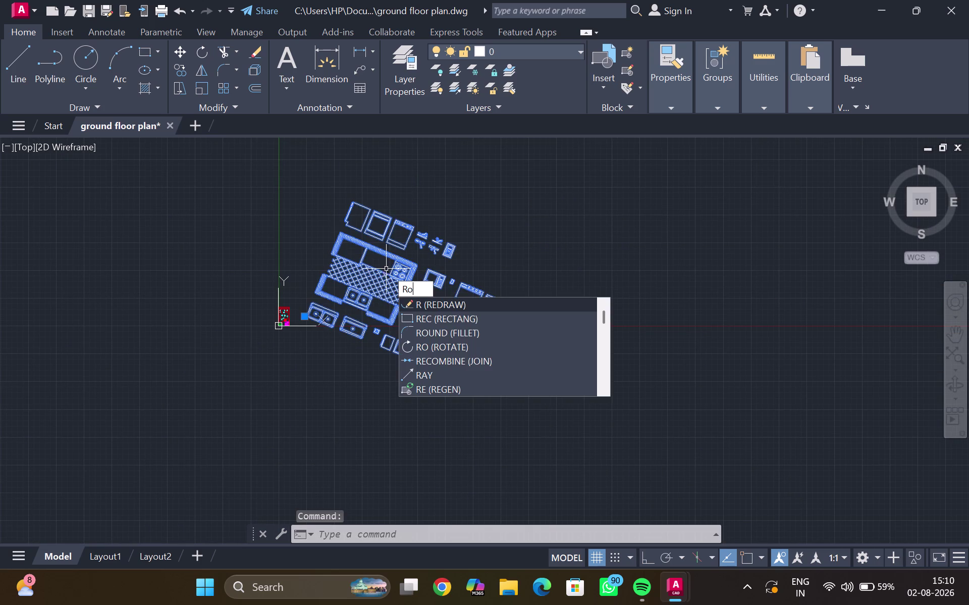
key(Return)
drag(392, 287, 413, 294)
drag(419, 296, 444, 295)
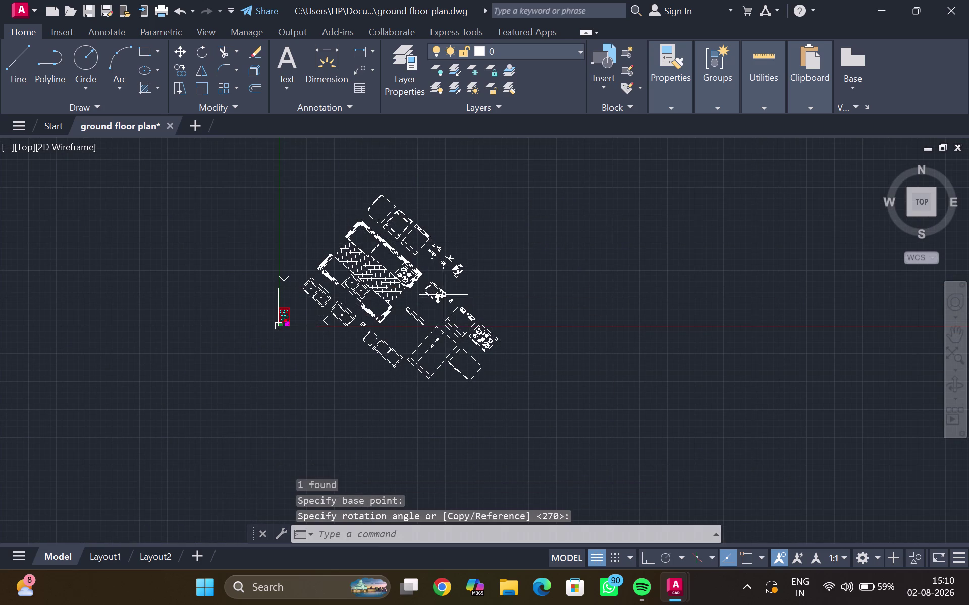
drag(444, 295, 463, 293)
drag(440, 292, 461, 235)
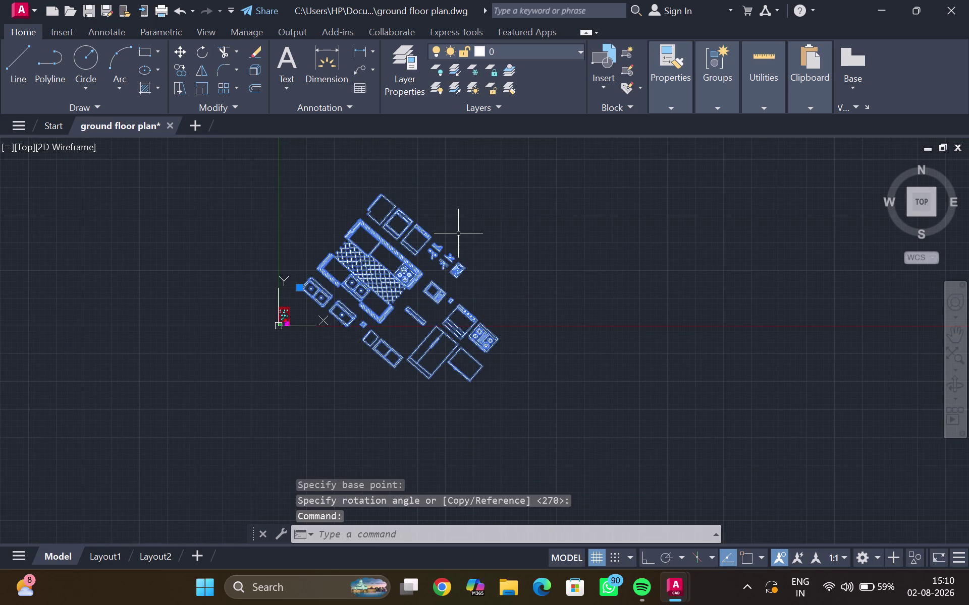
drag(407, 253, 405, 259)
key(Delete)
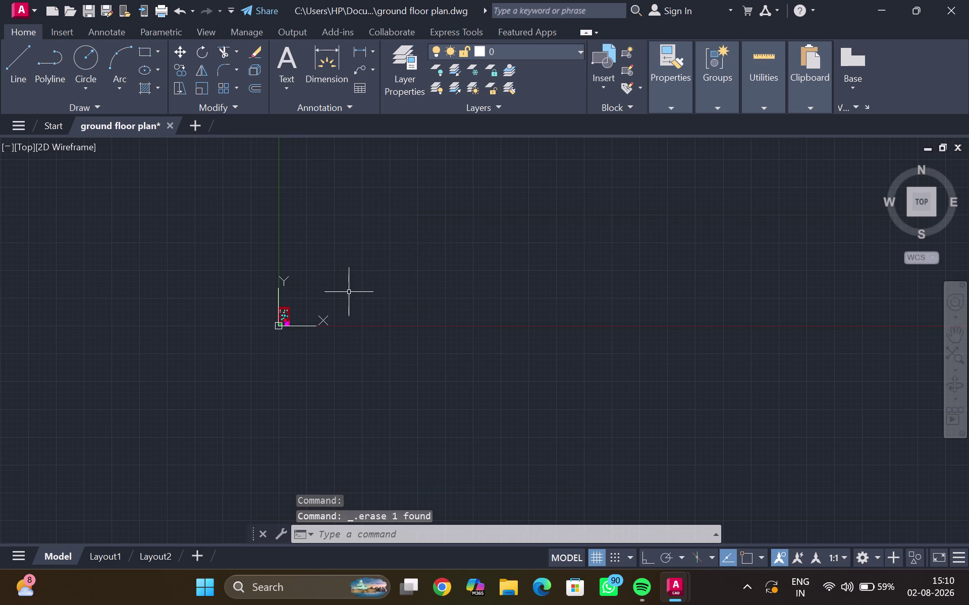
scroll(down, 3)
scroll(up, 3)
scroll(up, 3)
middle_drag(316, 312, 494, 219)
scroll(up, 3)
scroll(up, 3)
middle_drag(174, 352, 387, 279)
middle_drag(176, 320, 283, 299)
scroll(up, 3)
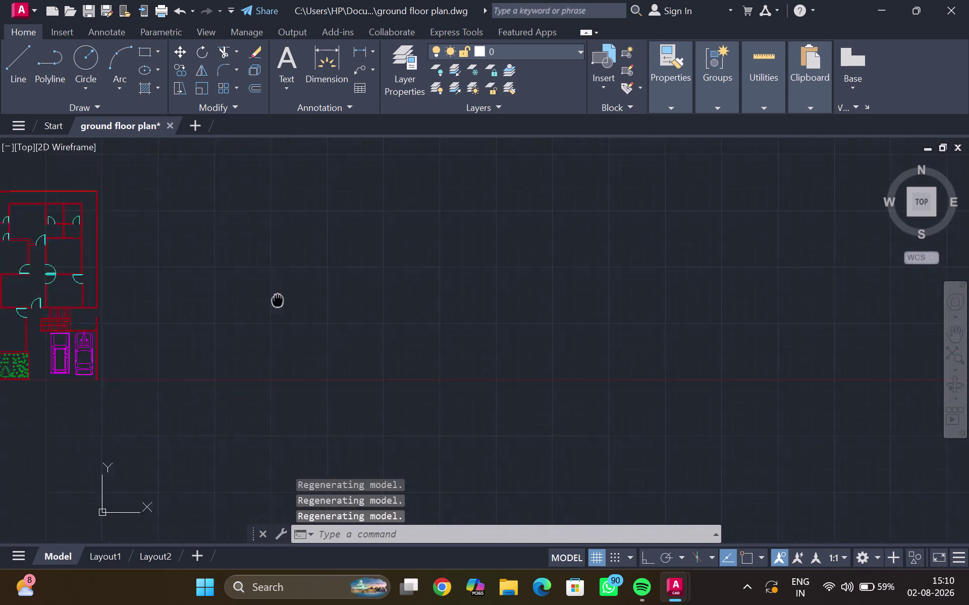
middle_drag(283, 299, 400, 268)
scroll(up, 3)
middle_drag(287, 290, 408, 302)
scroll(down, 3)
scroll(down, 3)
middle_drag(412, 299, 385, 339)
key(ctrl+2)
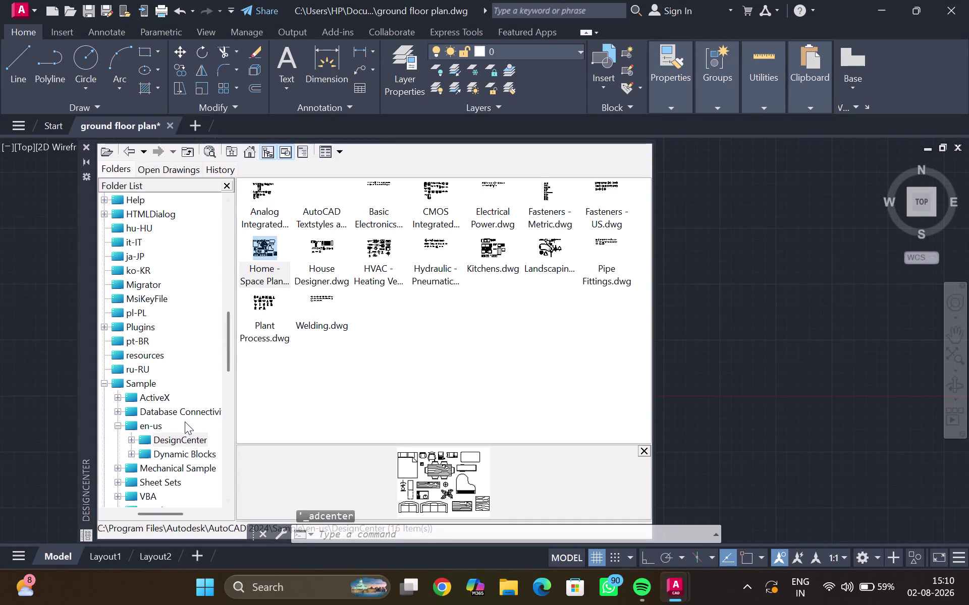
Open the Sample DesignCenter folder and view the contents of Kitchens.dwg.
click(188, 455)
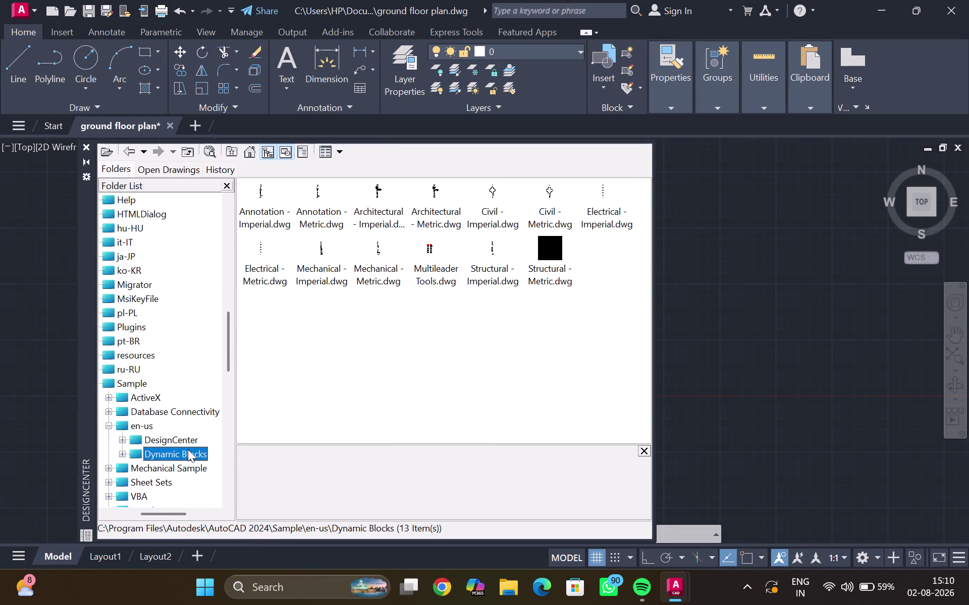
double_click(193, 438)
double_click(192, 437)
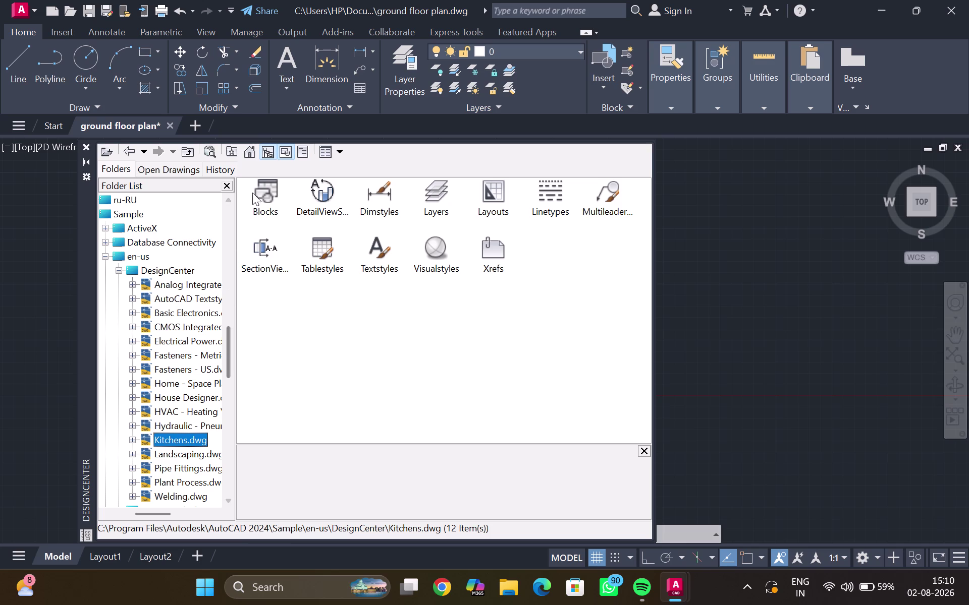
double_click(265, 192)
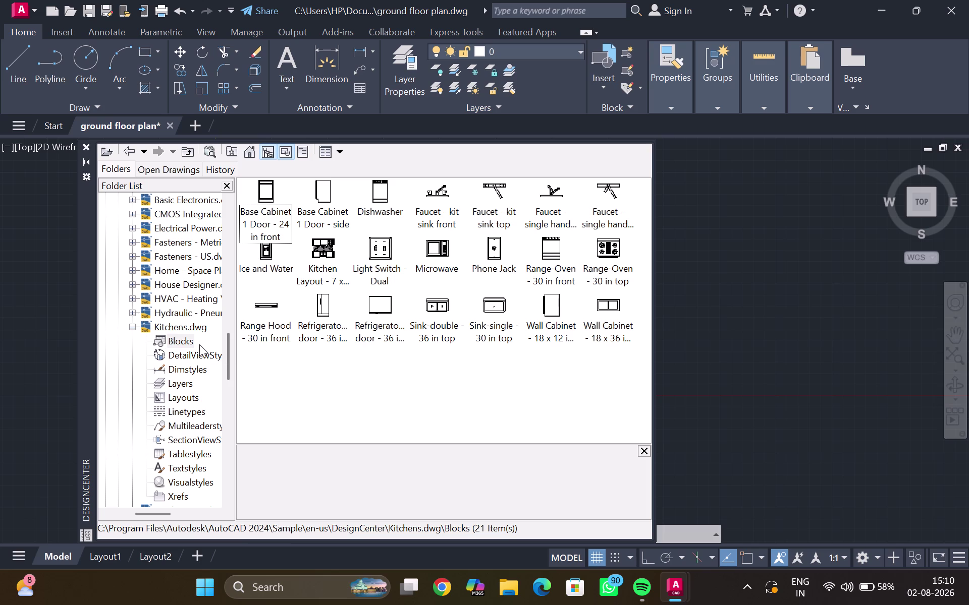
Select Home - Space Planner.dwg and display its furniture blocks.
scroll(down, 3)
scroll(up, 3)
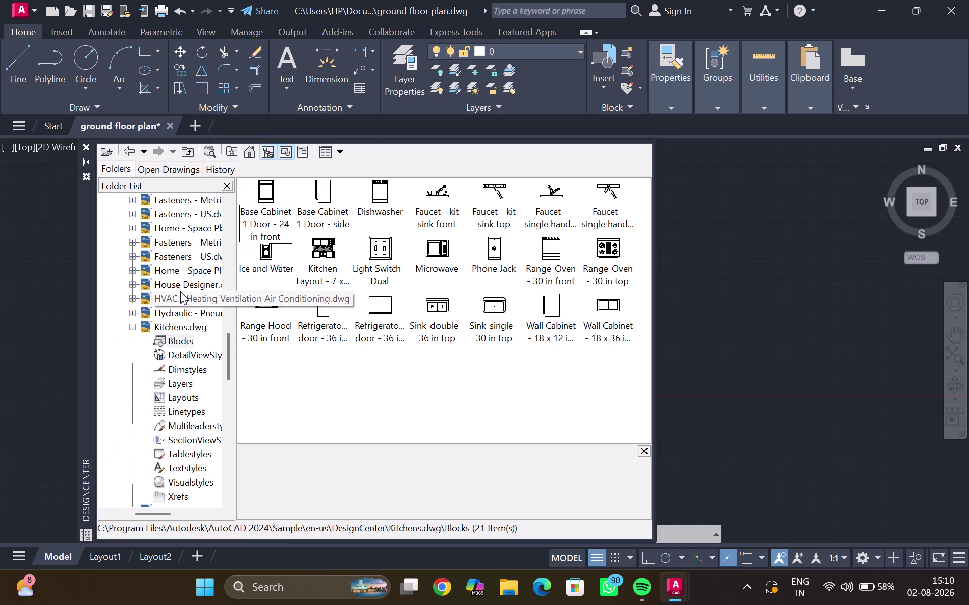
scroll(up, 3)
scroll(up, 3)
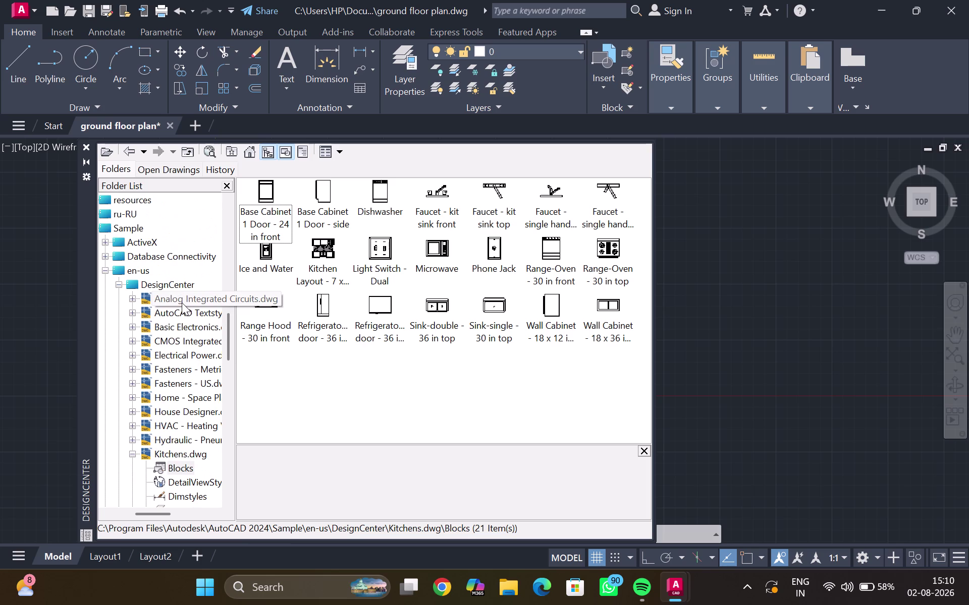
click(175, 394)
double_click(266, 185)
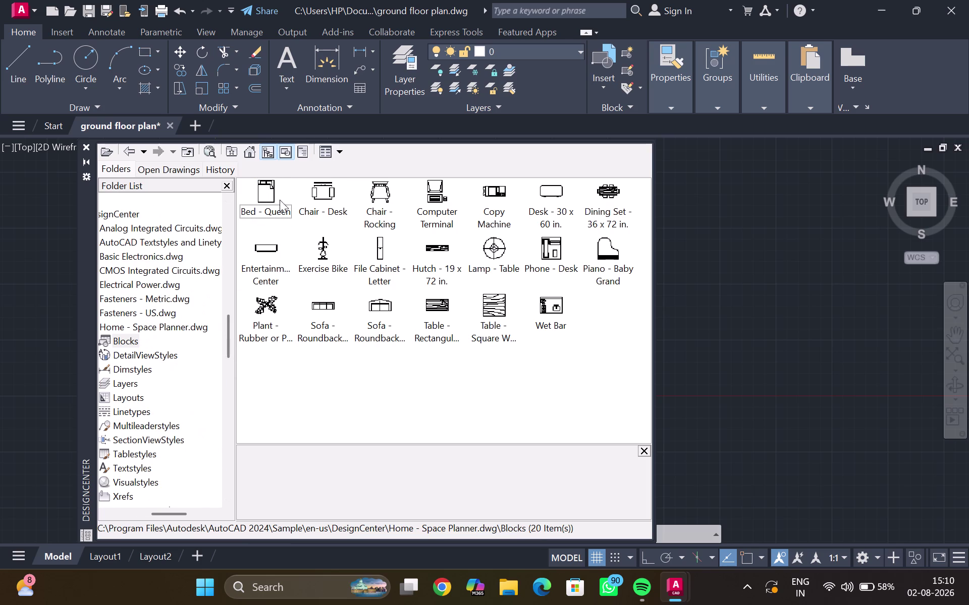
Place the queen bed, desk chair, round-back sofa, rectangular table, lamp and potted plant.
drag(257, 193, 660, 203)
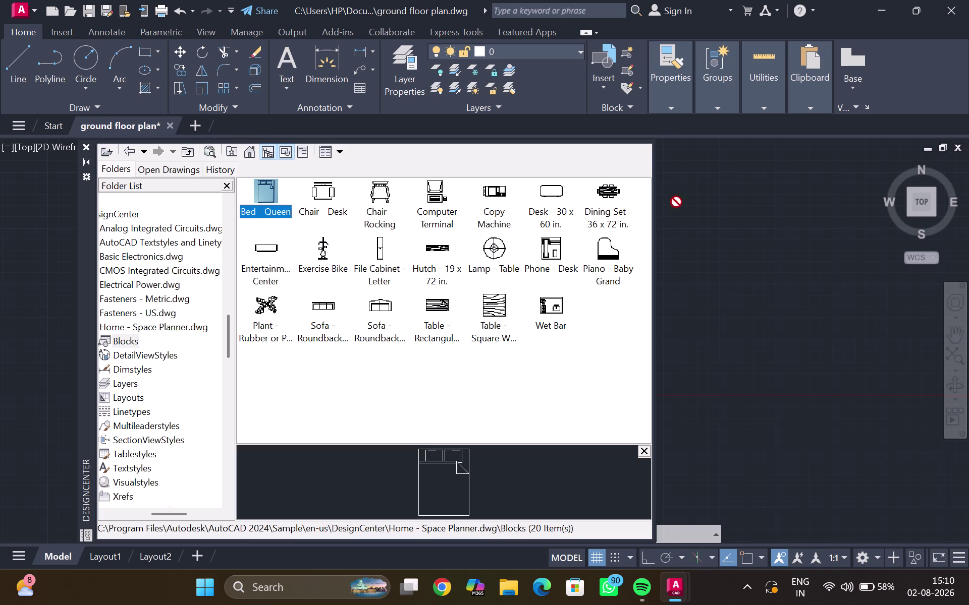
drag(660, 203, 746, 217)
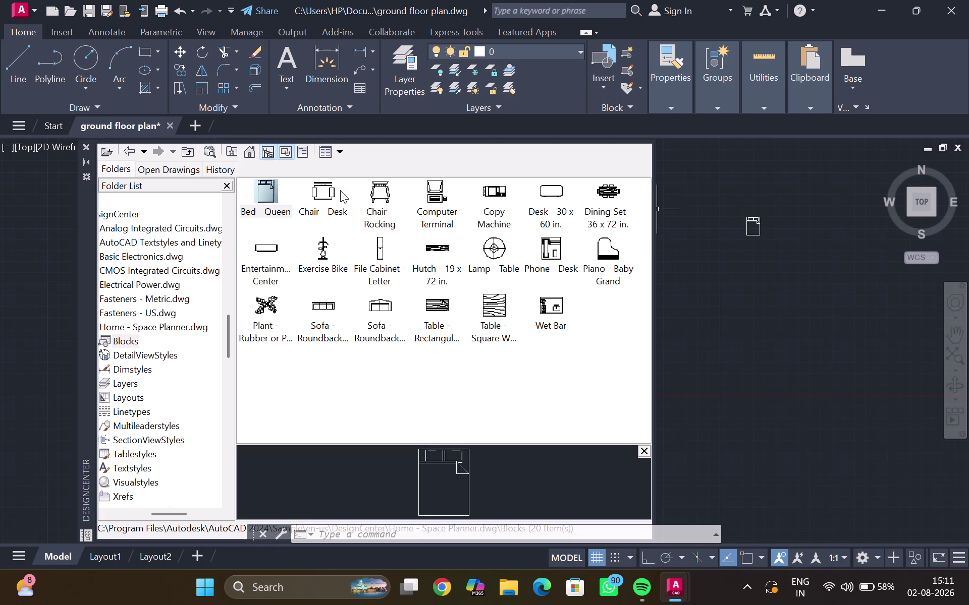
drag(318, 196, 797, 202)
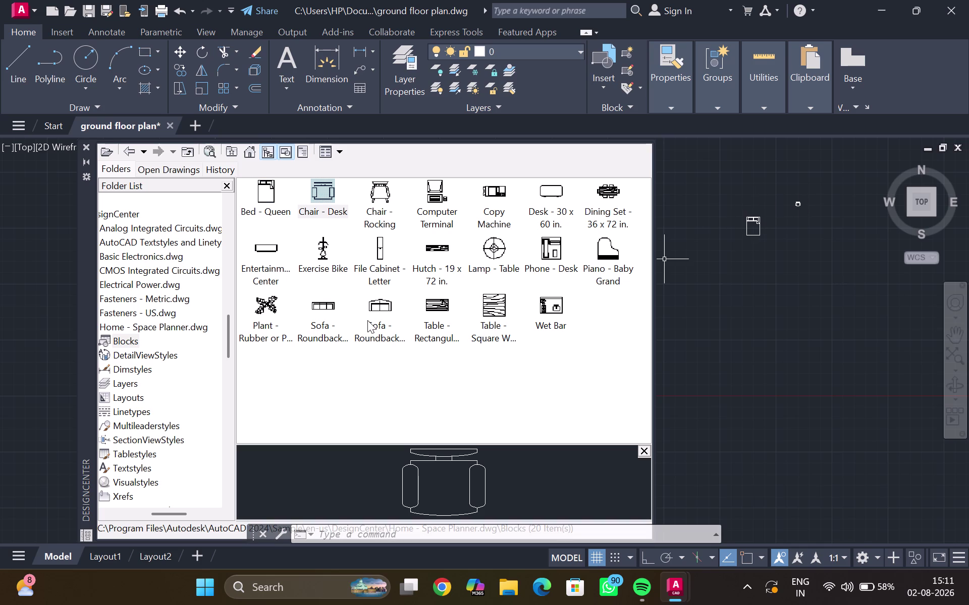
drag(386, 313, 801, 297)
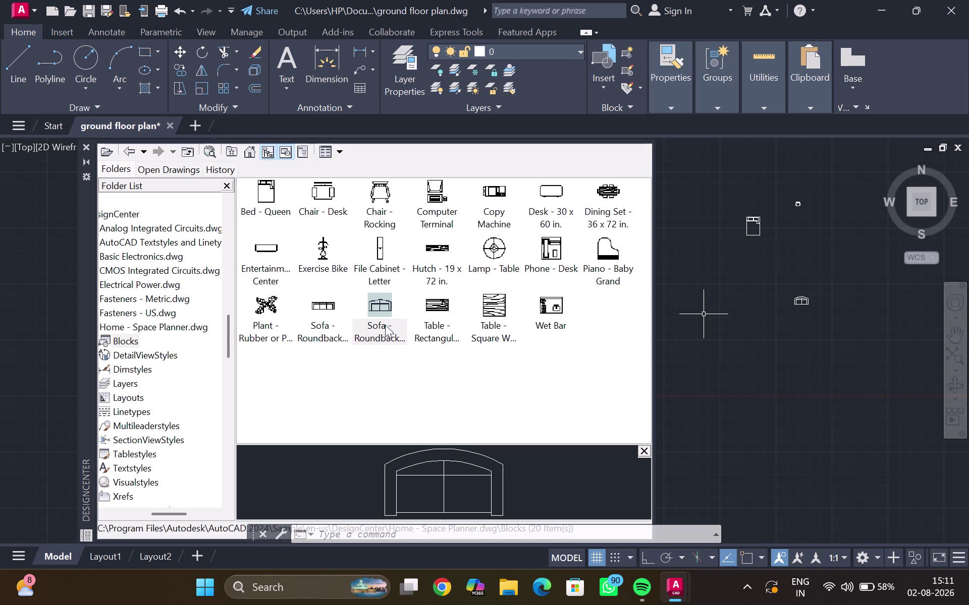
drag(449, 317, 726, 287)
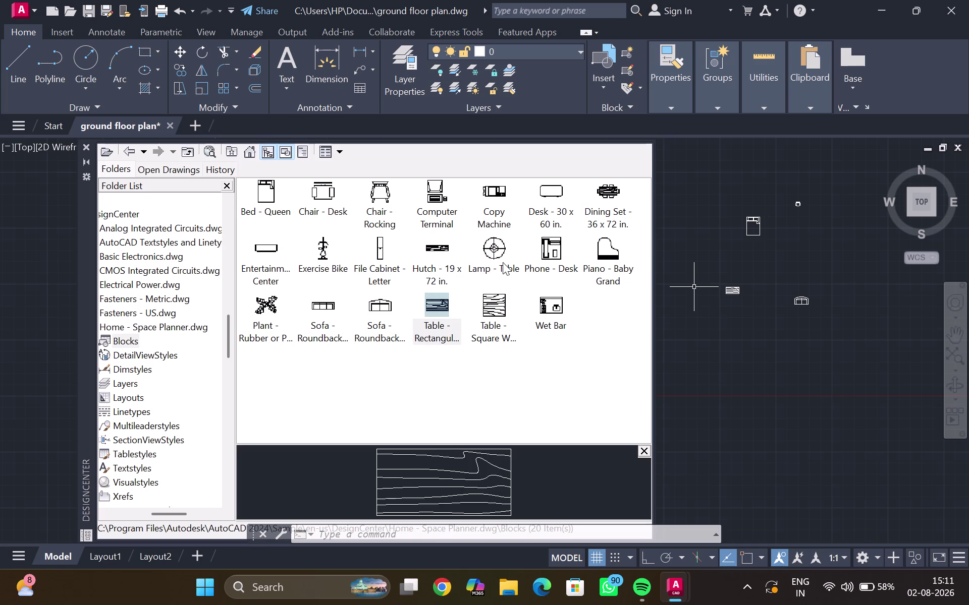
drag(492, 253, 699, 204)
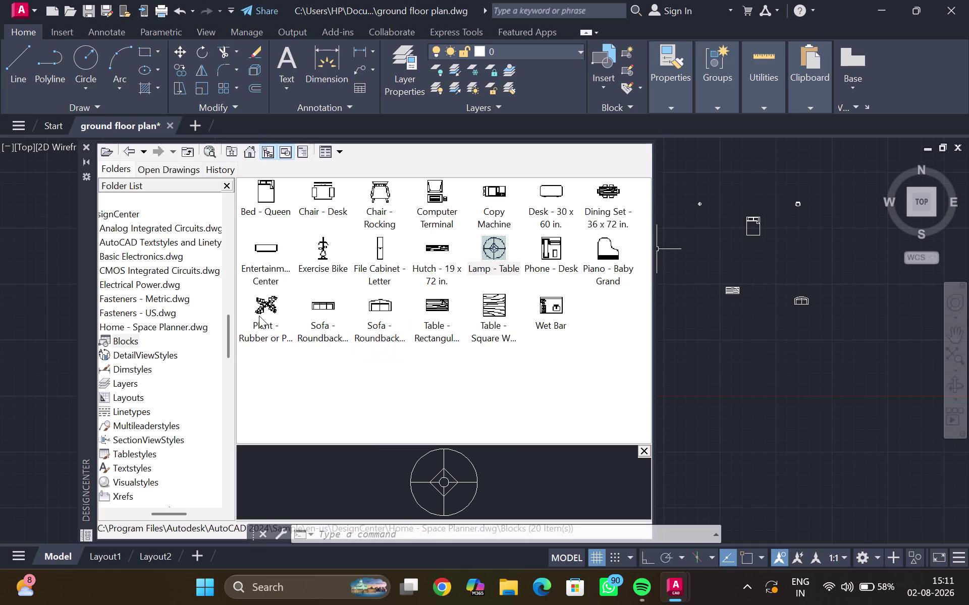
drag(264, 300, 648, 357)
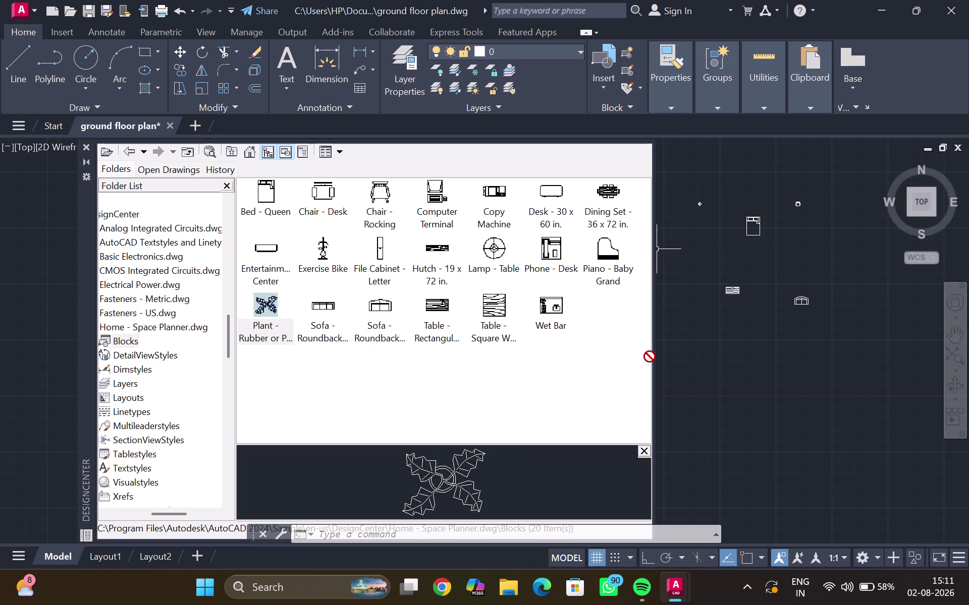
drag(648, 356, 717, 358)
Add a square table and three more round-back sofas, then close DesignCenter.
scroll(up, 3)
scroll(up, 3)
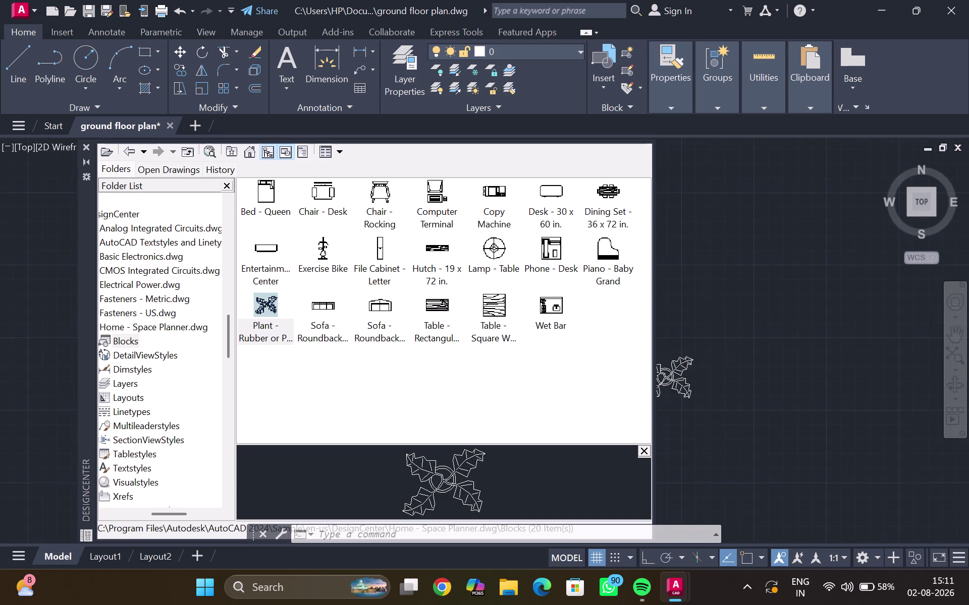
middle_drag(731, 371, 809, 355)
scroll(down, 3)
scroll(down, 3)
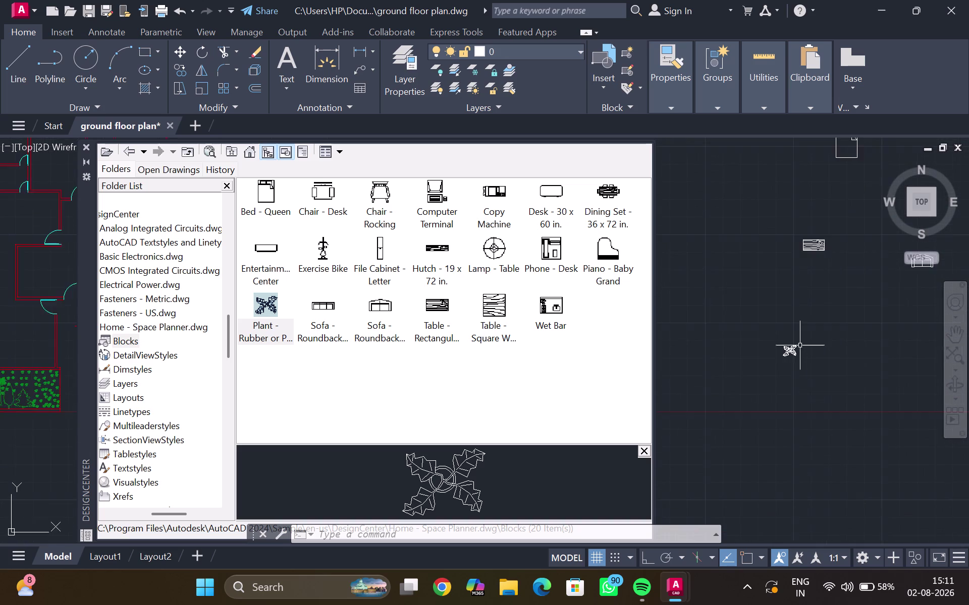
scroll(down, 3)
middle_drag(753, 397, 735, 406)
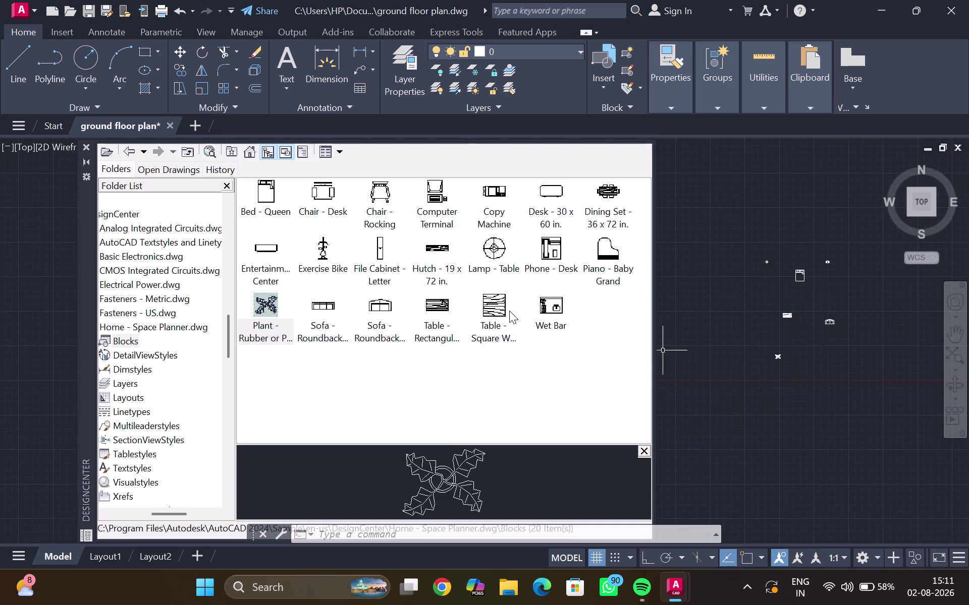
drag(490, 306, 740, 183)
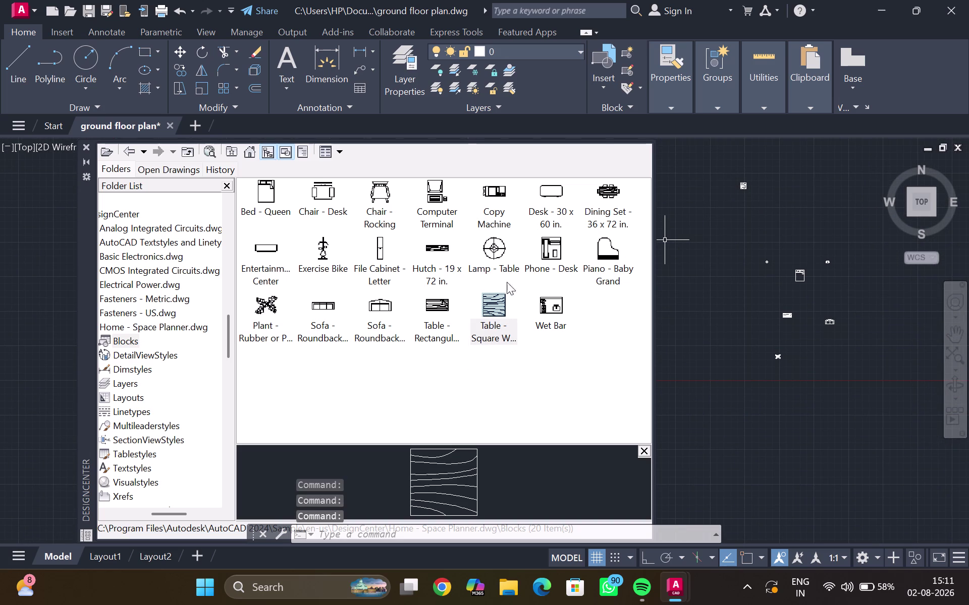
drag(377, 307, 644, 267)
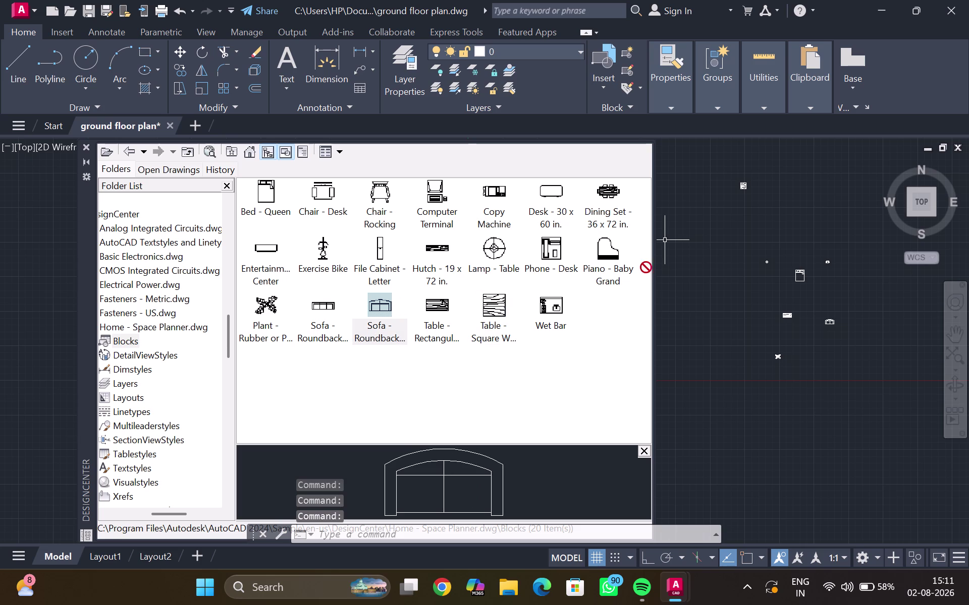
drag(644, 267, 709, 294)
drag(321, 303, 706, 337)
scroll(up, 3)
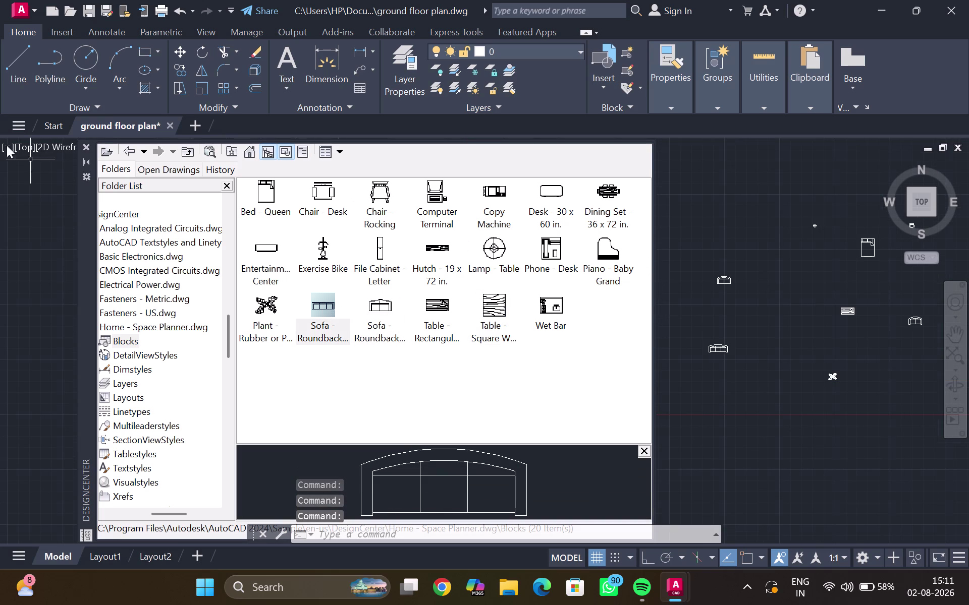
click(84, 146)
Window-select the newly placed furniture blocks beside the ground floor plan.
scroll(down, 3)
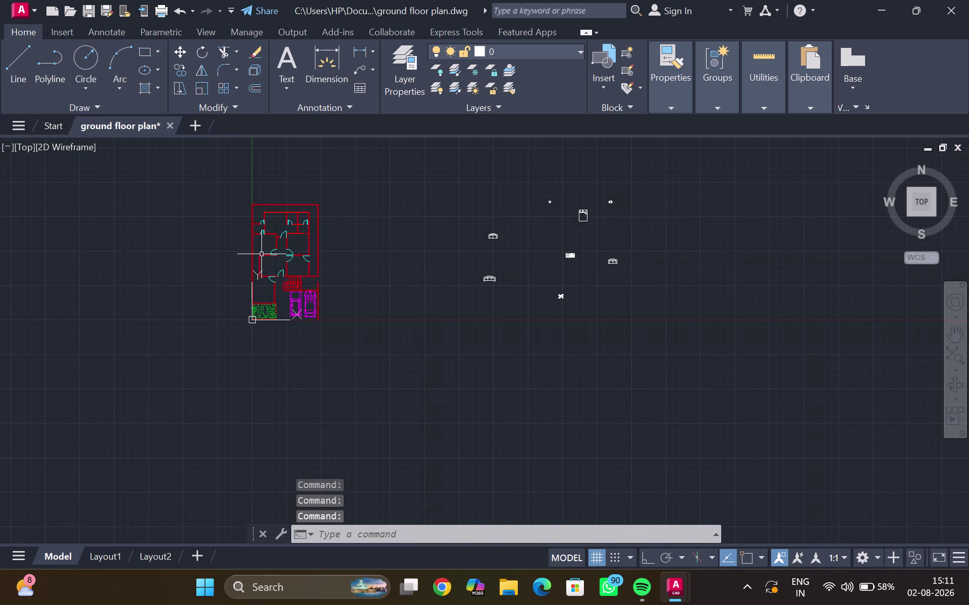
middle_drag(561, 251, 470, 284)
scroll(down, 3)
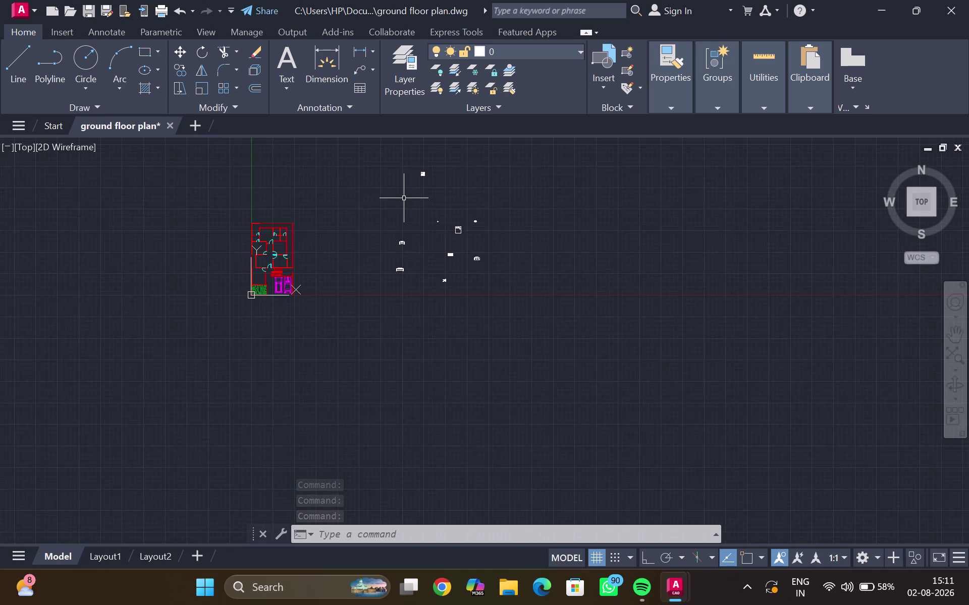
scroll(up, 3)
middle_drag(409, 186, 401, 252)
scroll(up, 3)
scroll(up, 3)
scroll(down, 3)
scroll(down, 3)
drag(408, 218, 540, 358)
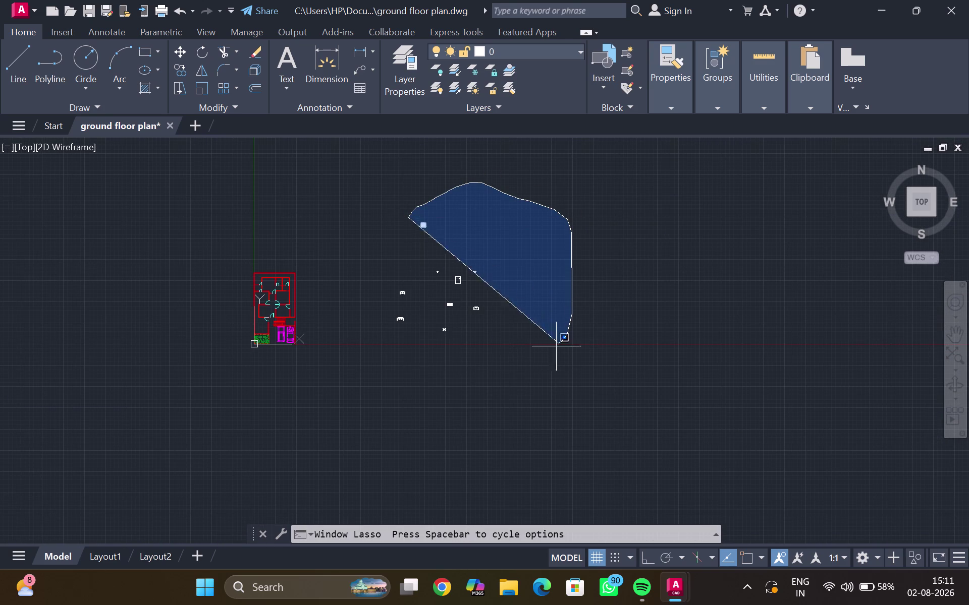
drag(541, 358, 388, 243)
Start moving the selected furniture with M, then cancel the move.
key(m)
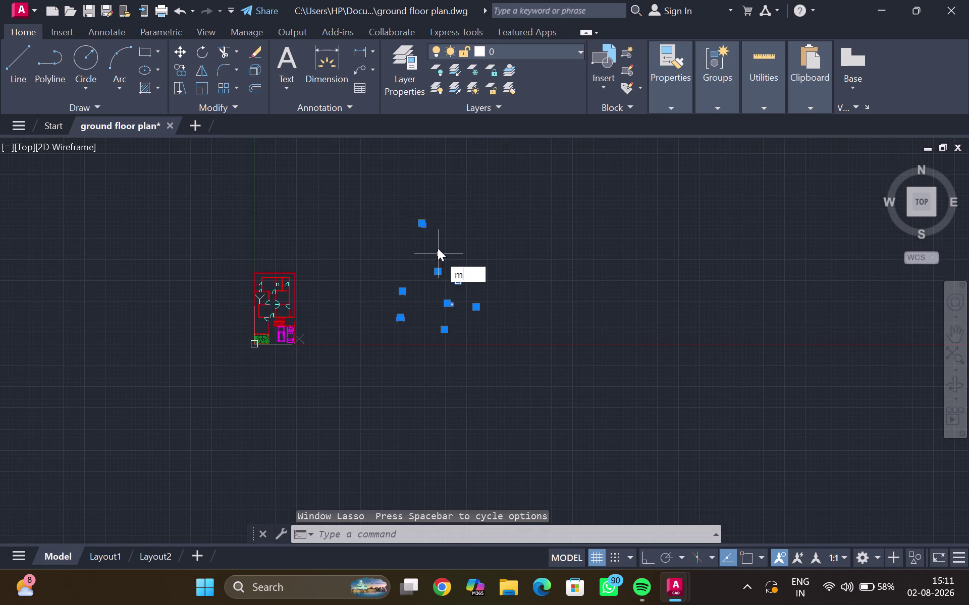
key(Return)
click(430, 281)
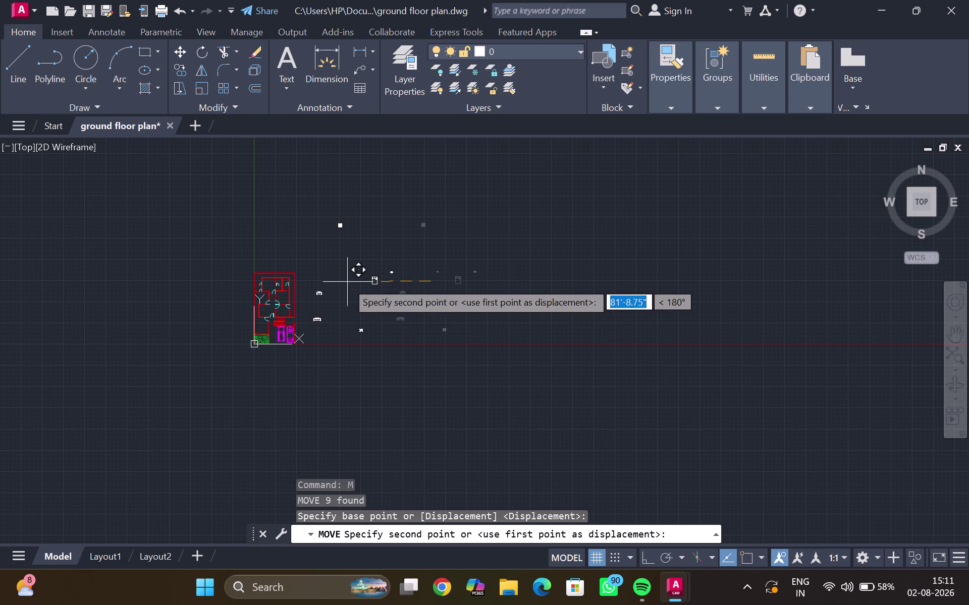
click(346, 282)
key(Escape)
Move the queen bed lower down, nearer the other furniture blocks.
scroll(up, 3)
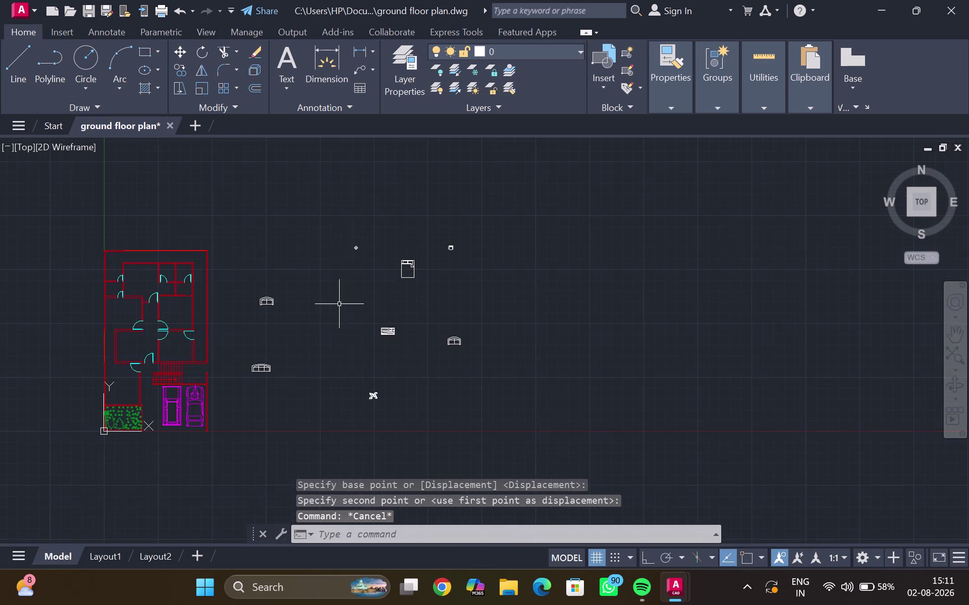
middle_drag(312, 326, 418, 275)
scroll(up, 3)
click(566, 183)
click(553, 185)
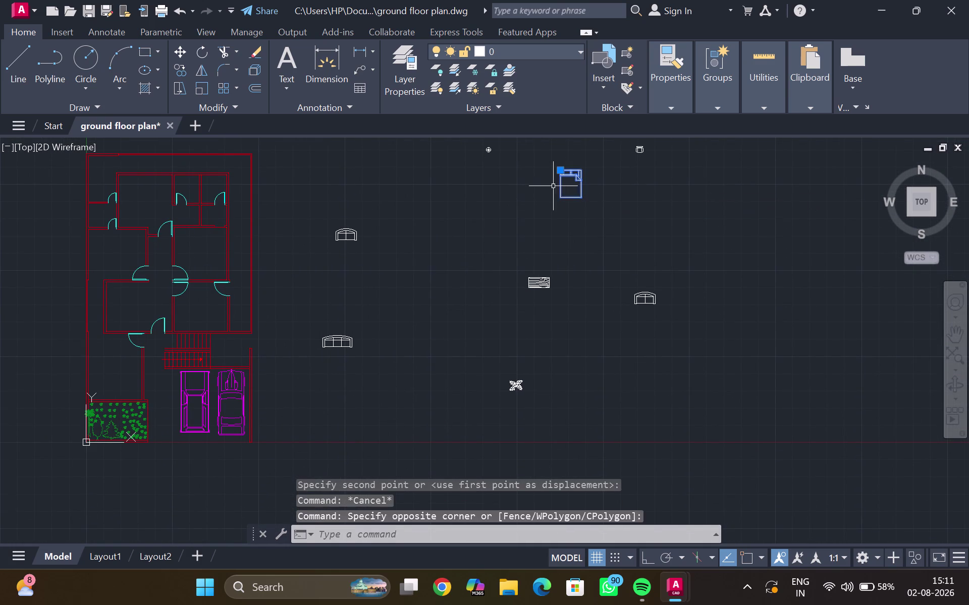
key(m)
key(Return)
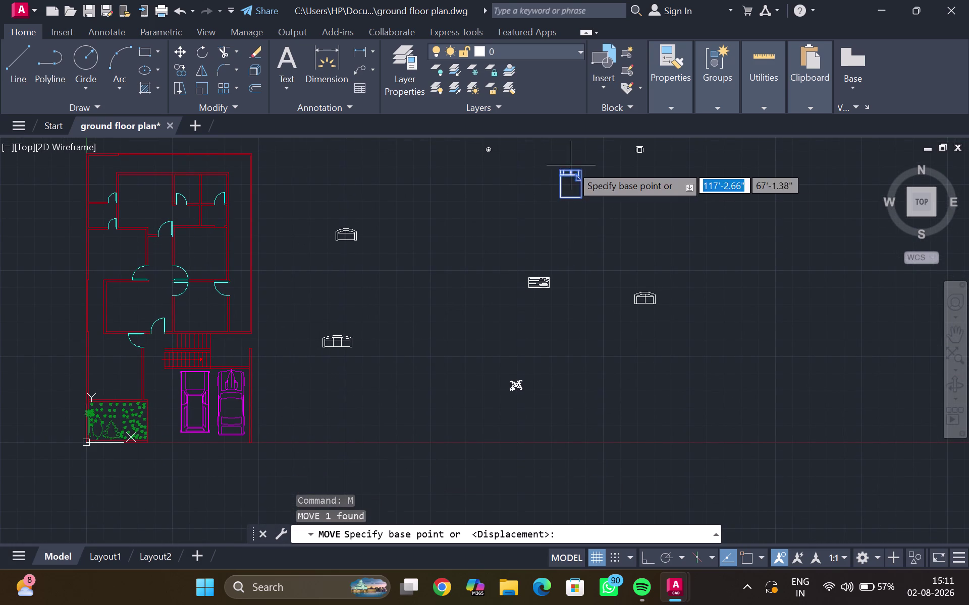
click(567, 185)
click(414, 261)
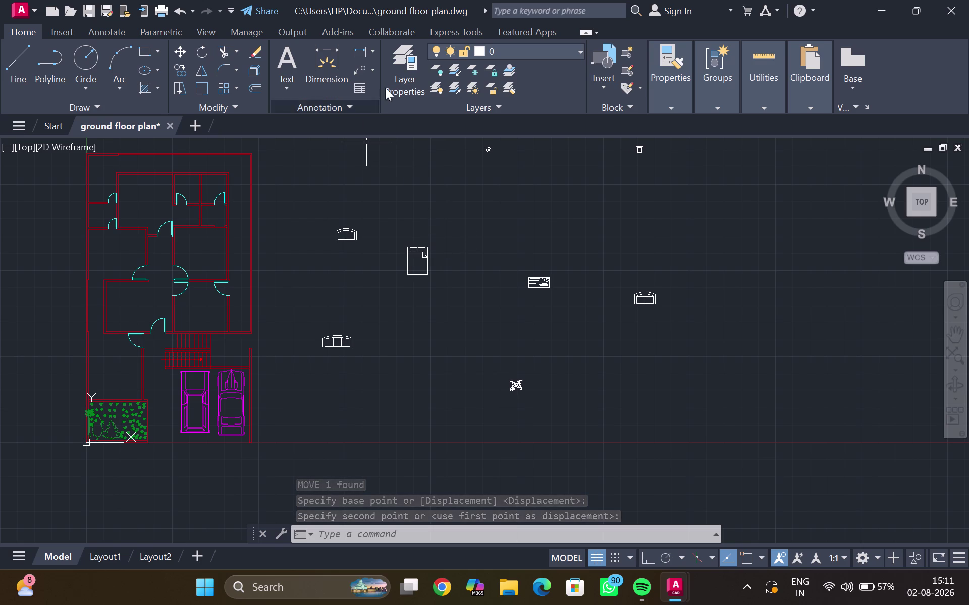
Select the bed block and use the Layer list to change its layer.
click(581, 51)
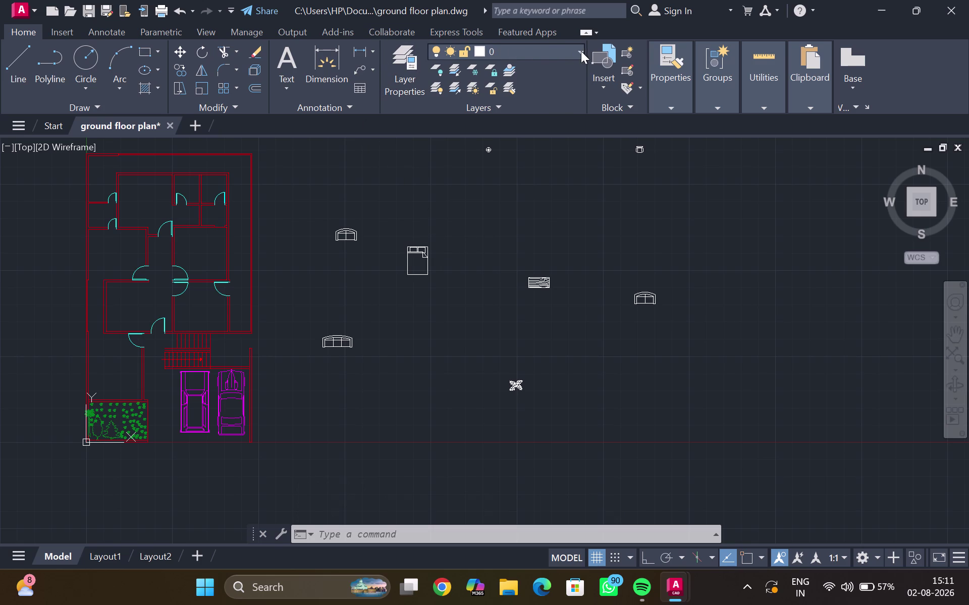
click(514, 110)
click(425, 248)
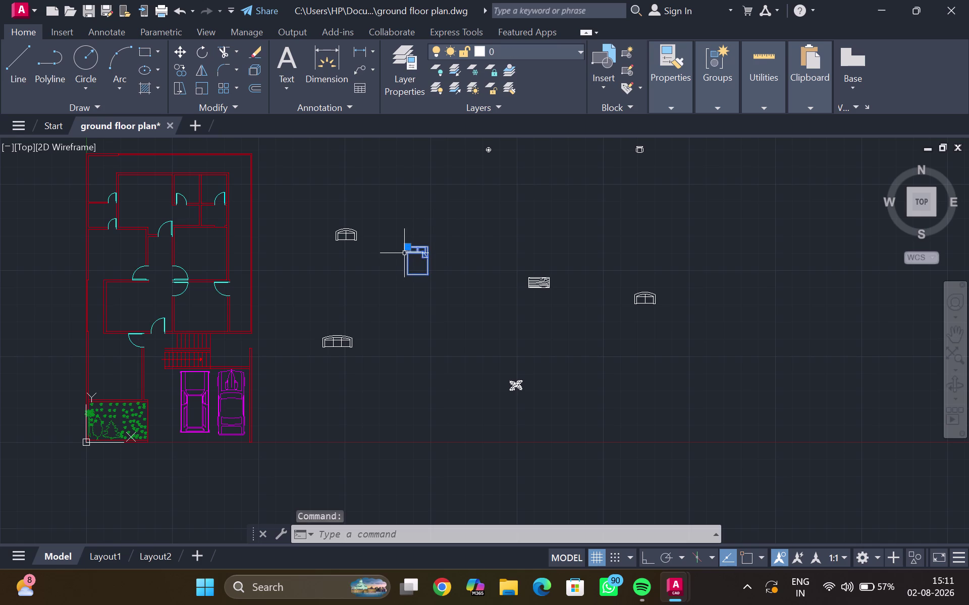
click(580, 45)
click(575, 53)
Assign the bed to the 'furiture' layer and clear the selection.
click(575, 53)
click(514, 110)
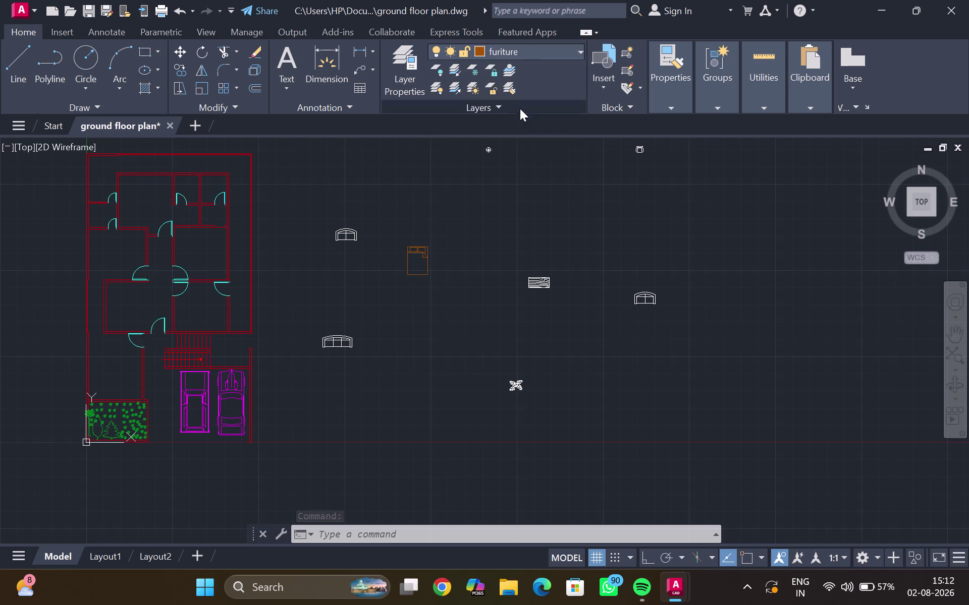
key(Escape)
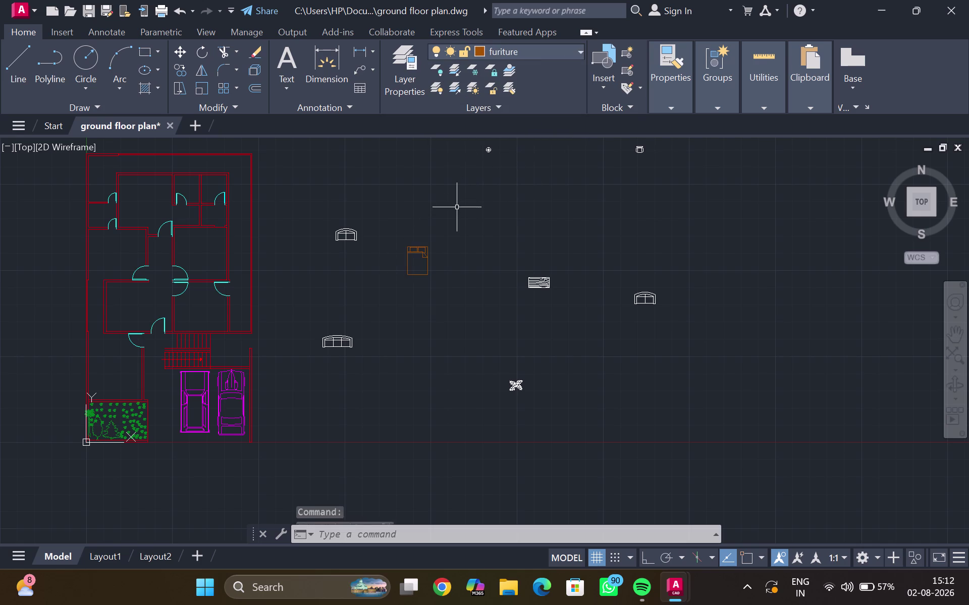
Reselect the bed and start copying it with CO.
click(418, 248)
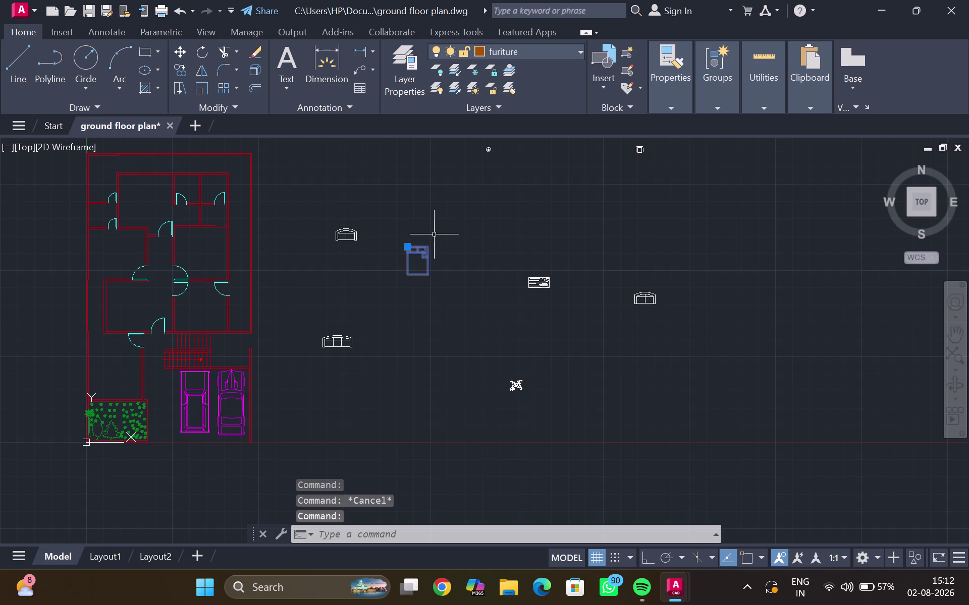
key(c)
key(o)
key(Return)
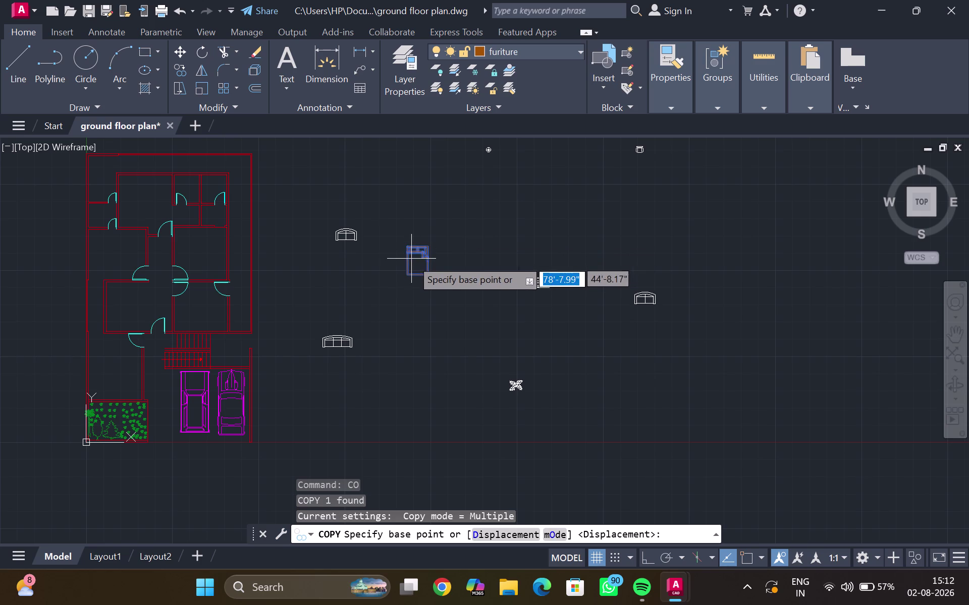
Copy the bed from its top-left corner into the upper bedroom.
scroll(up, 3)
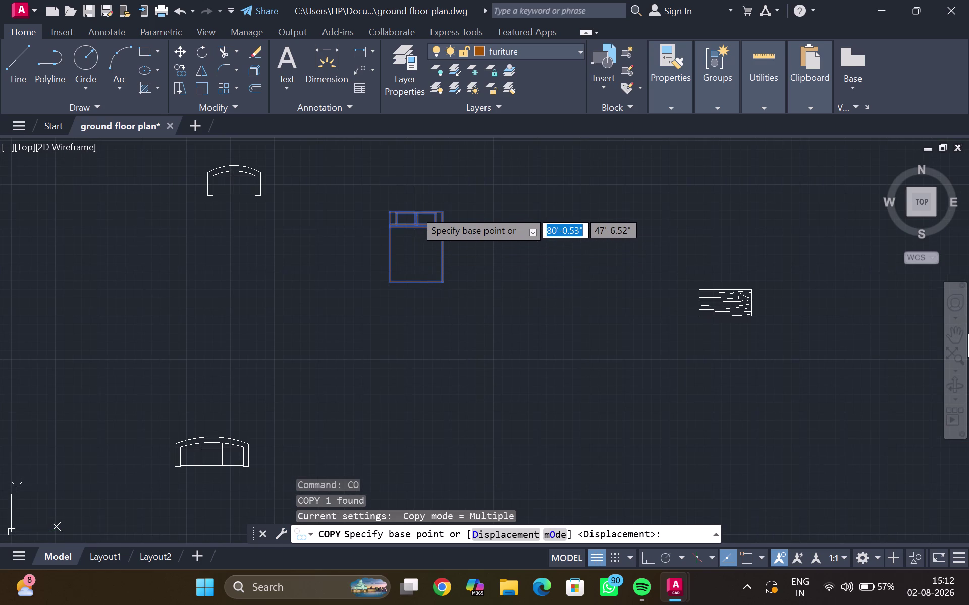
click(415, 212)
scroll(down, 3)
middle_drag(124, 235, 273, 255)
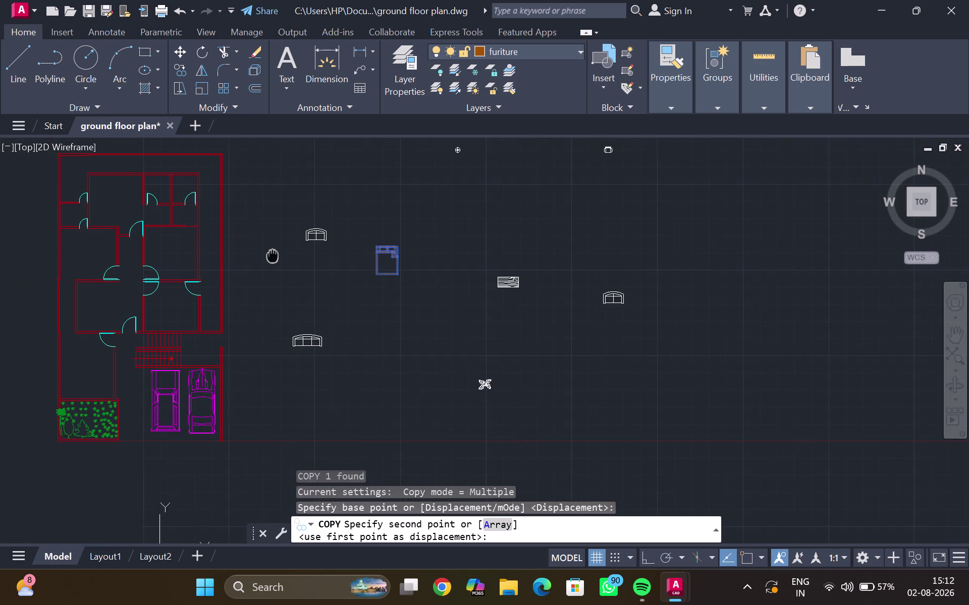
middle_drag(272, 255, 273, 255)
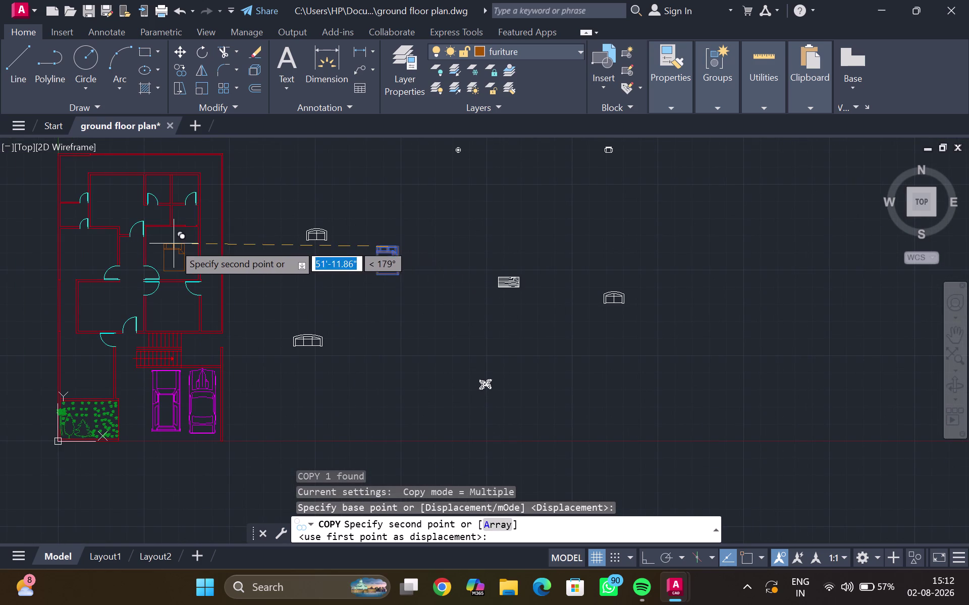
scroll(up, 3)
scroll(up, 3)
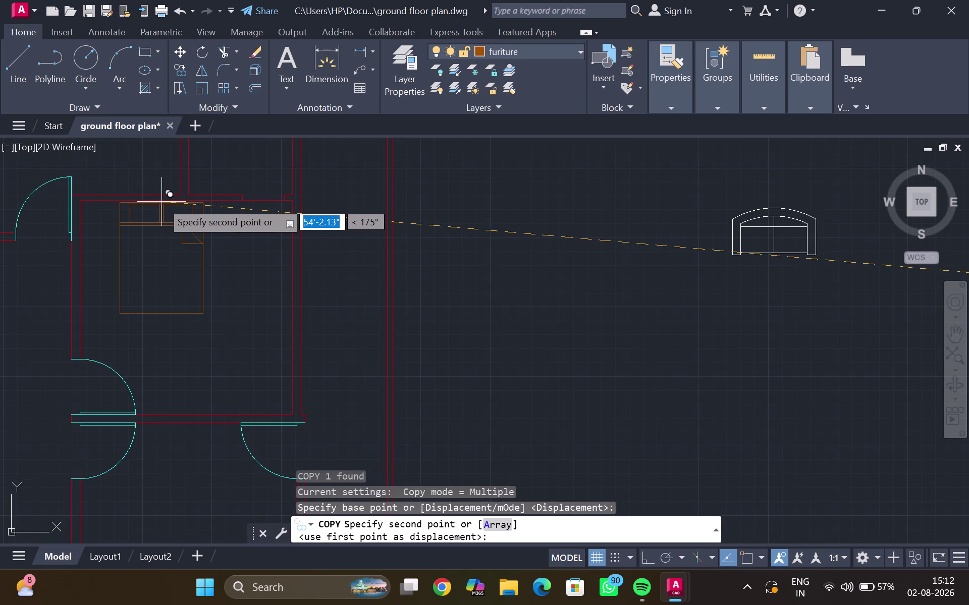
click(162, 202)
key(Escape)
Pan and zoom to review the placed bed and find the spare bed.
scroll(down, 3)
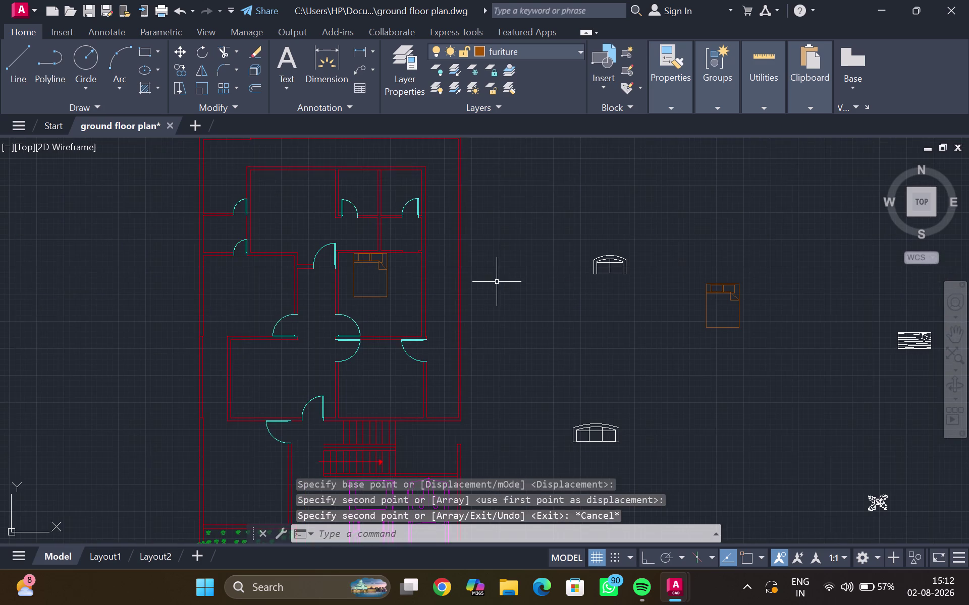
middle_drag(496, 281, 554, 273)
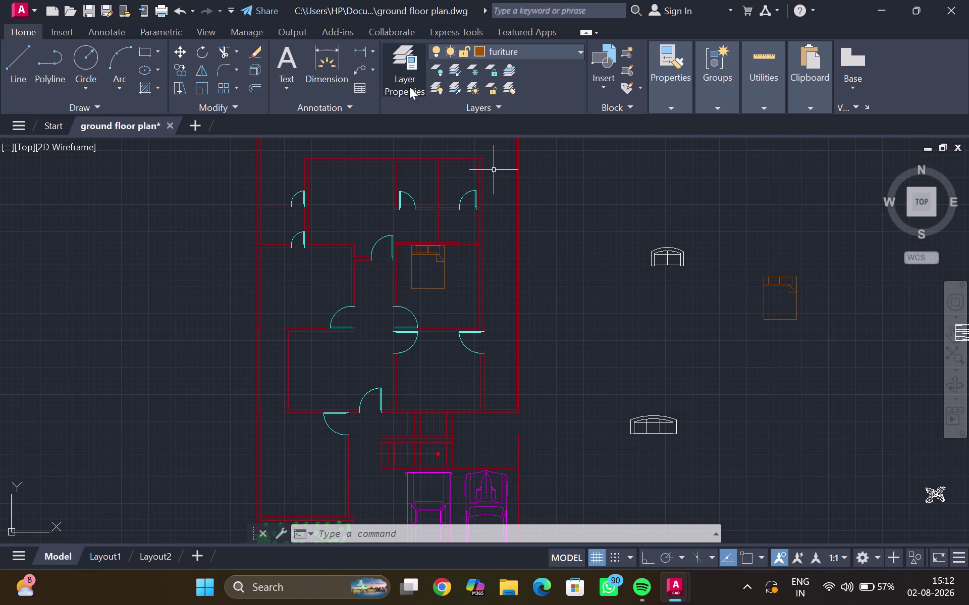
scroll(down, 3)
middle_drag(407, 213, 425, 249)
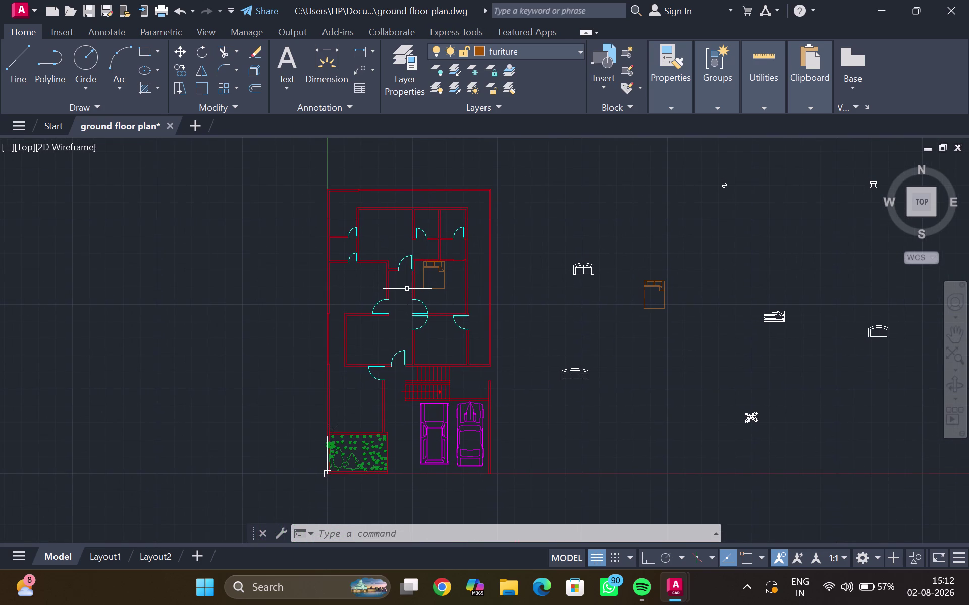
scroll(up, 3)
middle_drag(407, 290, 375, 311)
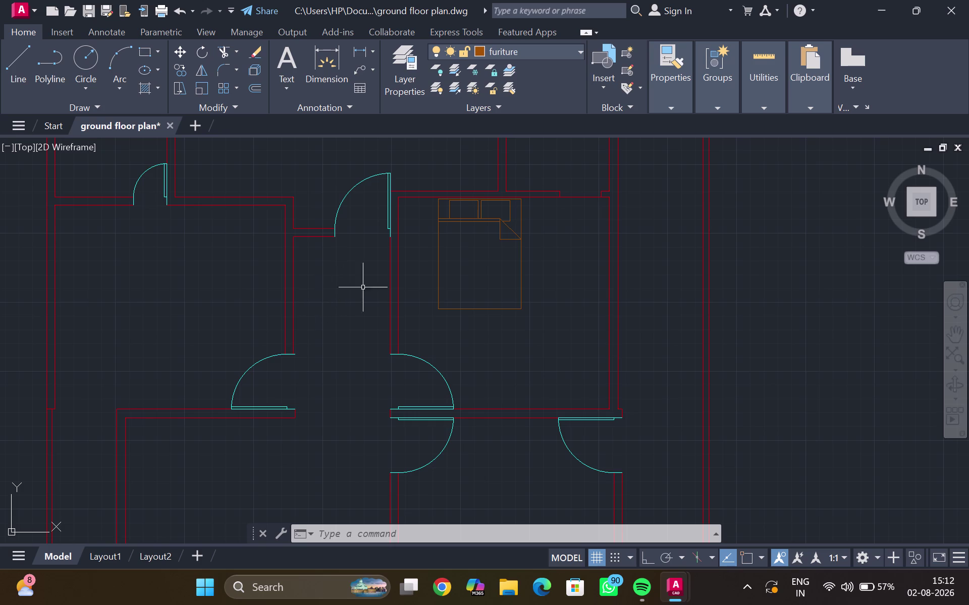
middle_drag(696, 300, 372, 311)
scroll(down, 3)
middle_drag(637, 282, 503, 316)
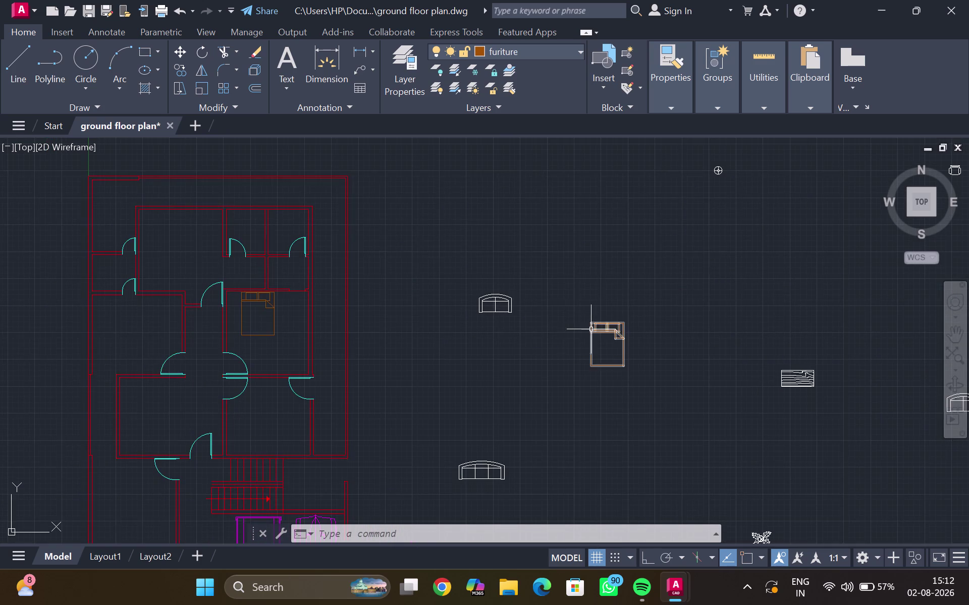
Rotate the spare bed 90° with Ortho on so its headboard faces left.
scroll(up, 3)
middle_click(599, 333)
click(604, 323)
click(596, 305)
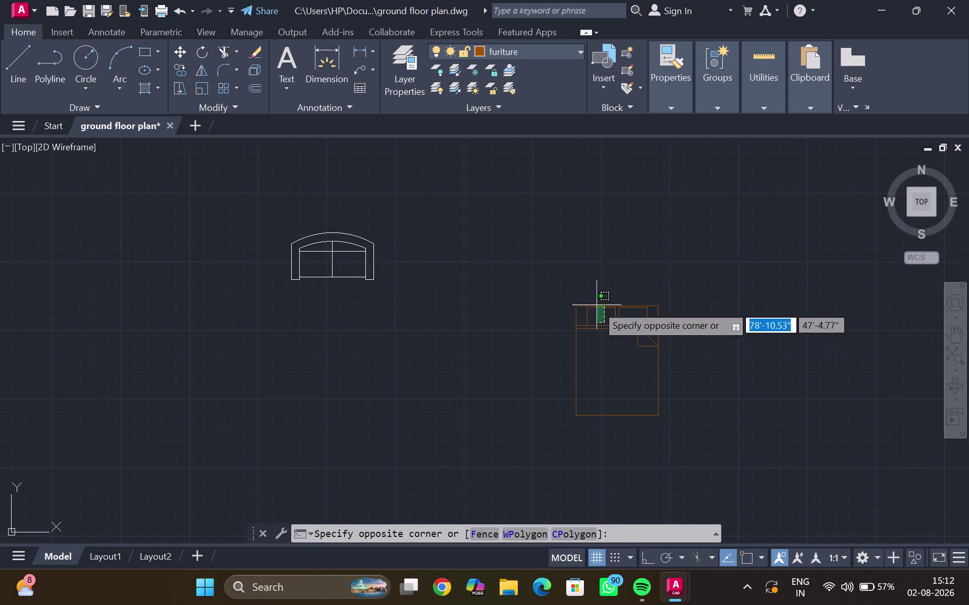
text(ro)
key(Return)
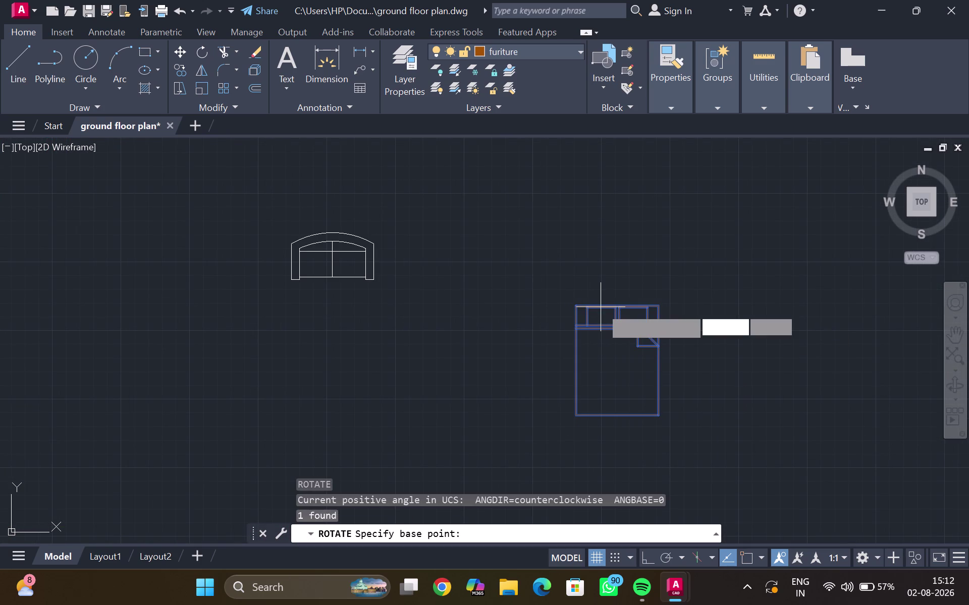
click(634, 367)
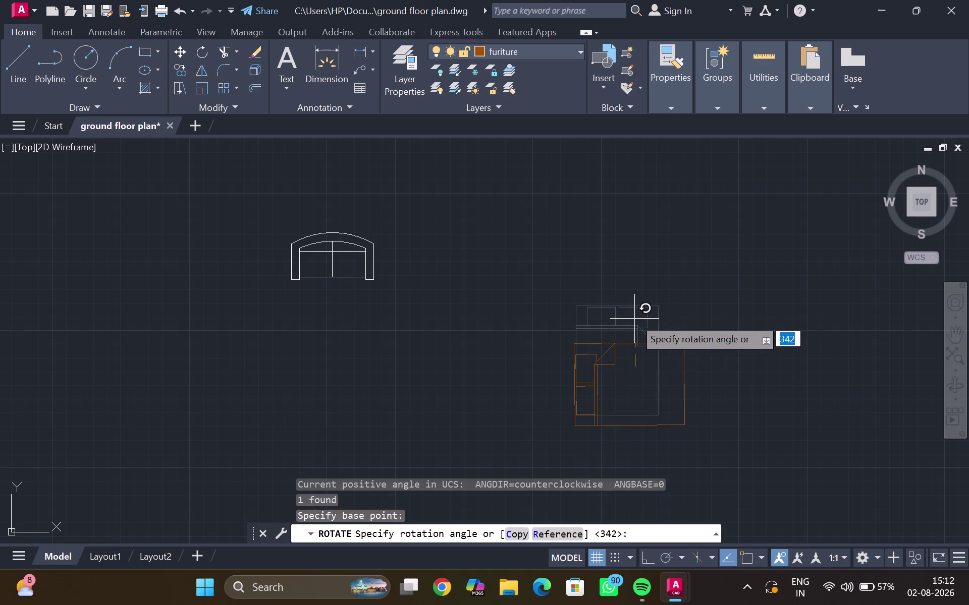
click(642, 560)
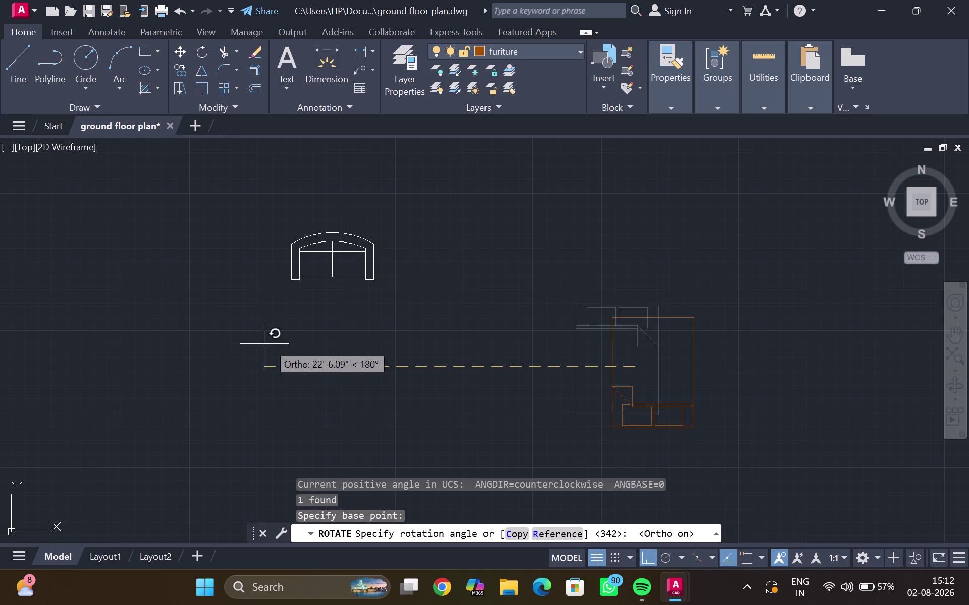
click(633, 337)
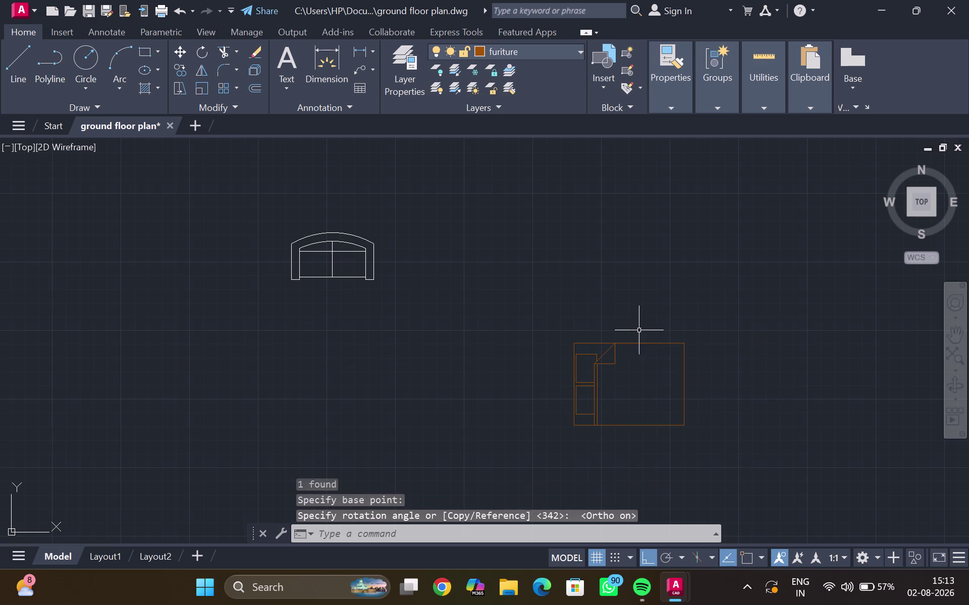
key(Escape)
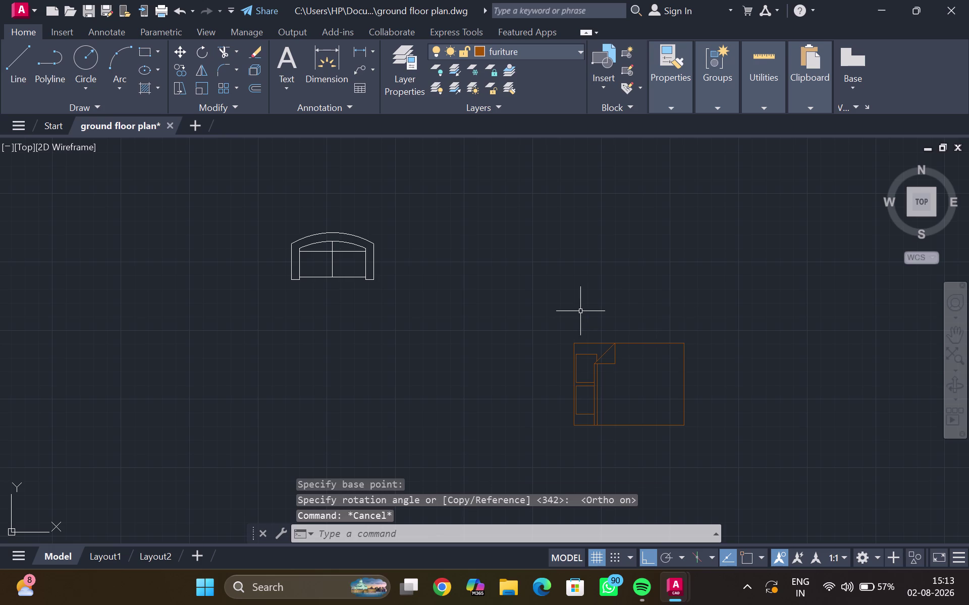
click(575, 376)
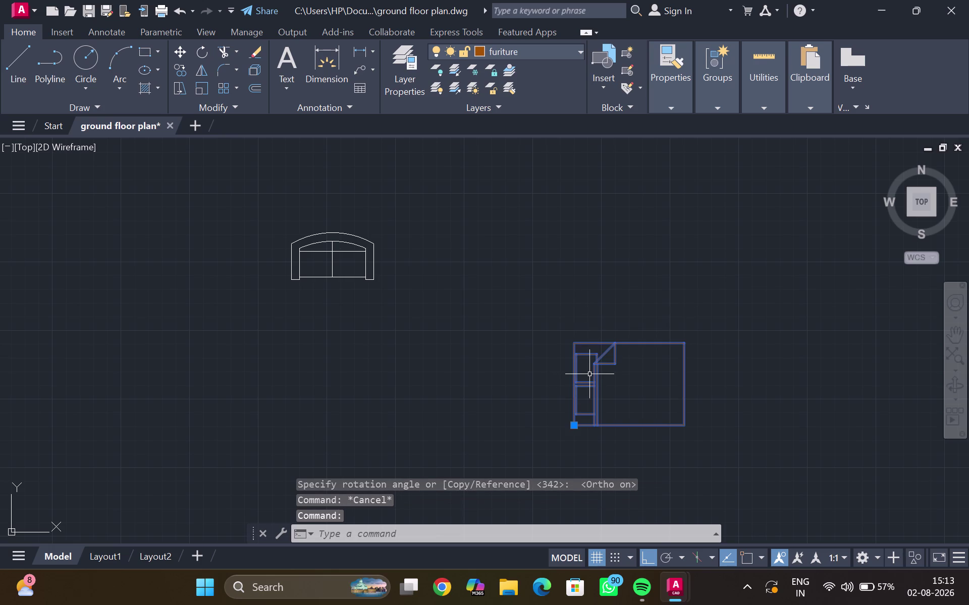
Copy the rotated bed from its corner into a left-side bedroom.
text(co)
key(Return)
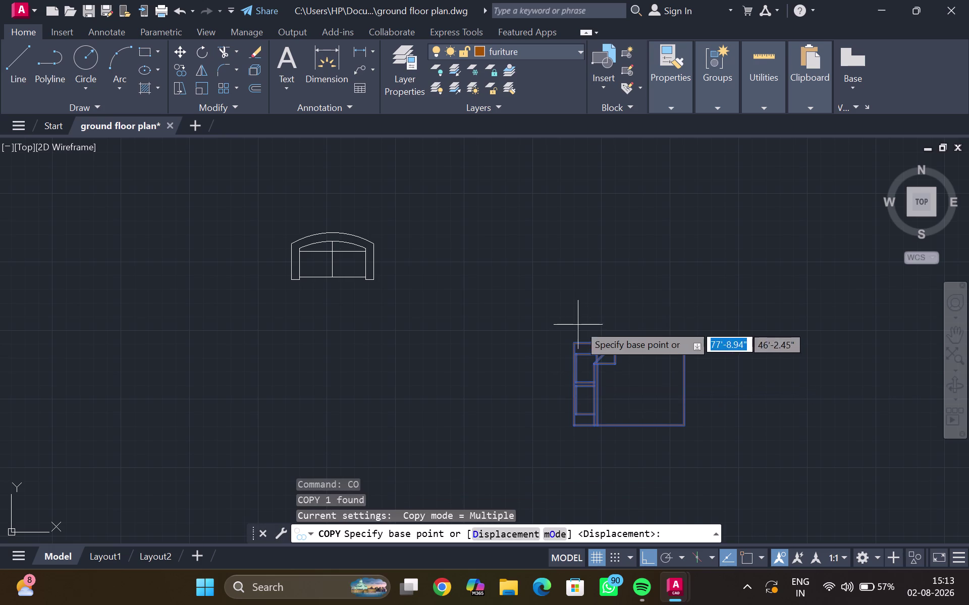
scroll(up, 3)
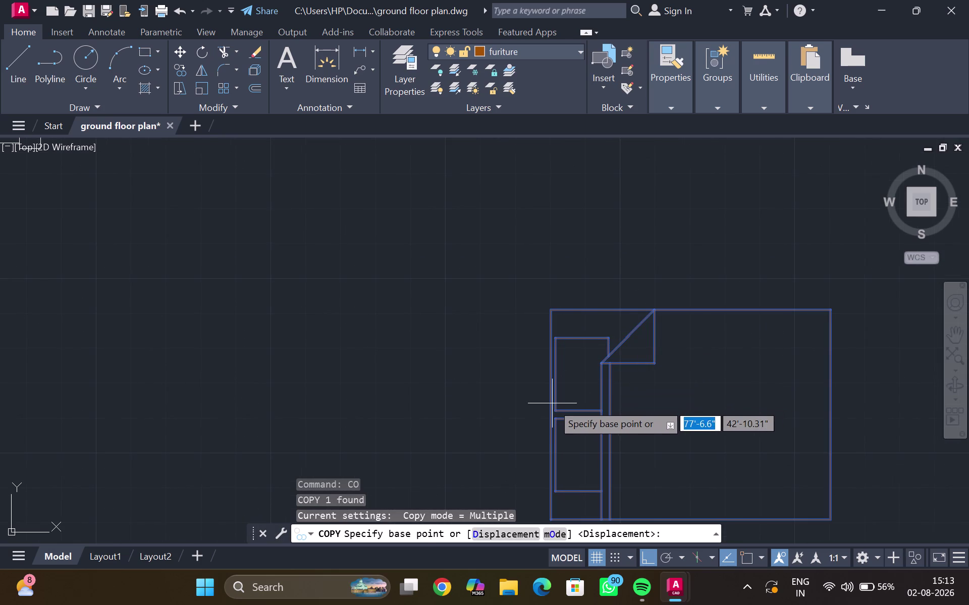
click(552, 403)
scroll(down, 3)
middle_drag(15, 409, 479, 333)
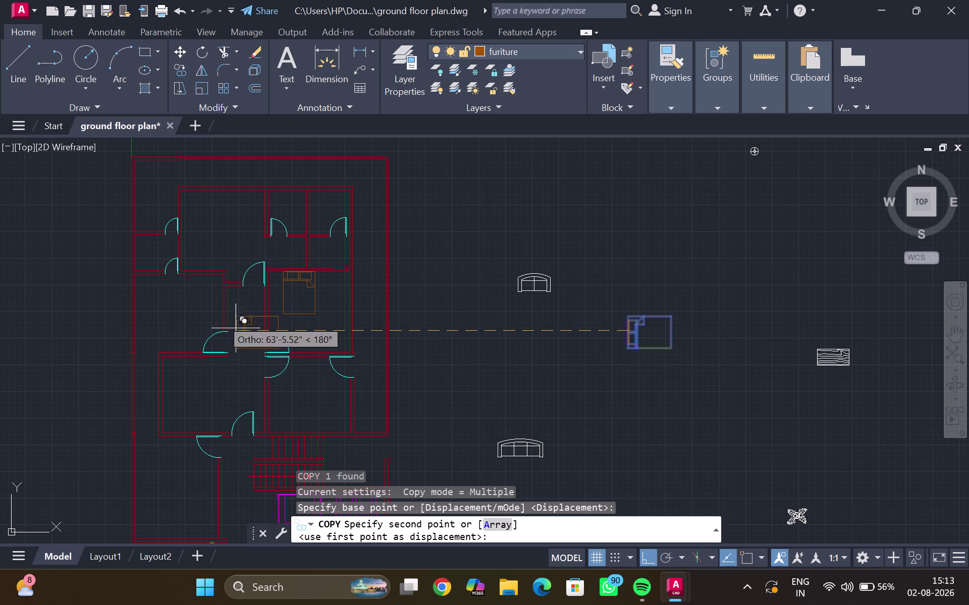
click(644, 557)
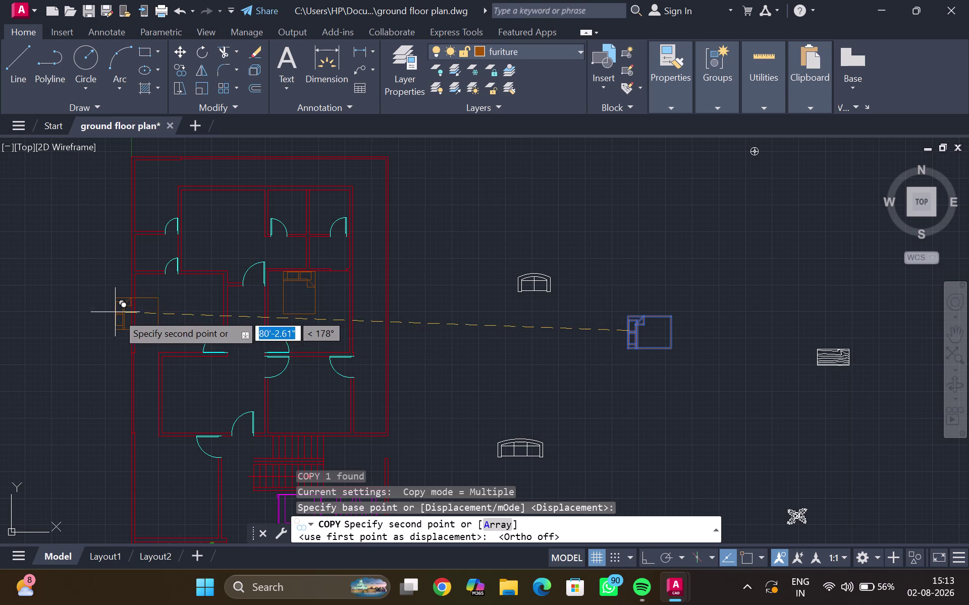
scroll(up, 3)
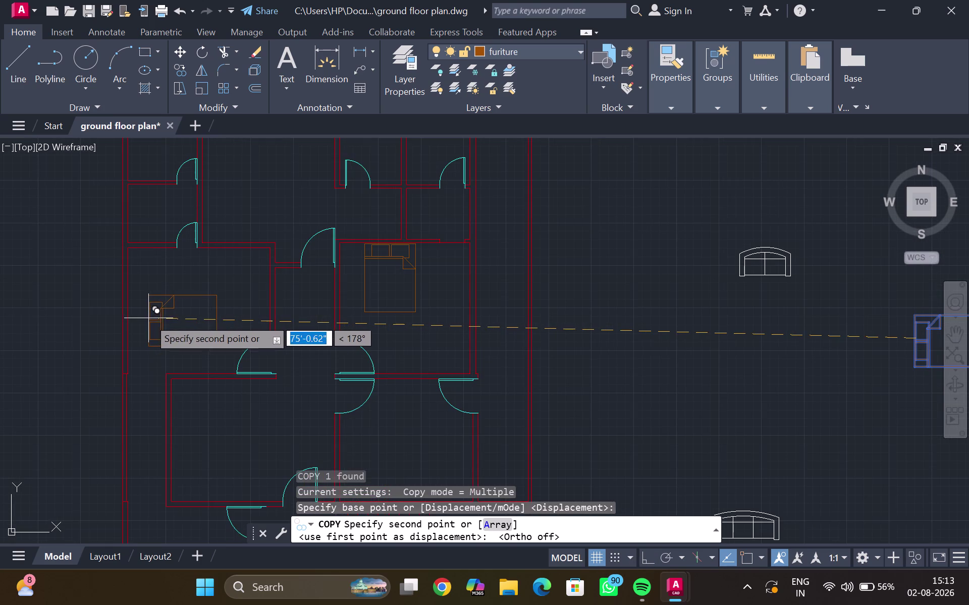
middle_drag(150, 319, 147, 342)
scroll(up, 3)
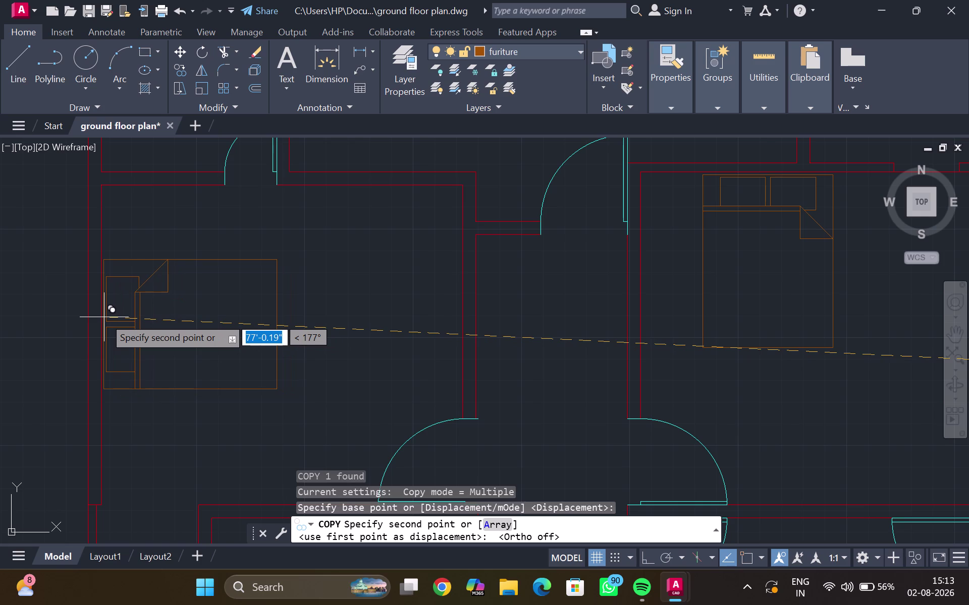
click(104, 318)
Place a second bed copy in the next left-side room and end copying.
middle_drag(229, 278, 228, 285)
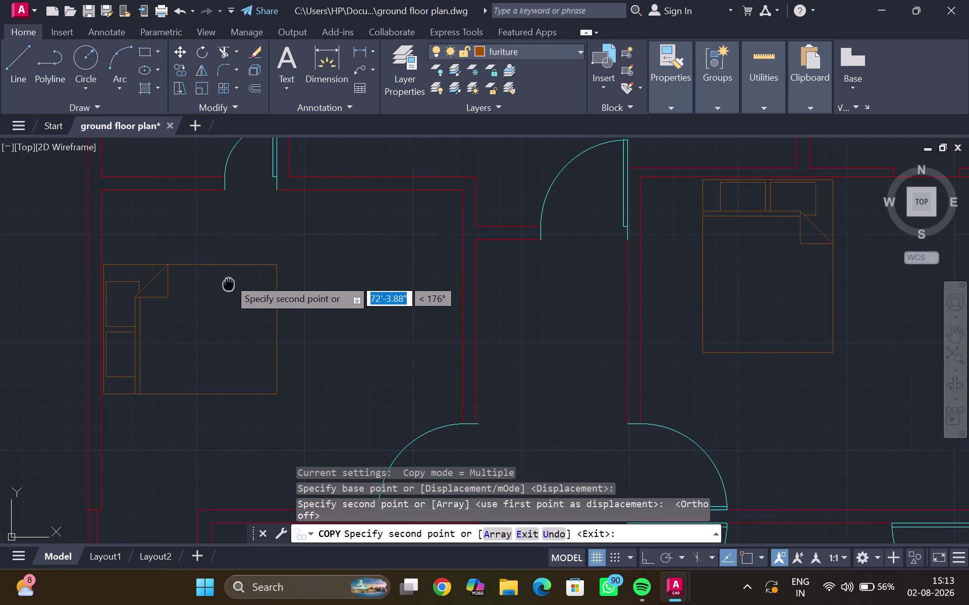
middle_drag(228, 285, 136, 387)
middle_drag(199, 275, 129, 389)
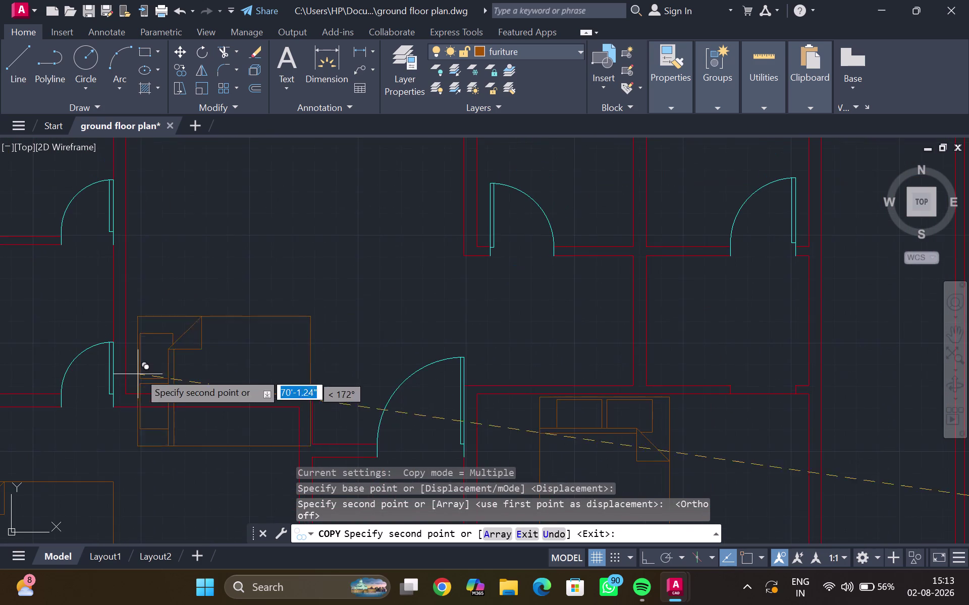
middle_drag(151, 308, 108, 412)
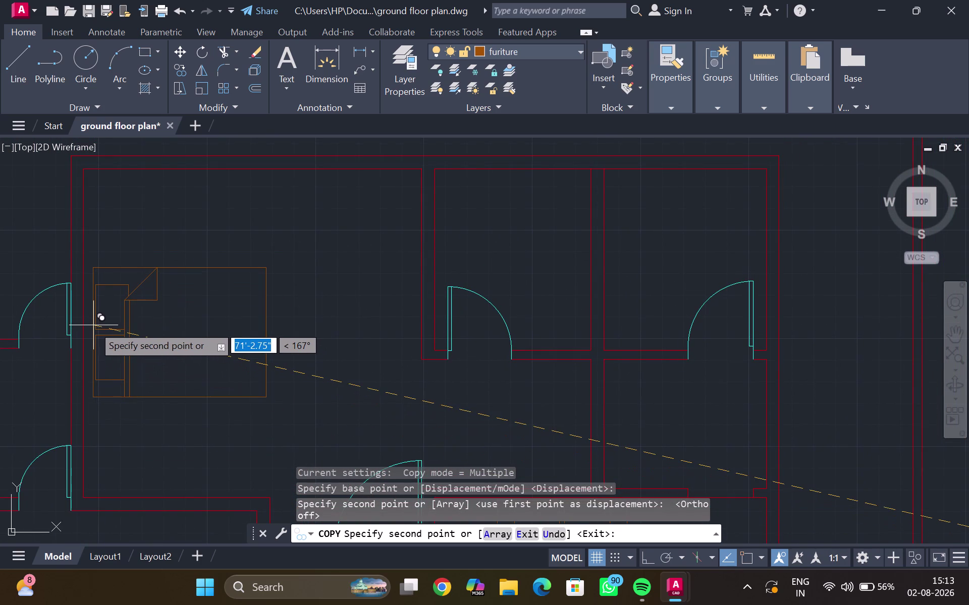
click(85, 316)
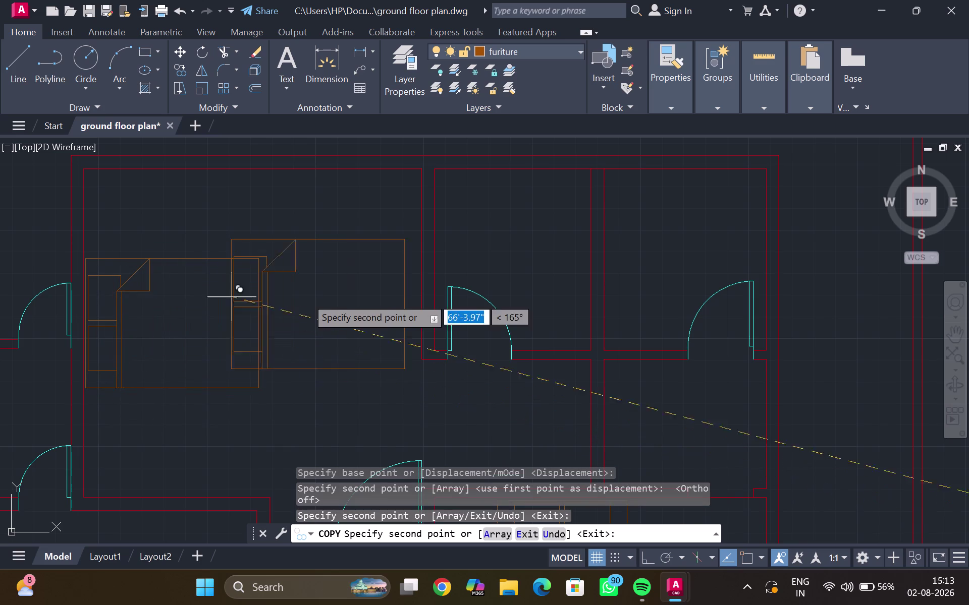
key(Escape)
Pan and zoom over to the spare white sofa block outside the plan.
scroll(down, 3)
middle_drag(315, 322, 317, 230)
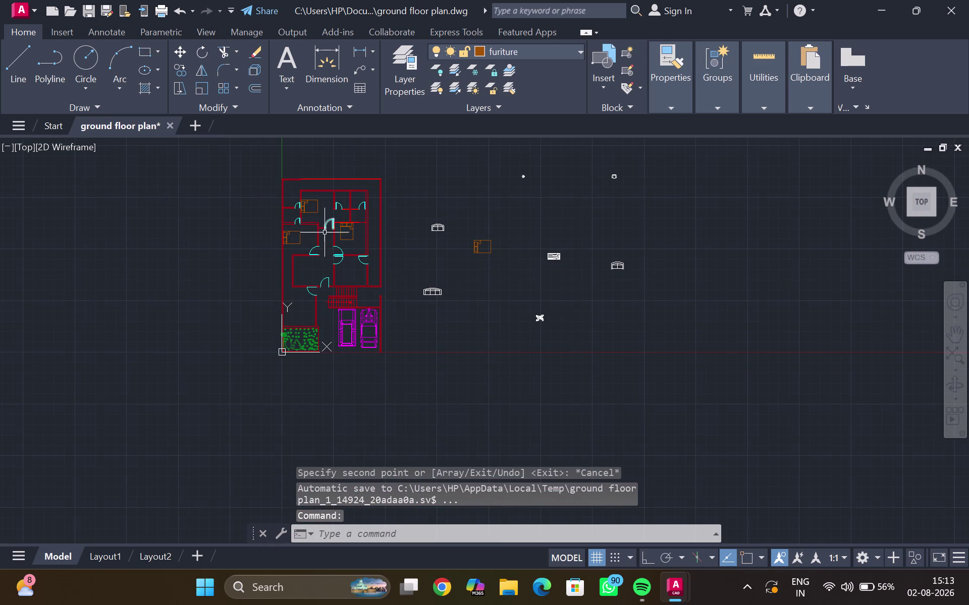
scroll(up, 3)
scroll(up, 3)
scroll(up, 3)
middle_drag(342, 288, 334, 277)
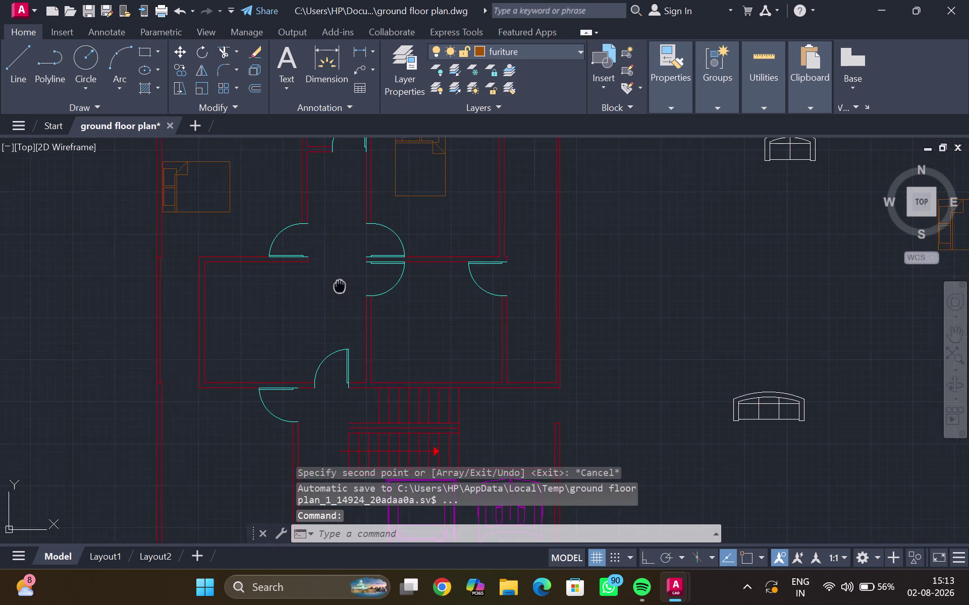
middle_drag(334, 277, 317, 259)
scroll(up, 3)
scroll(down, 3)
middle_drag(777, 340, 493, 315)
scroll(up, 3)
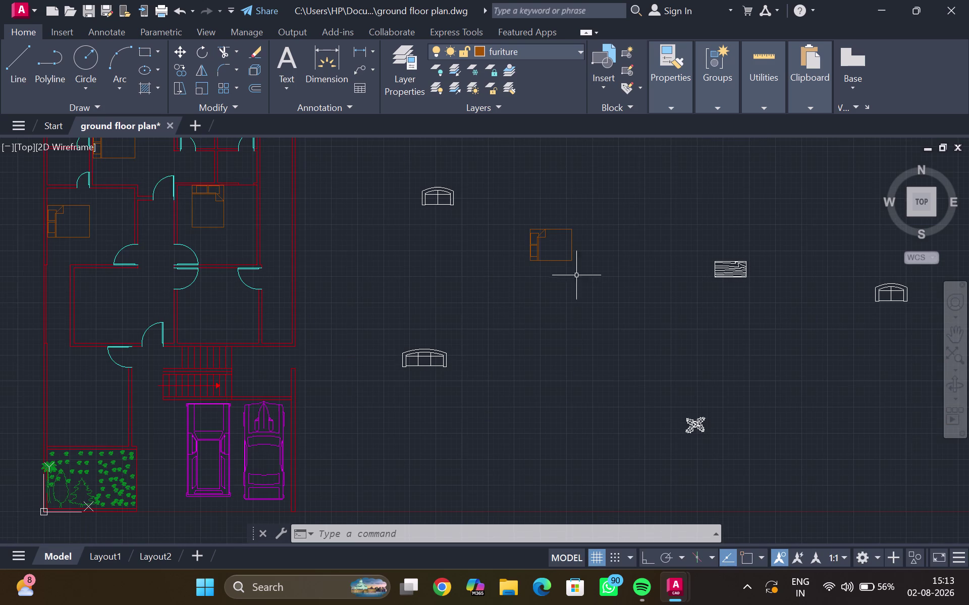
scroll(down, 3)
scroll(down, 3)
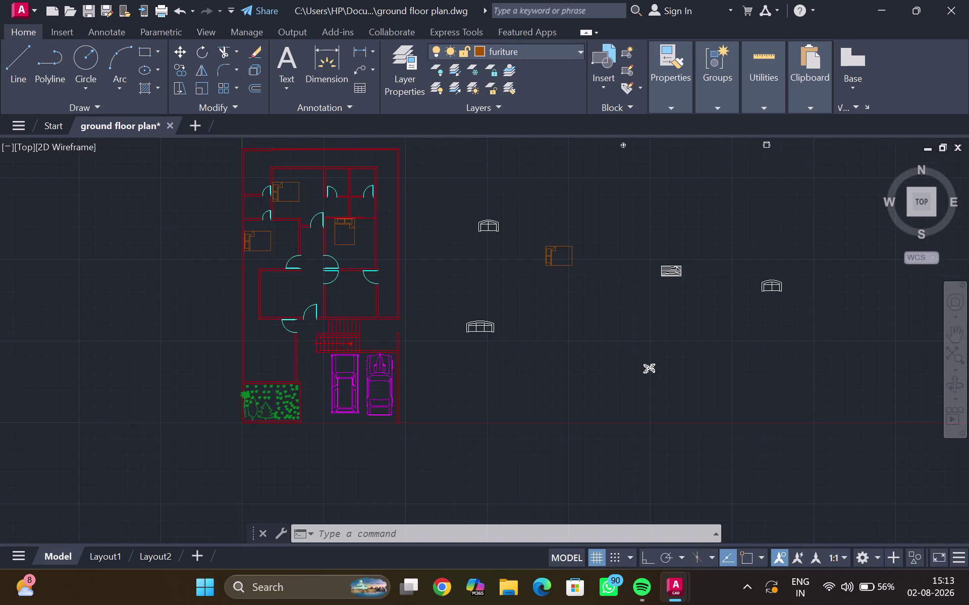
scroll(up, 3)
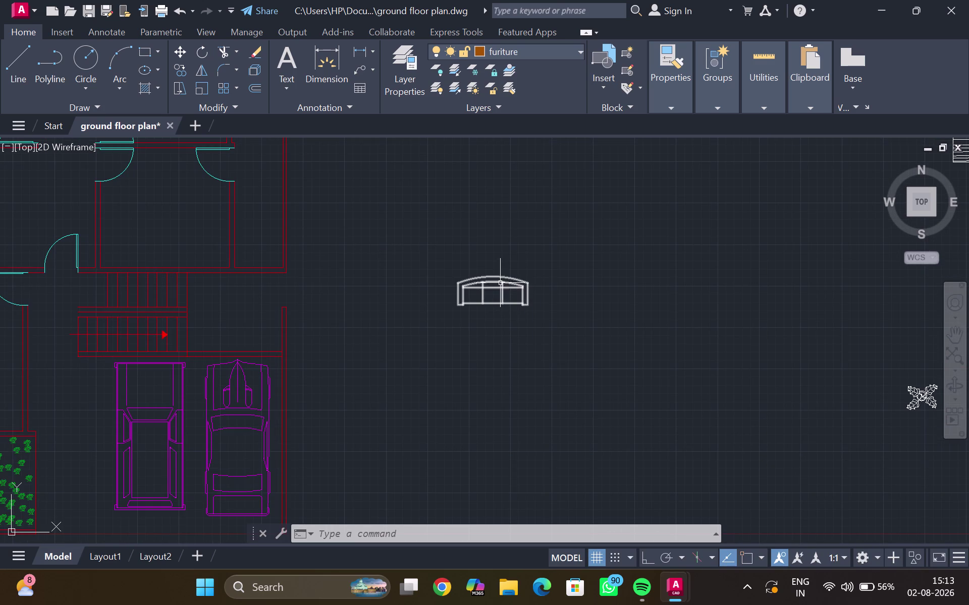
Put the spare sofa on the 'furiture' layer.
click(500, 283)
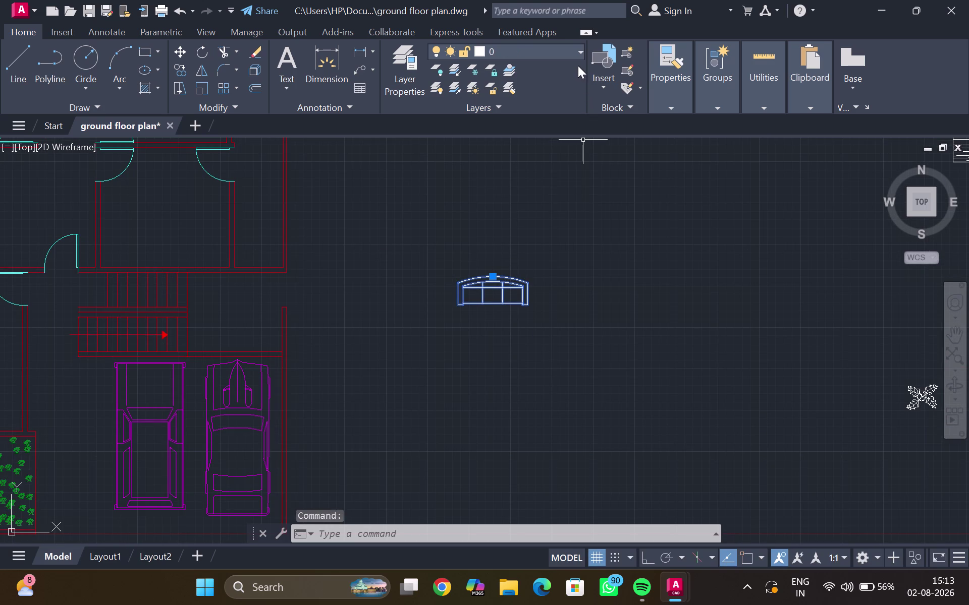
click(575, 50)
click(517, 103)
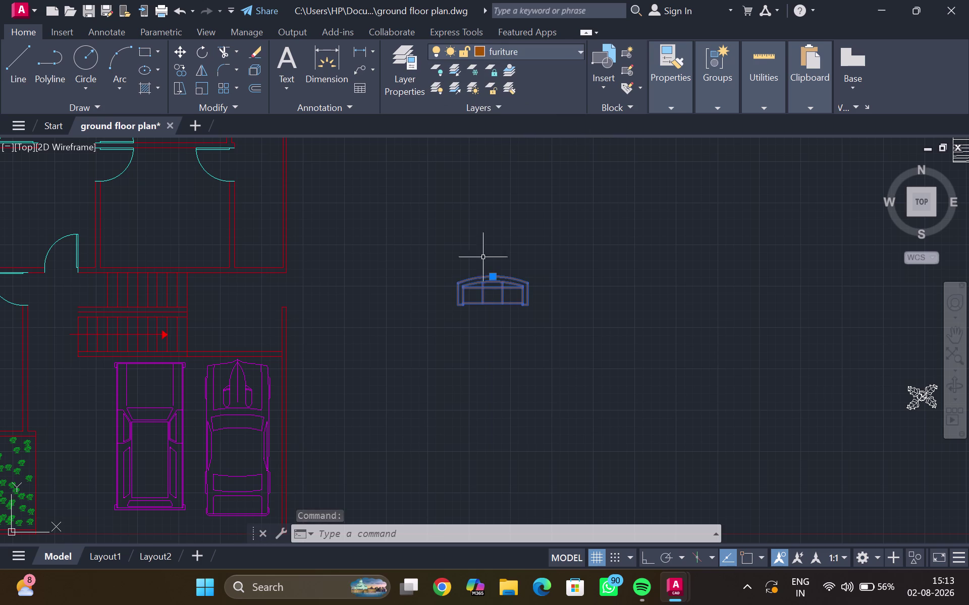
Rotate the sofa around a pivot point on it to a new angle.
key(r)
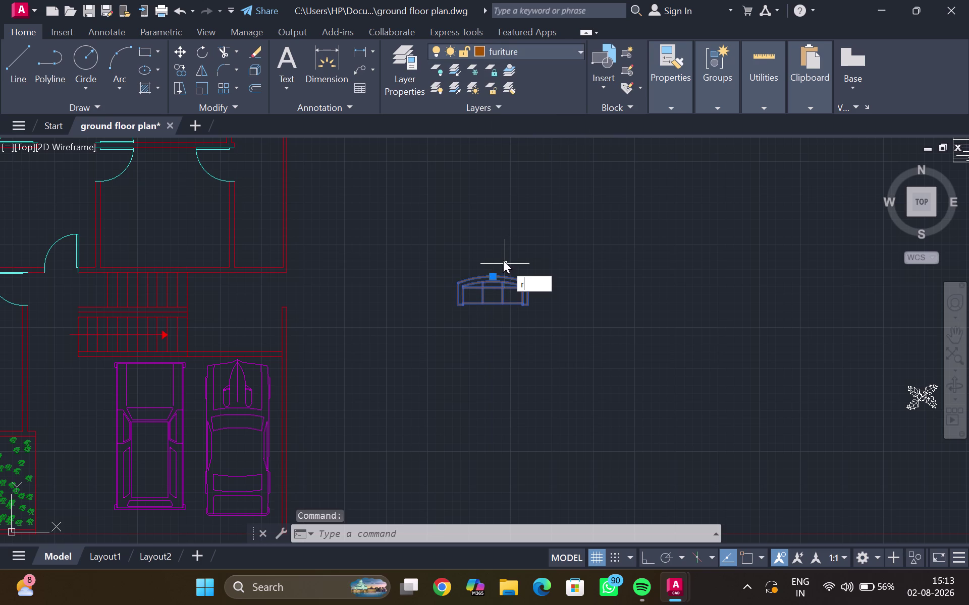
key(o)
key(Return)
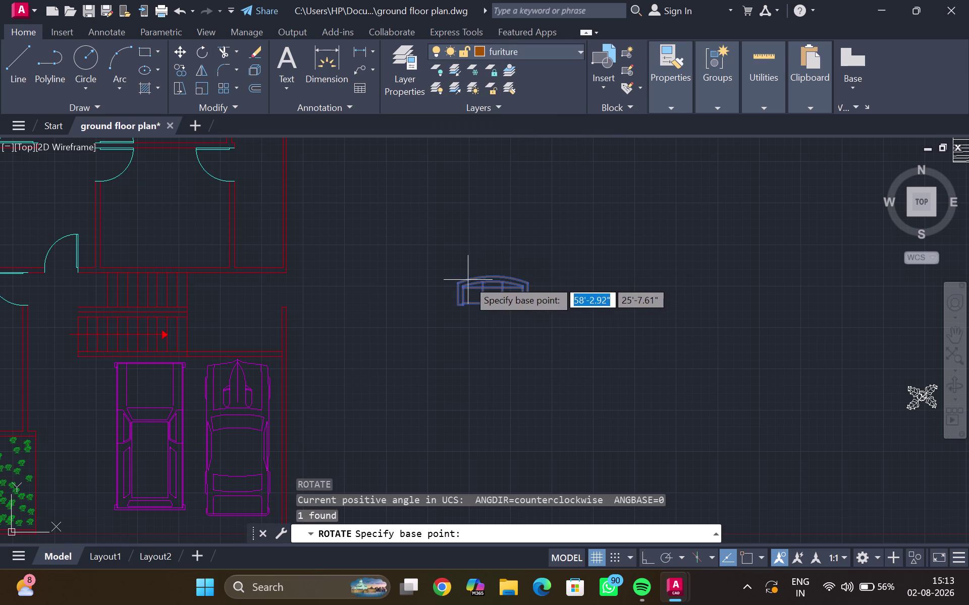
click(467, 280)
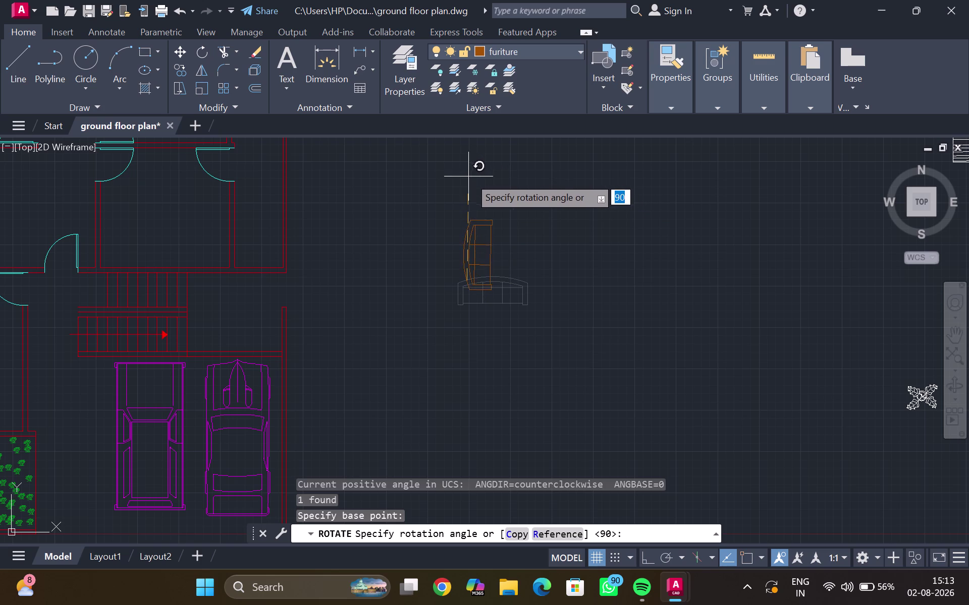
click(521, 280)
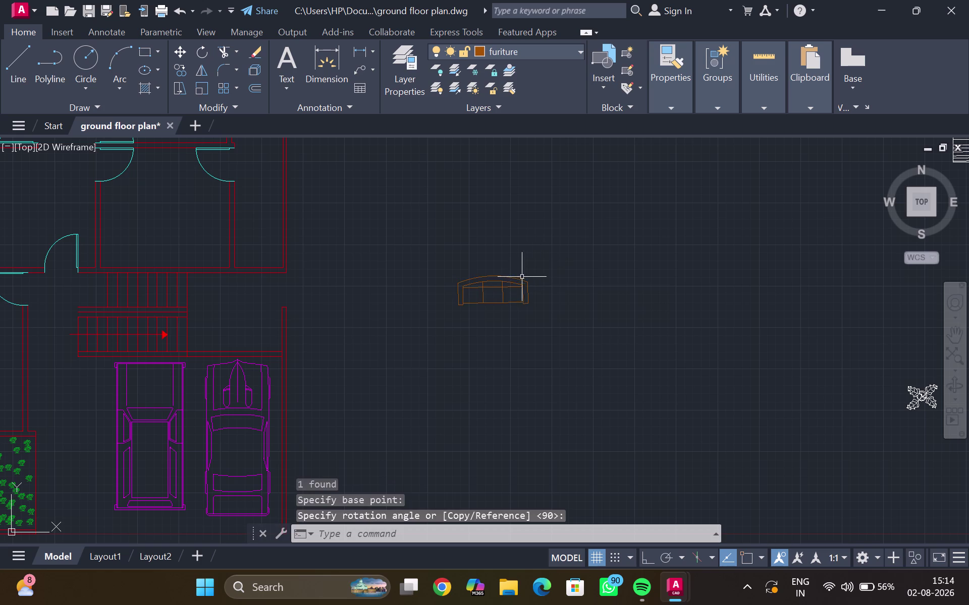
Reselect the sofa and start copying it from a base point.
click(514, 278)
key(c)
key(o)
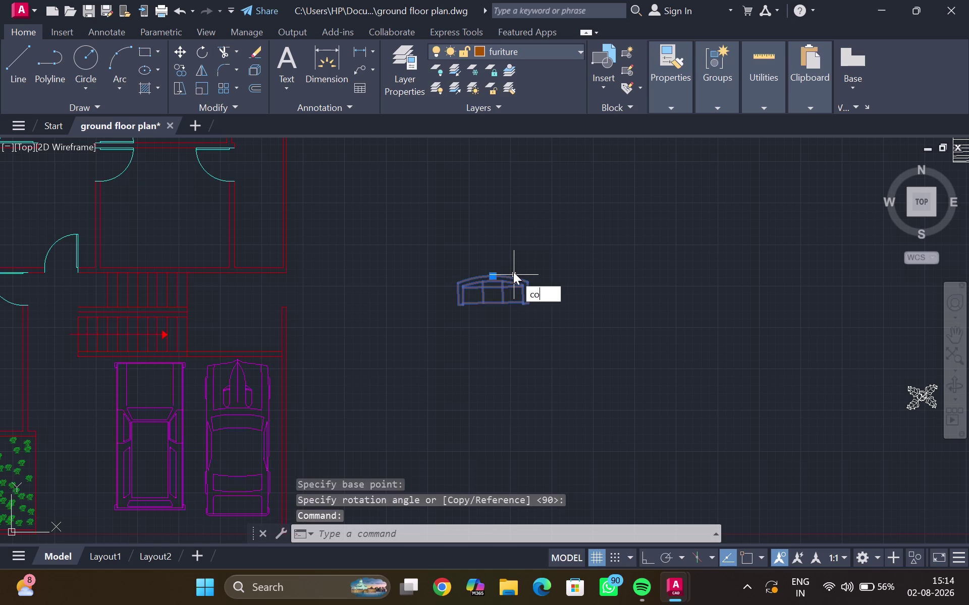
key(Return)
click(504, 291)
Drop the sofa copy at the top wall of the room above the stairs.
scroll(down, 3)
middle_drag(74, 289, 158, 308)
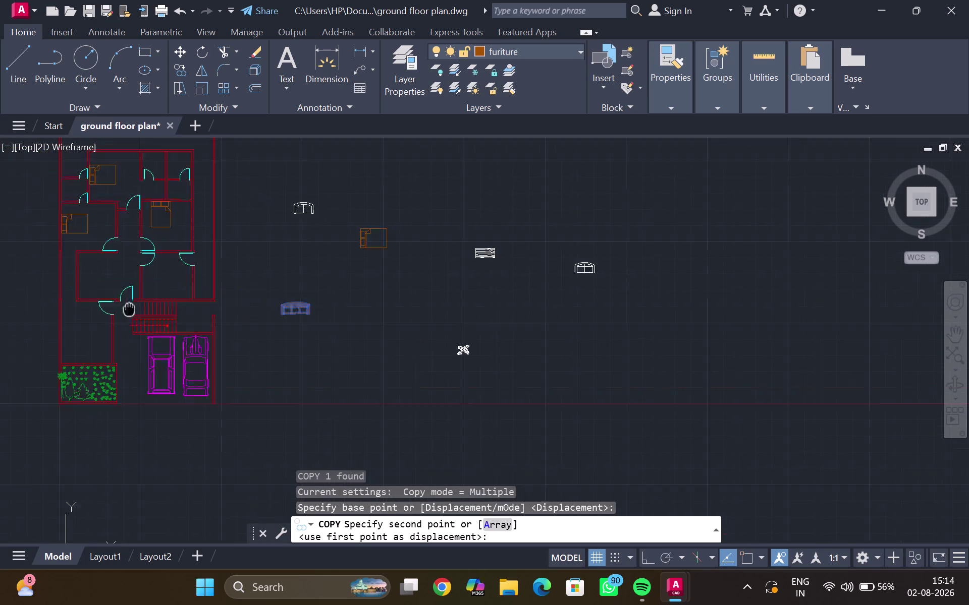
middle_drag(158, 308, 234, 307)
scroll(up, 3)
scroll(up, 3)
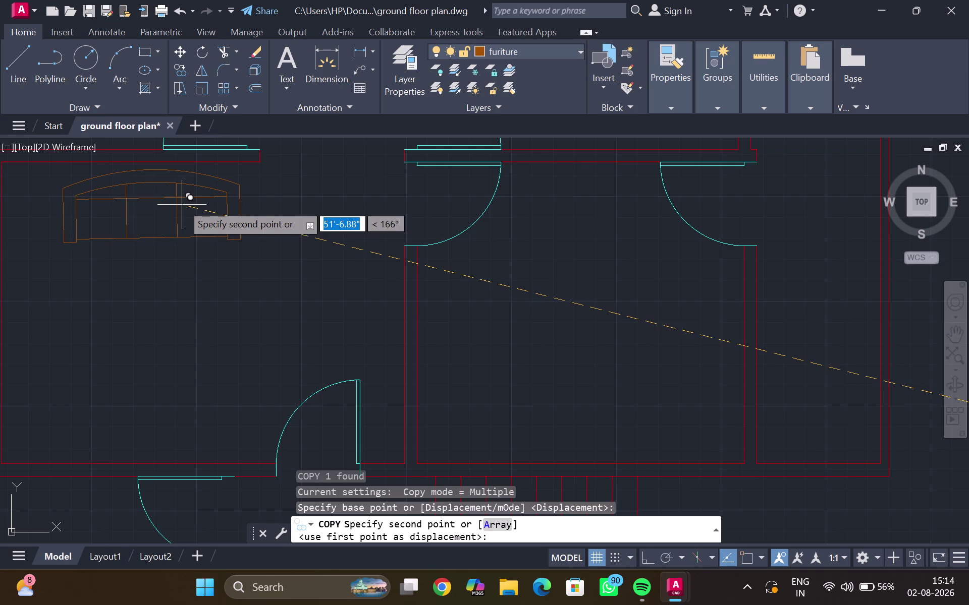
click(191, 202)
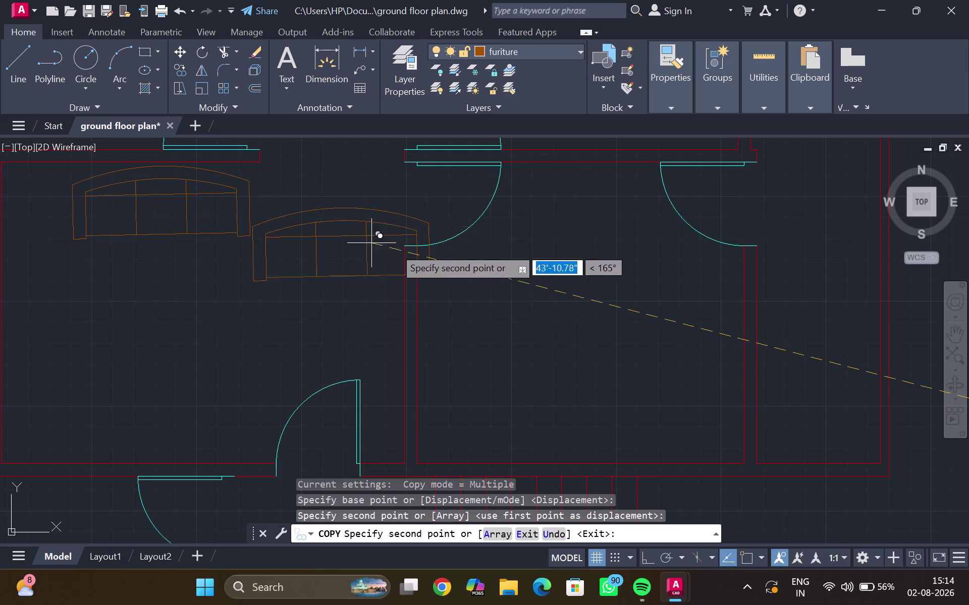
key(Escape)
Pan back to centre the spare sofa outside the plan.
scroll(down, 3)
middle_drag(719, 301, 499, 288)
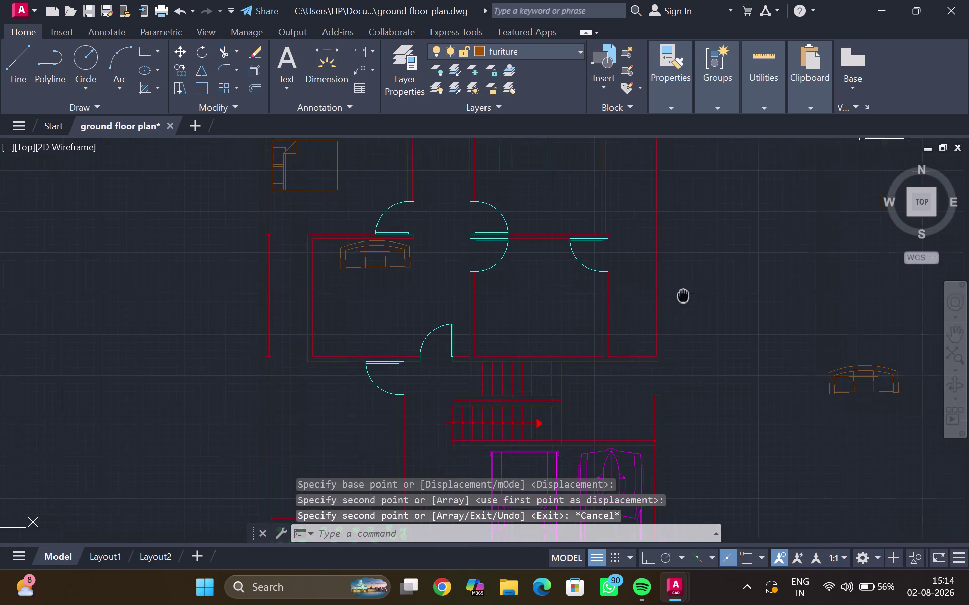
middle_drag(499, 287, 354, 267)
middle_drag(345, 265, 340, 264)
Rotate the spare sofa 90° upright with Ortho on.
click(502, 347)
text(r)
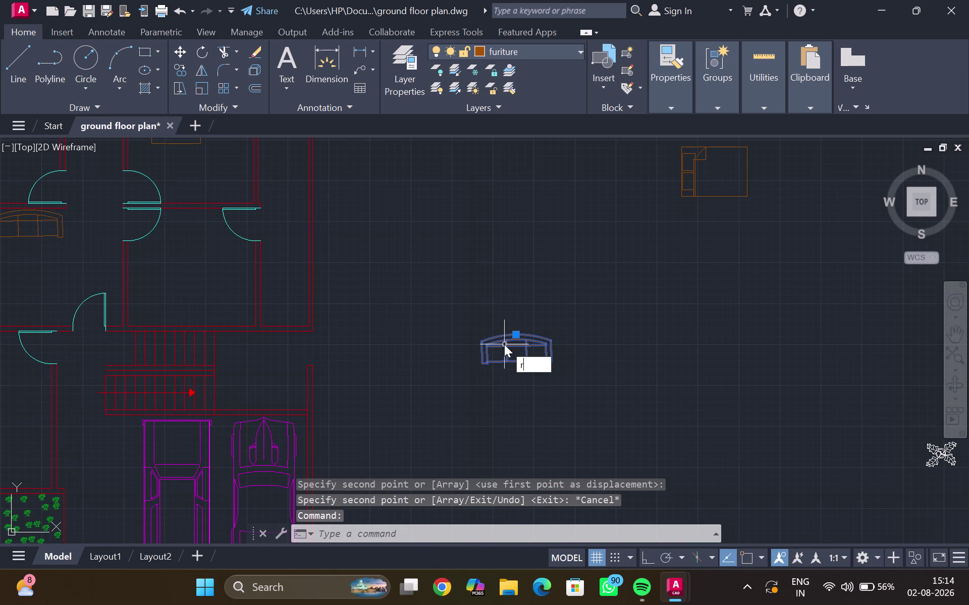
text(o)
key(Return)
key(shift+F8)
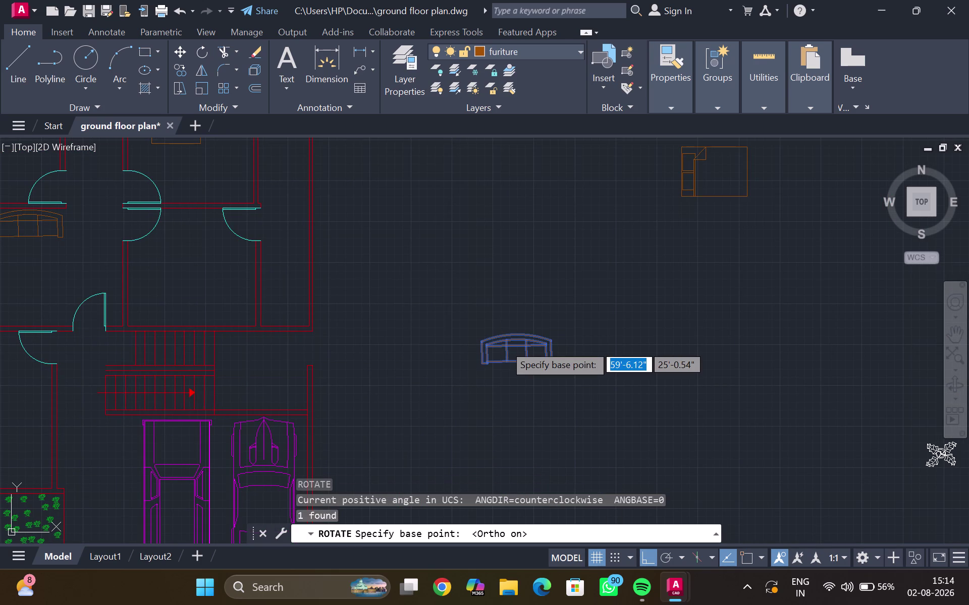
scroll(up, 3)
click(379, 297)
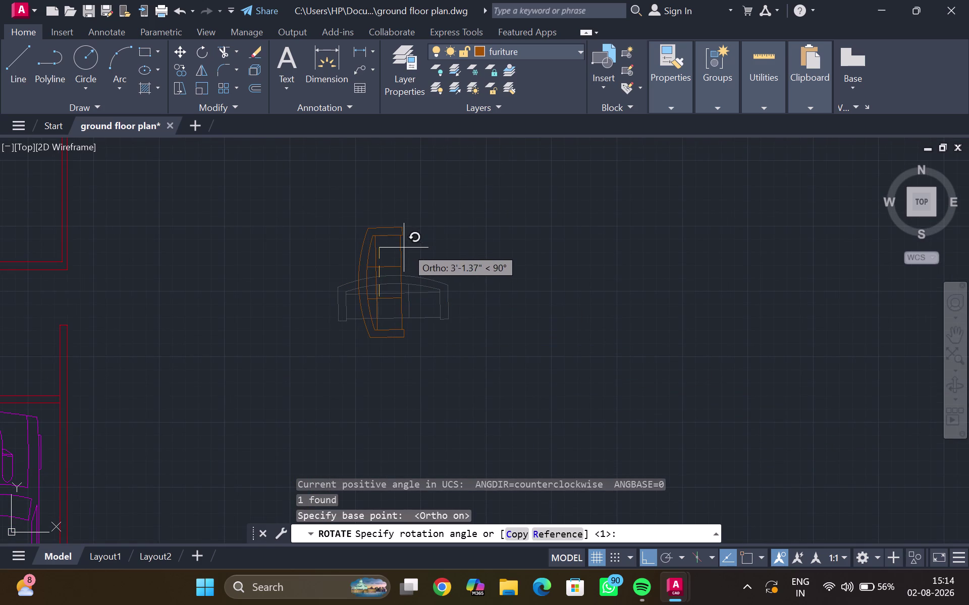
click(401, 247)
key(Escape)
Move the rotated sofa, with Ortho off, against the room's left wall.
click(390, 272)
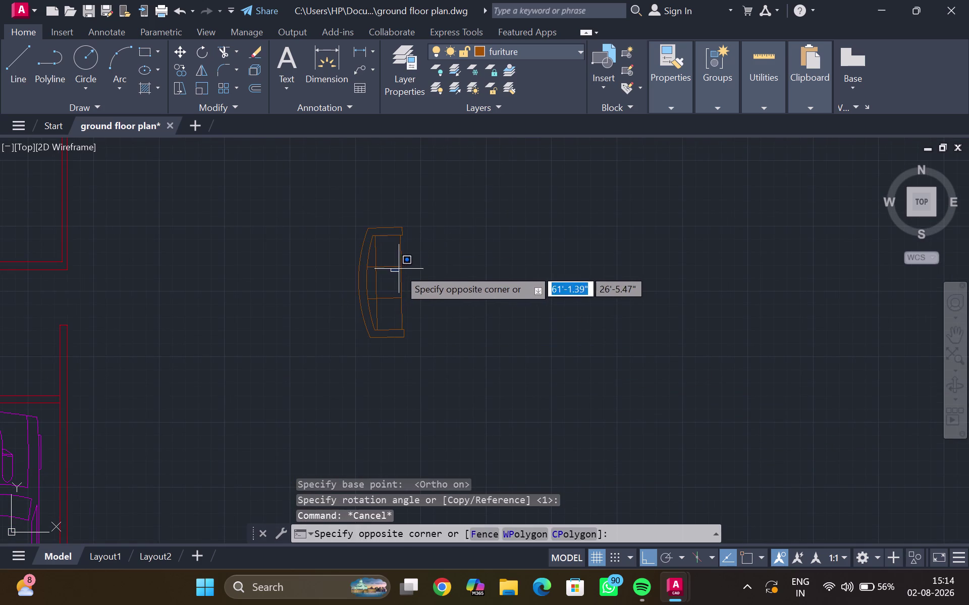
click(366, 257)
key(m)
key(Return)
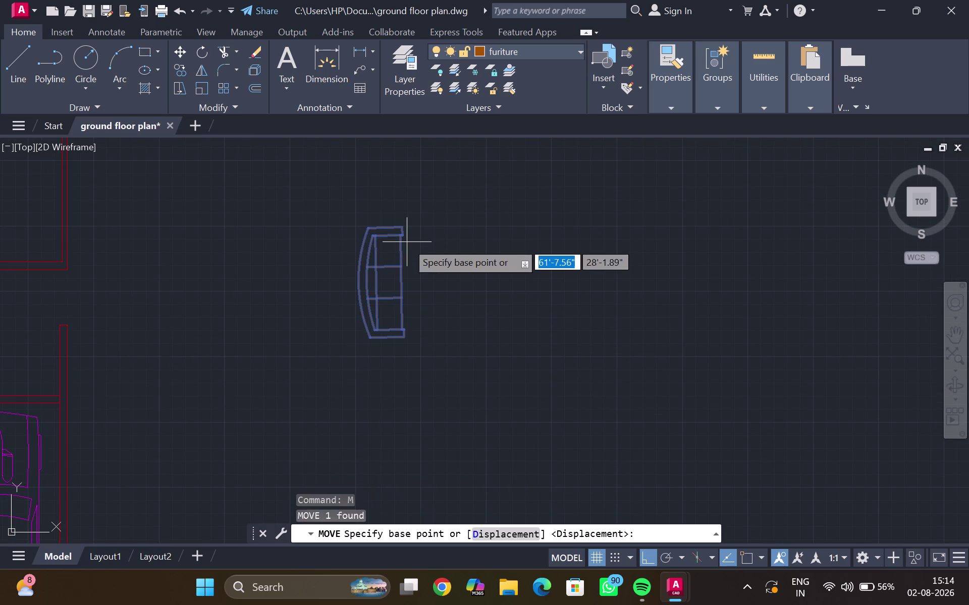
scroll(down, 3)
click(383, 265)
scroll(down, 3)
middle_drag(78, 278, 238, 314)
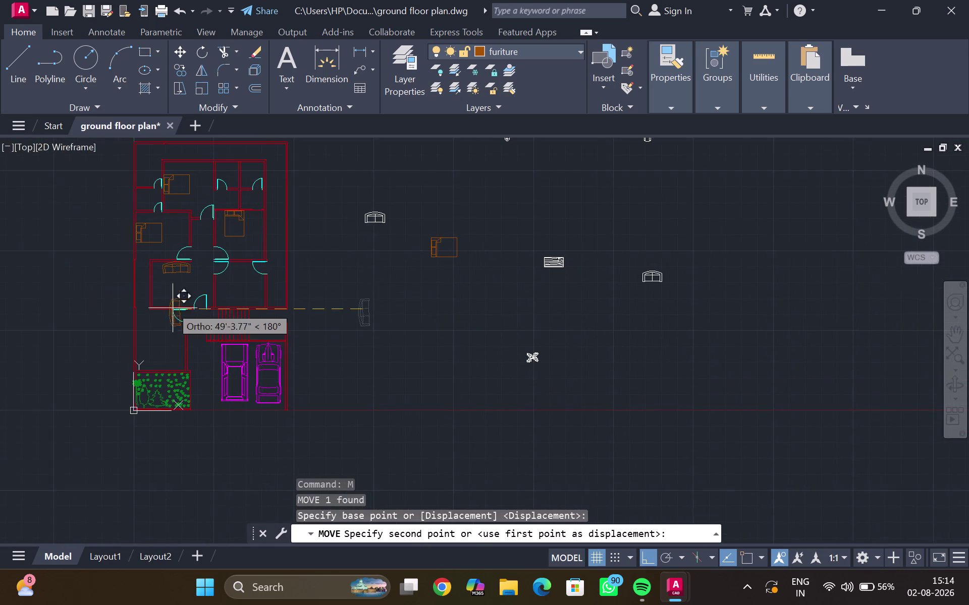
scroll(up, 3)
scroll(up, 3)
middle_click(167, 294)
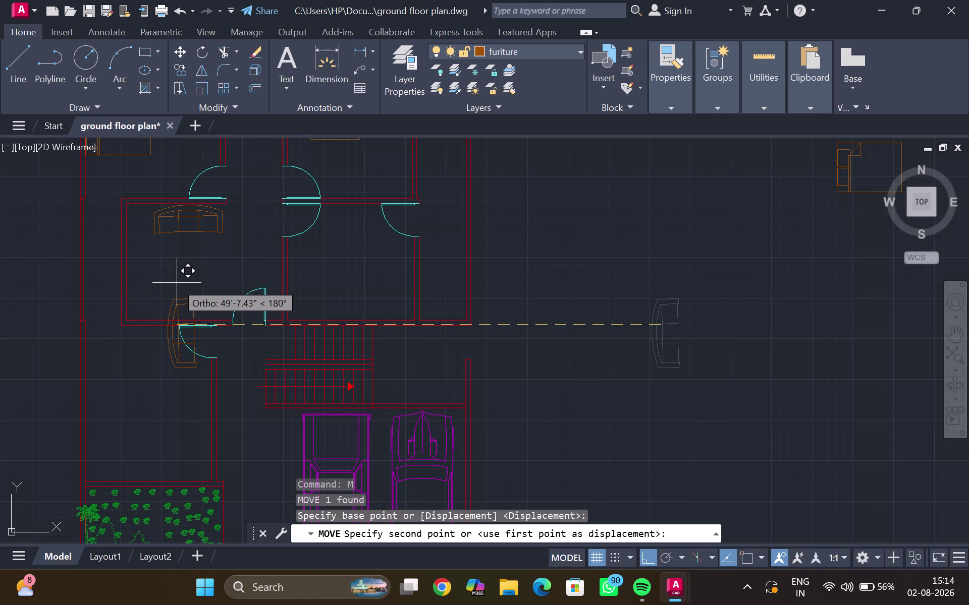
key(ctrl+F8)
scroll(up, 3)
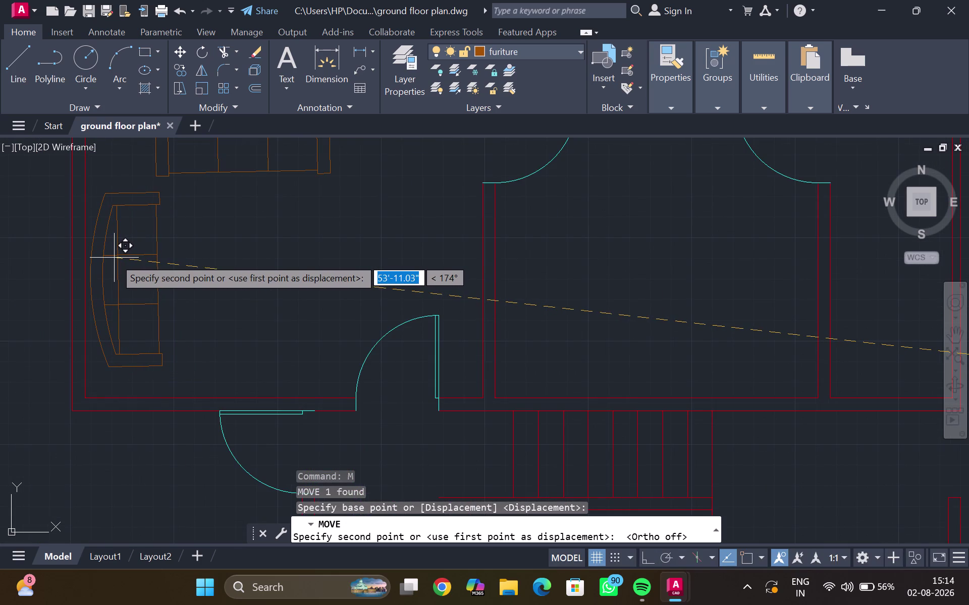
click(114, 258)
key(Escape)
scroll(down, 3)
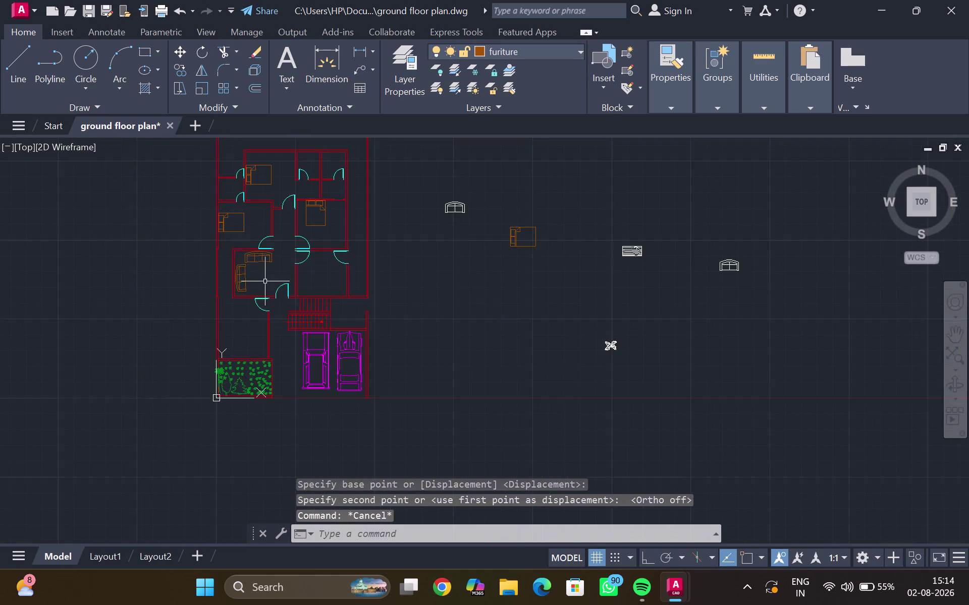
middle_drag(264, 281, 210, 298)
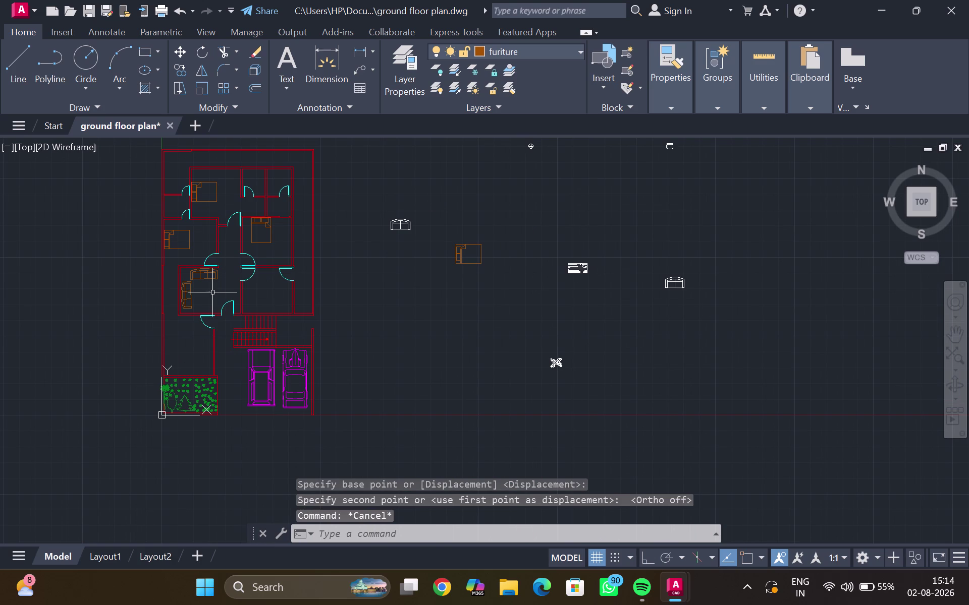
scroll(up, 3)
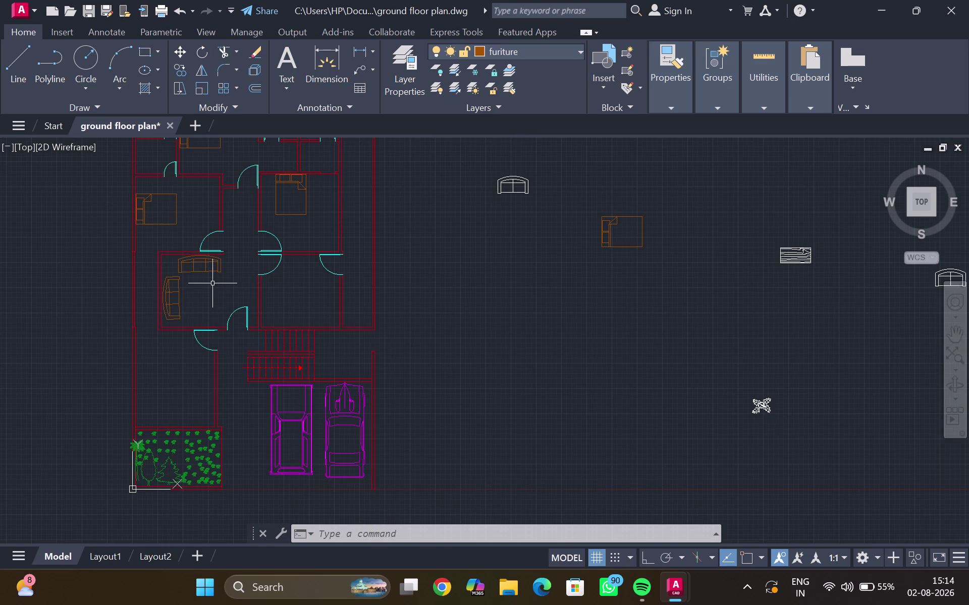
Abandon a started line and close the accidentally opened Markup Set panel.
scroll(down, 3)
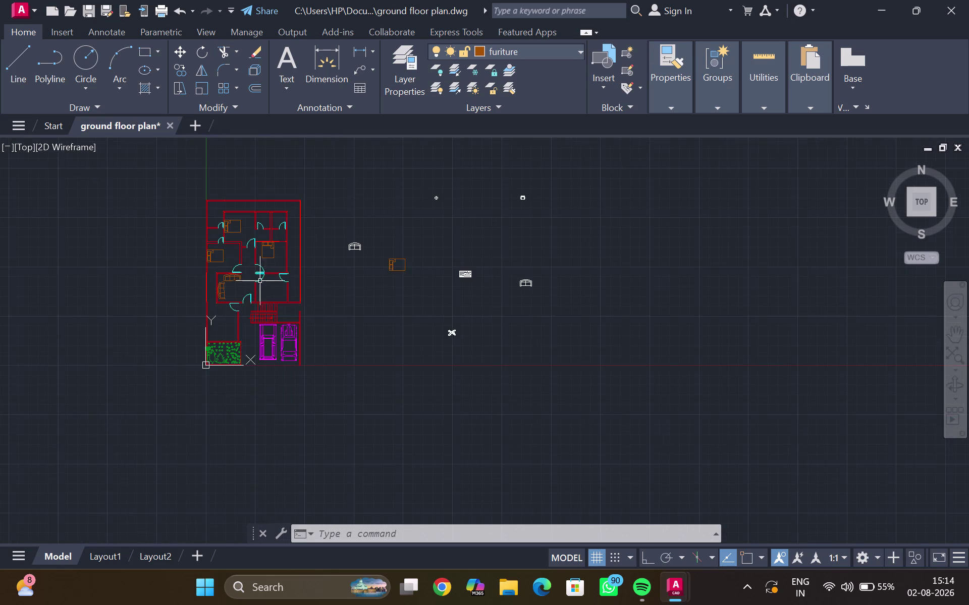
scroll(up, 3)
middle_drag(266, 278, 254, 277)
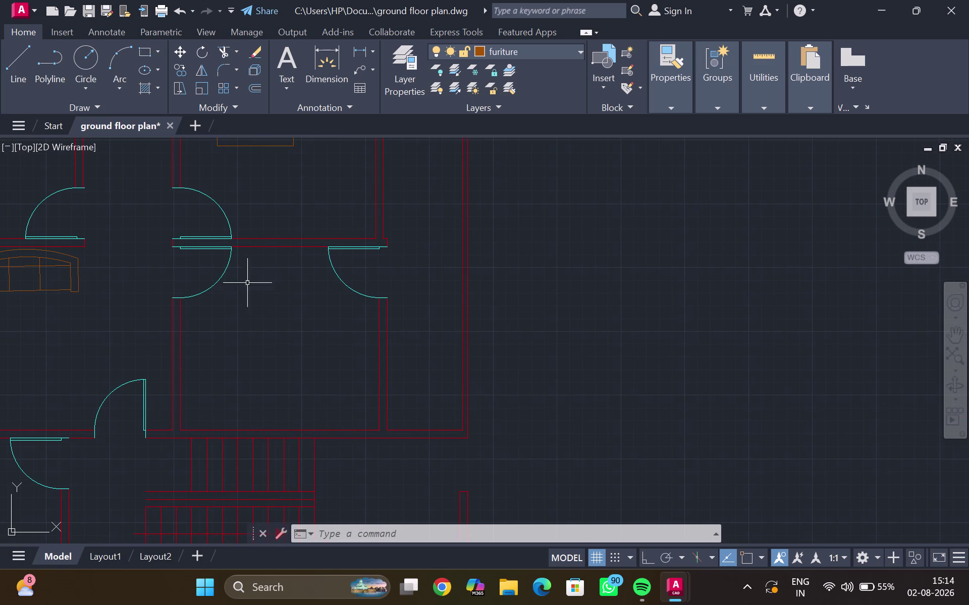
key(l)
key(Return)
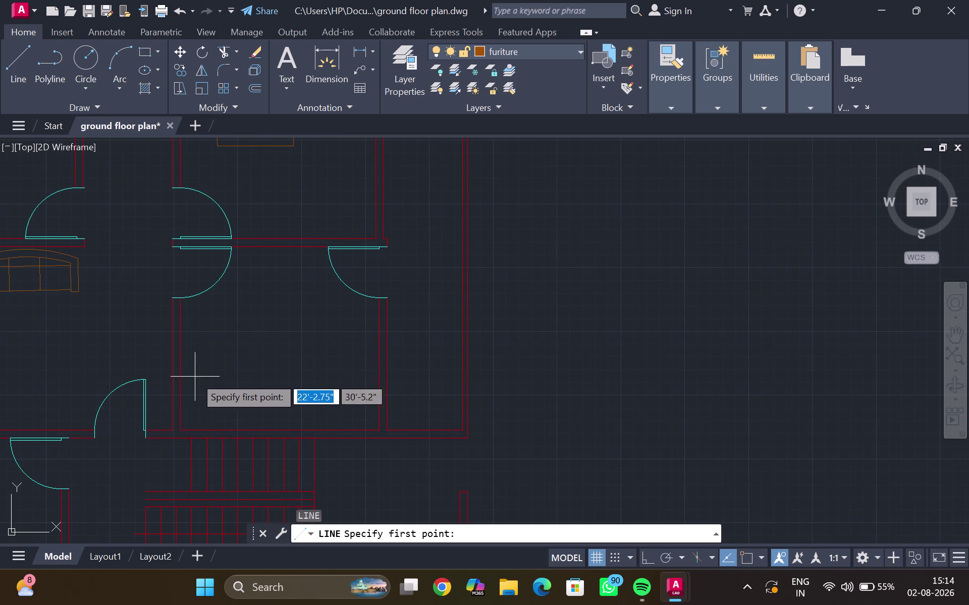
scroll(up, 3)
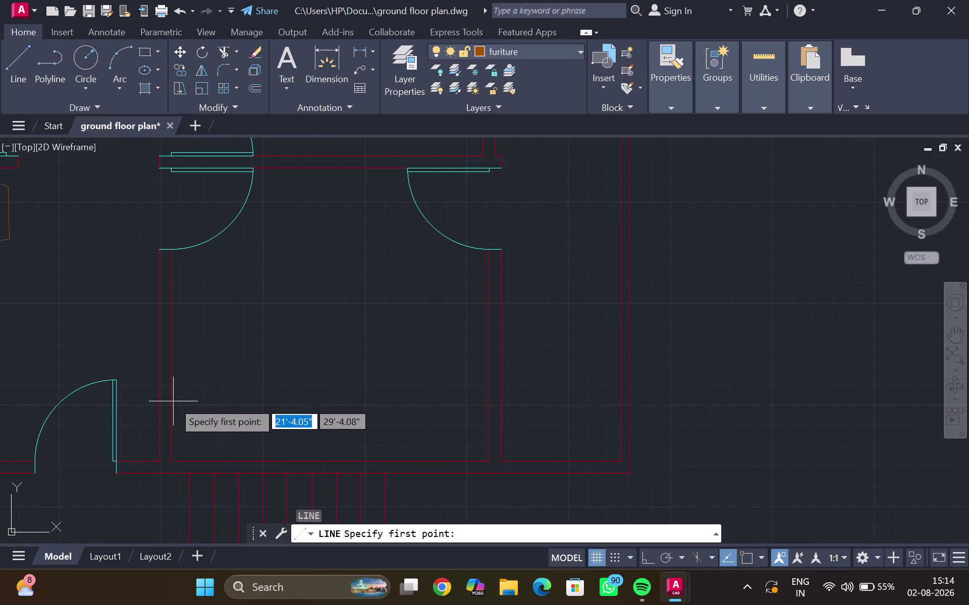
click(170, 396)
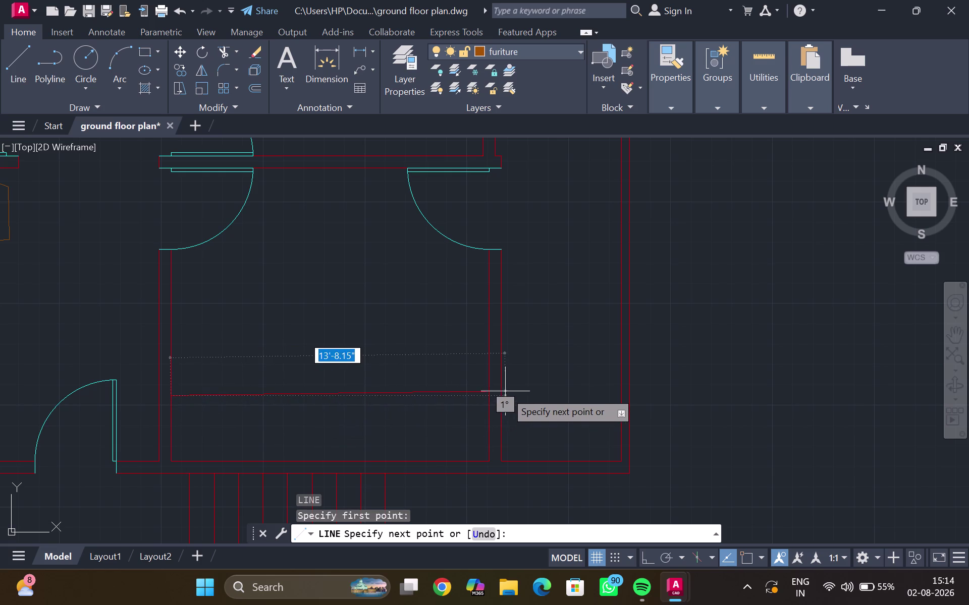
key(ctrl+F8)
key(ctrl+7)
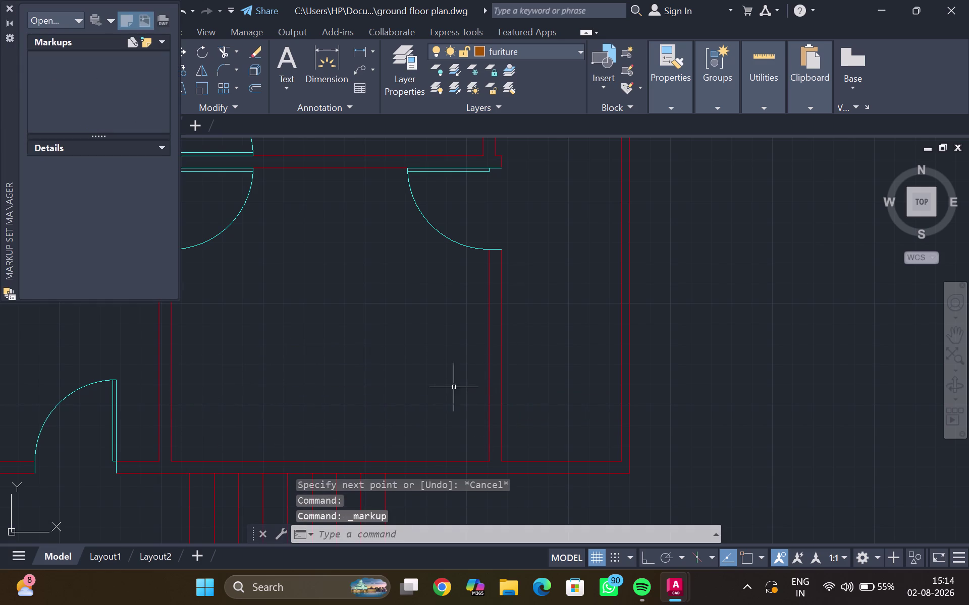
key(Escape)
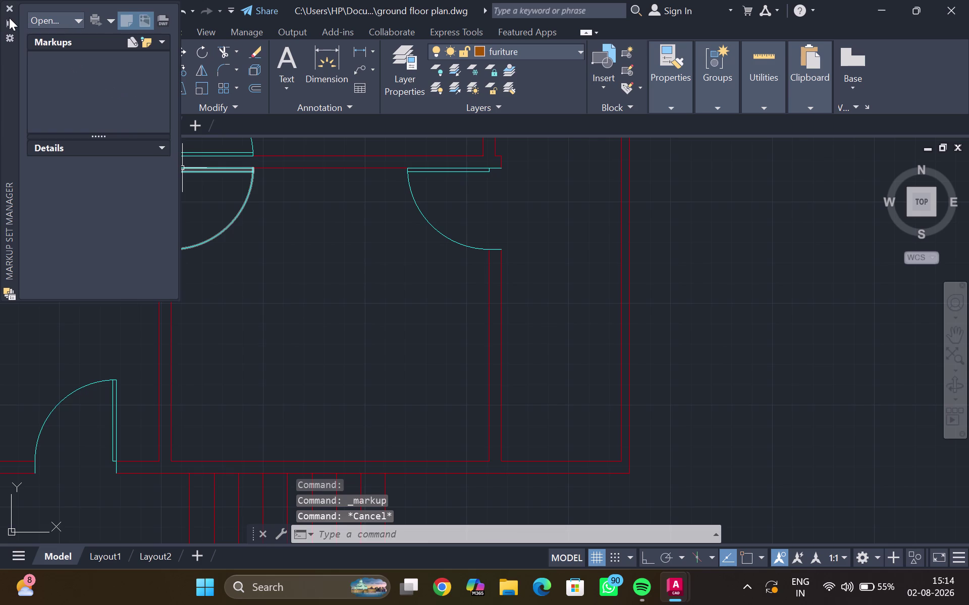
click(10, 8)
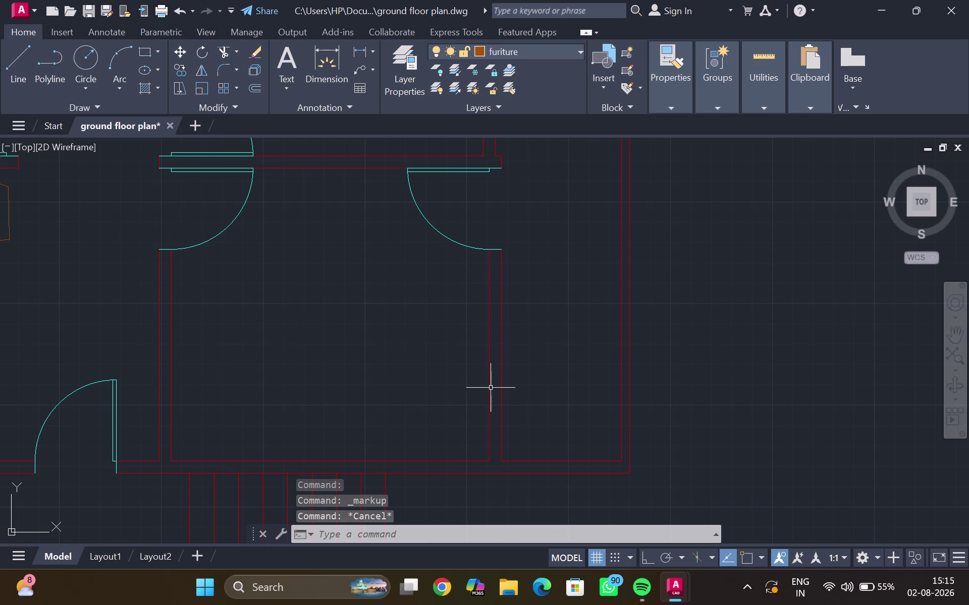
Offset the room's bottom and right wall lines 3' inward.
click(488, 390)
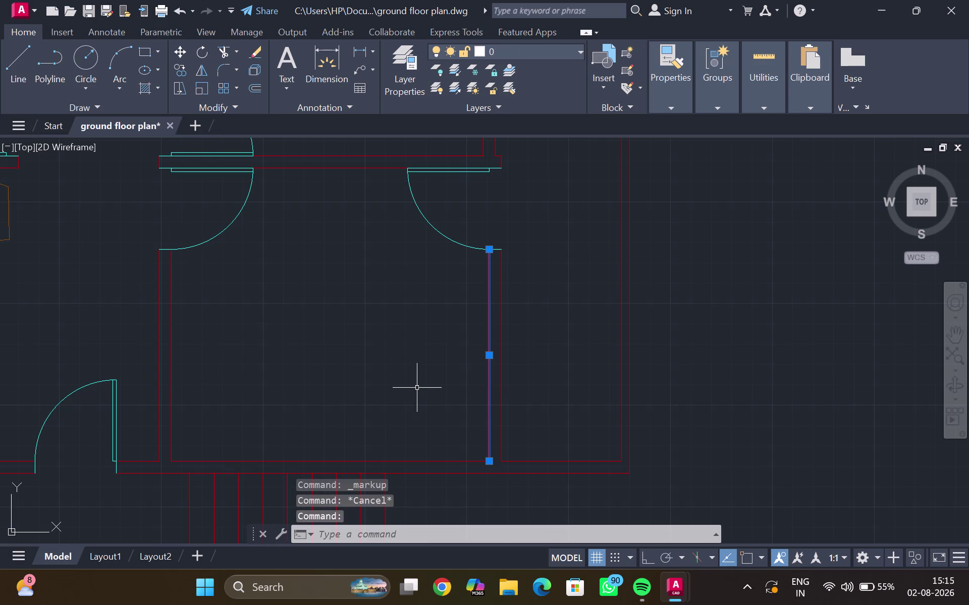
key(o)
key(Return)
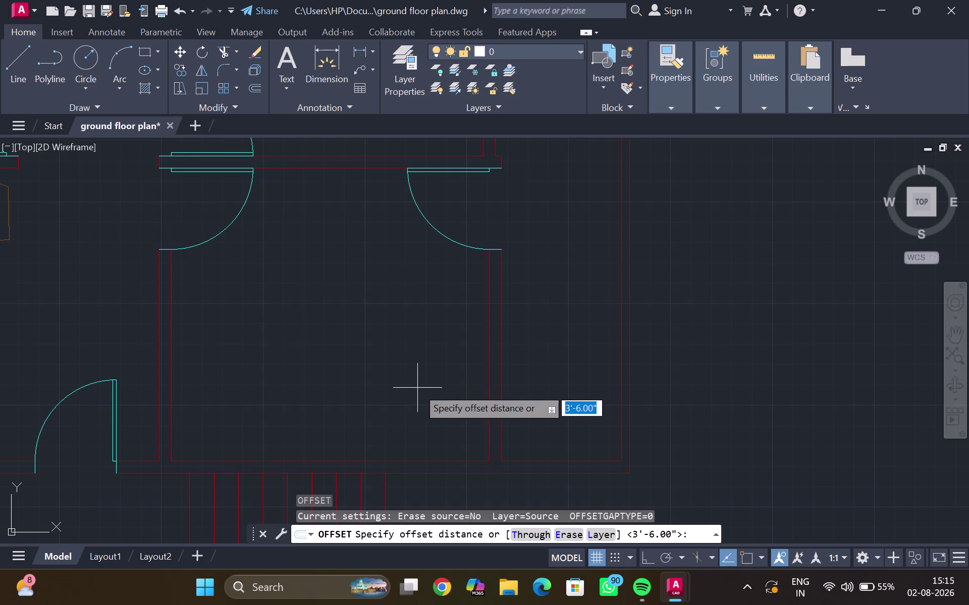
key(2)
key(BackSpace)
text(3')
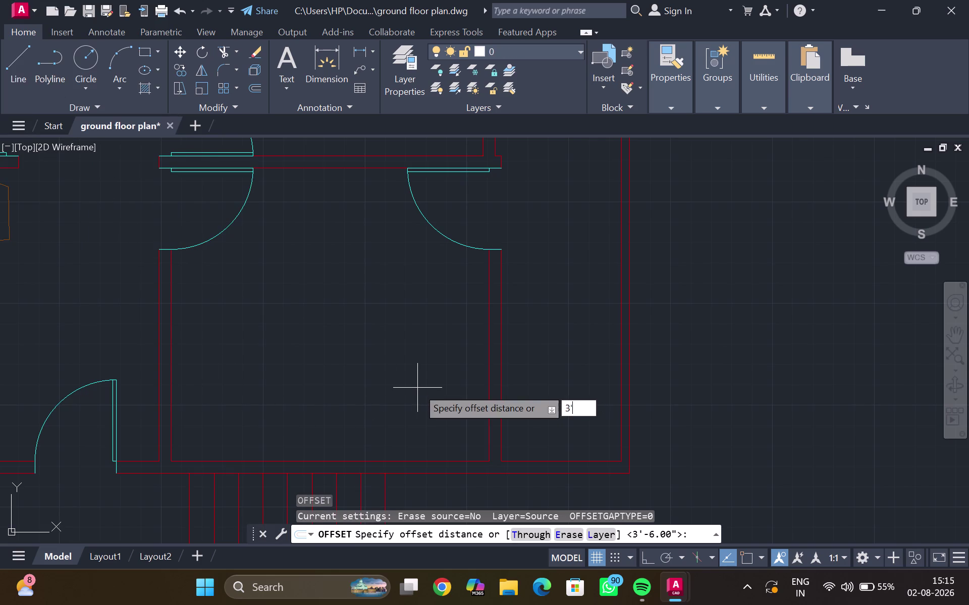
key(Return)
click(417, 388)
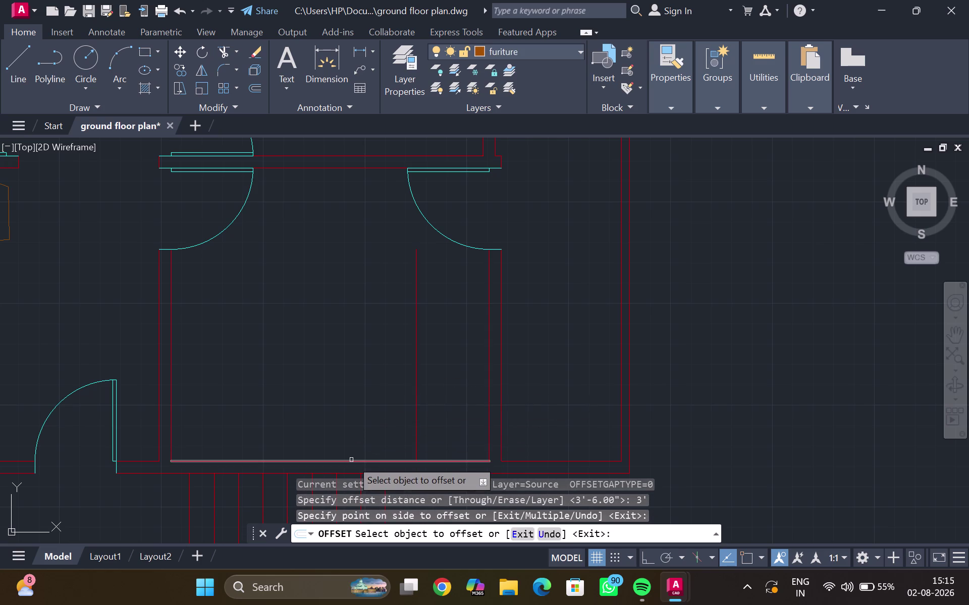
click(351, 461)
click(354, 420)
key(Escape)
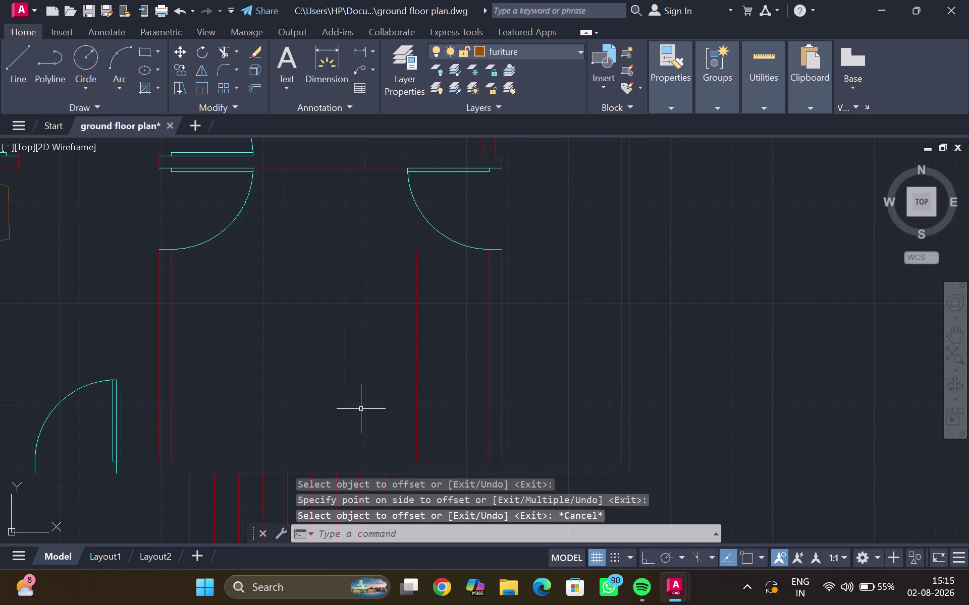
Fence-trim the overlapping offset line ends into a clean corner, then zoom out.
text(tr)
key(Return)
drag(456, 376, 422, 409)
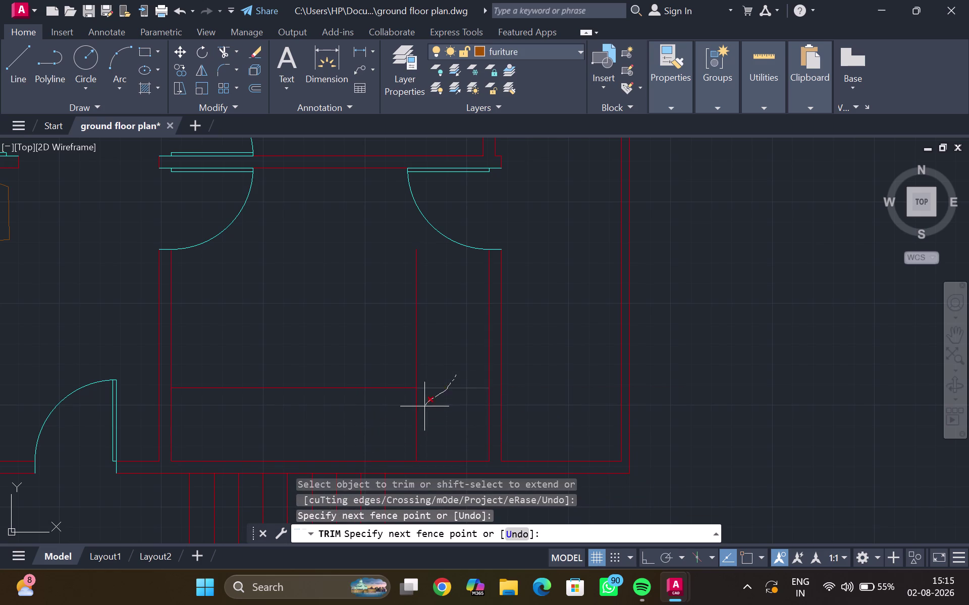
drag(422, 408, 406, 419)
middle_drag(348, 369, 339, 387)
key(Escape)
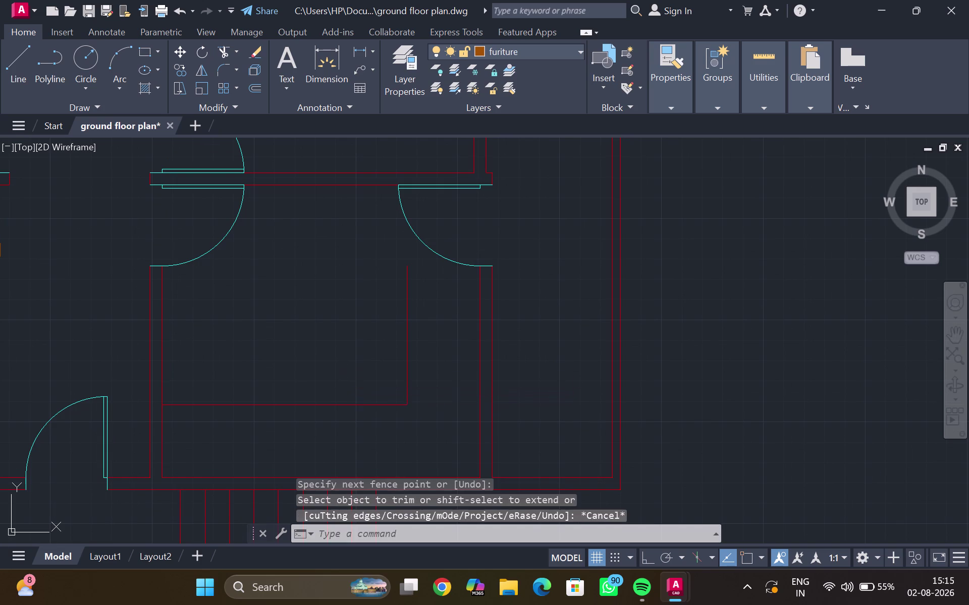
scroll(down, 3)
scroll(down, 3)
scroll(down, 3)
middle_drag(549, 329, 493, 338)
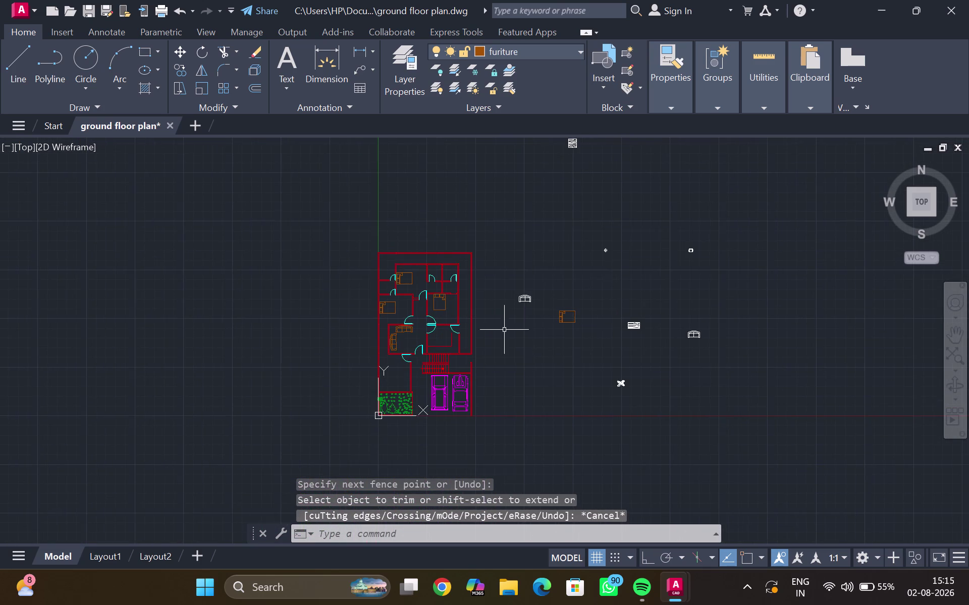
scroll(up, 3)
scroll(down, 3)
middle_drag(529, 304, 597, 232)
scroll(down, 3)
middle_drag(532, 299, 531, 320)
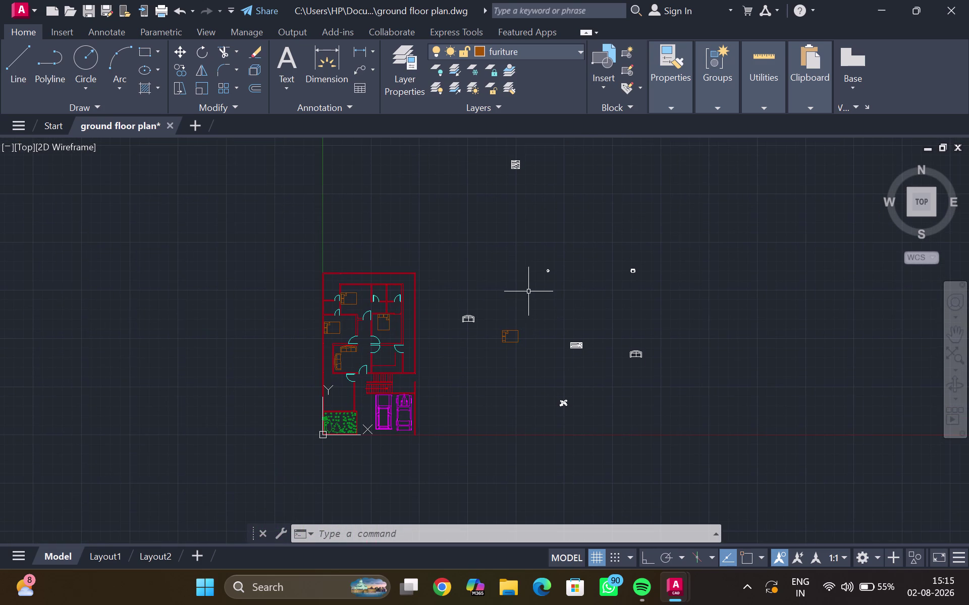
Put the loose block above the plan on the furiture layer.
click(517, 167)
click(582, 52)
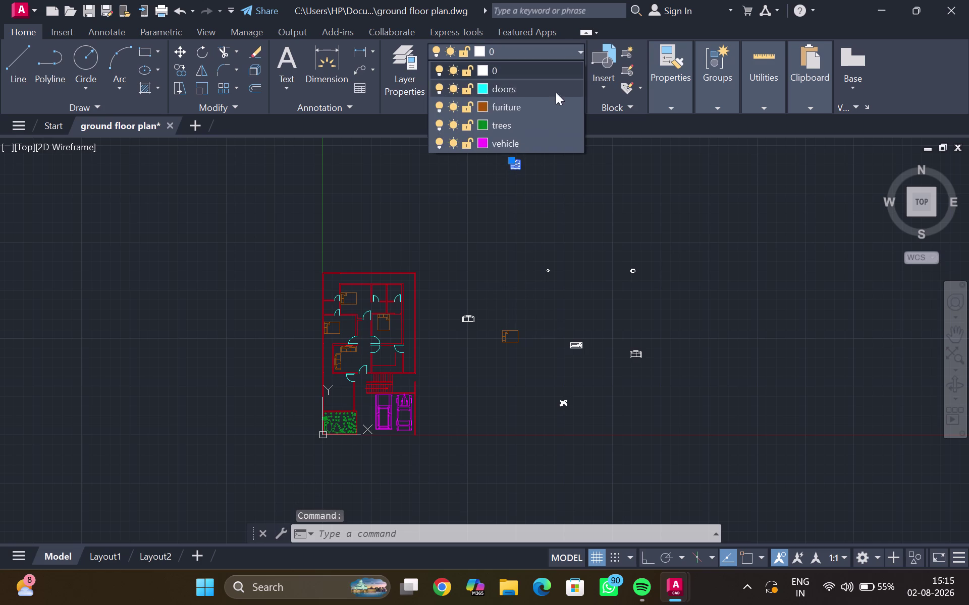
click(515, 104)
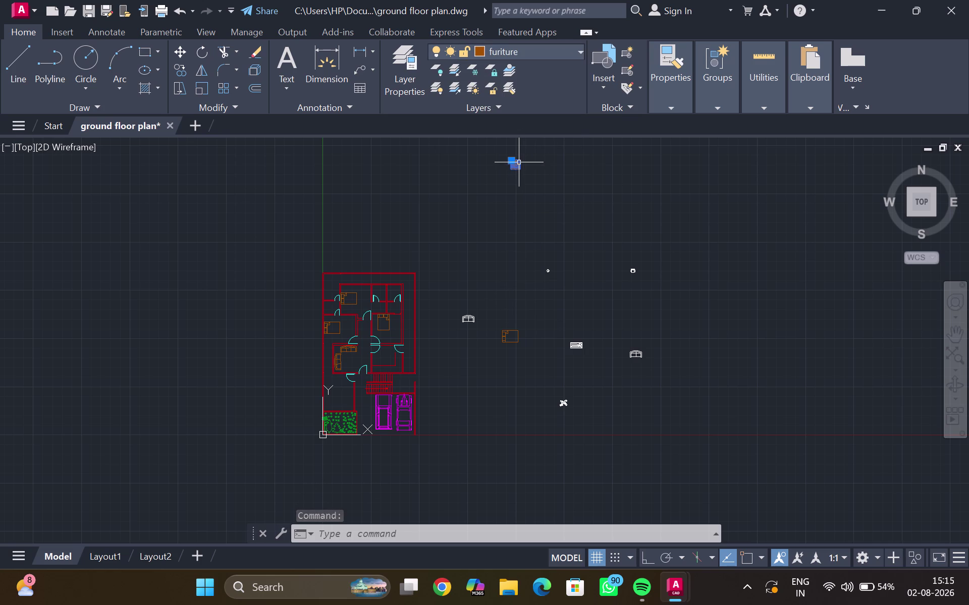
scroll(up, 3)
Grab the block's grip, then cancel the stretch with Esc.
click(501, 158)
middle_drag(243, 371, 288, 316)
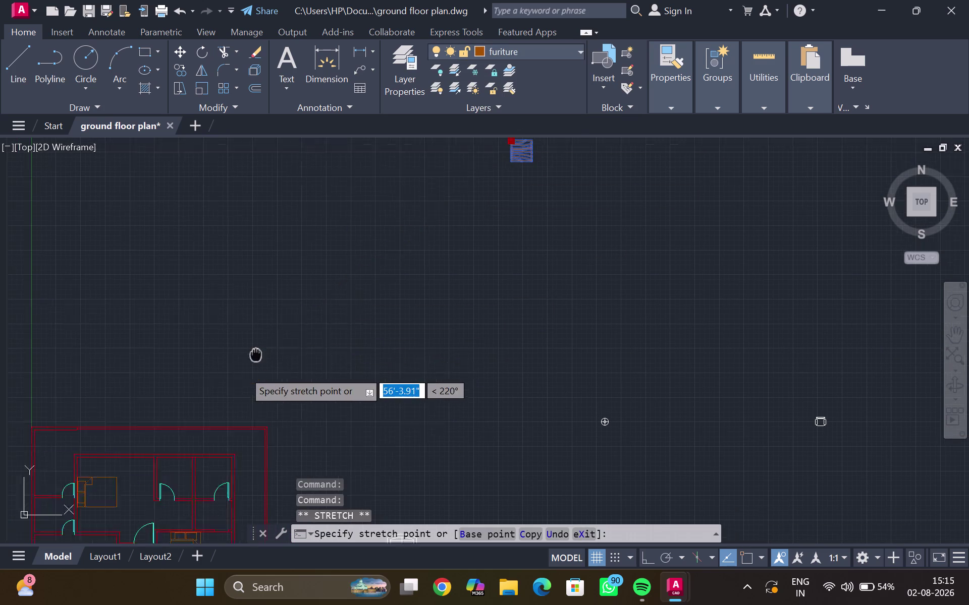
middle_drag(287, 316, 491, 140)
scroll(down, 3)
middle_drag(327, 438, 321, 348)
scroll(up, 3)
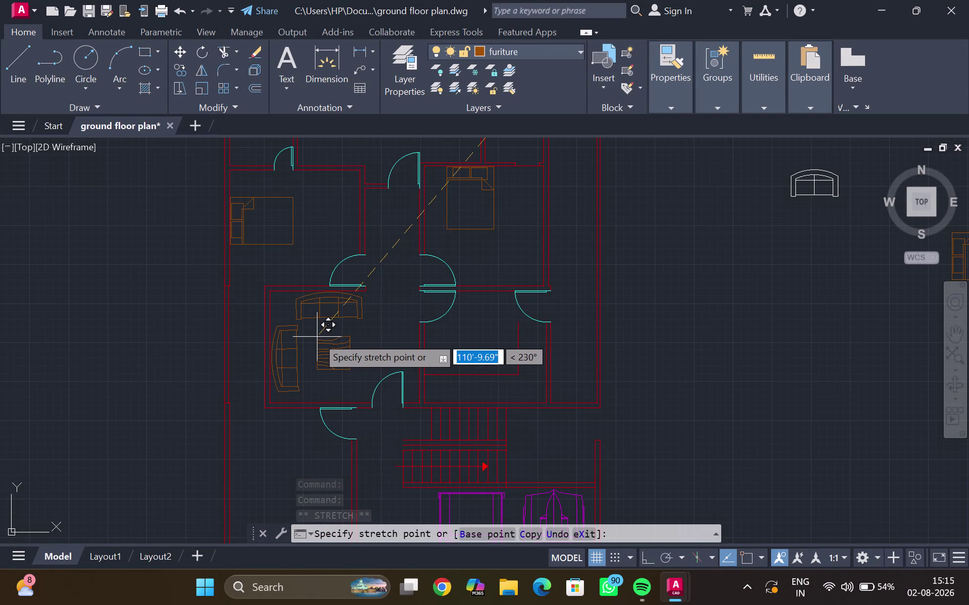
click(316, 336)
scroll(down, 3)
key(Escape)
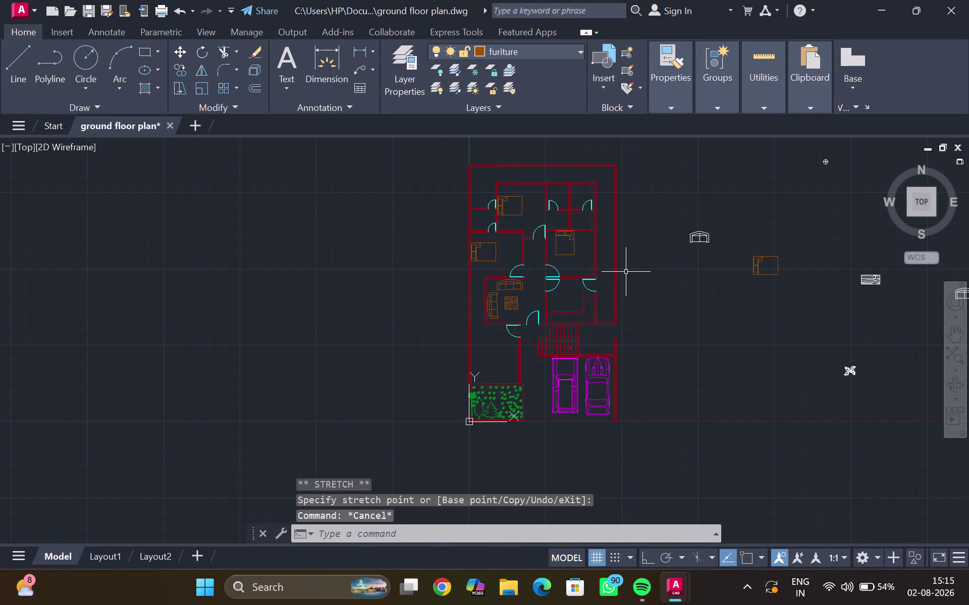
Open DesignCenter with Ctrl+2 to show the Home - Space Planner blocks.
middle_drag(625, 272, 498, 292)
scroll(up, 3)
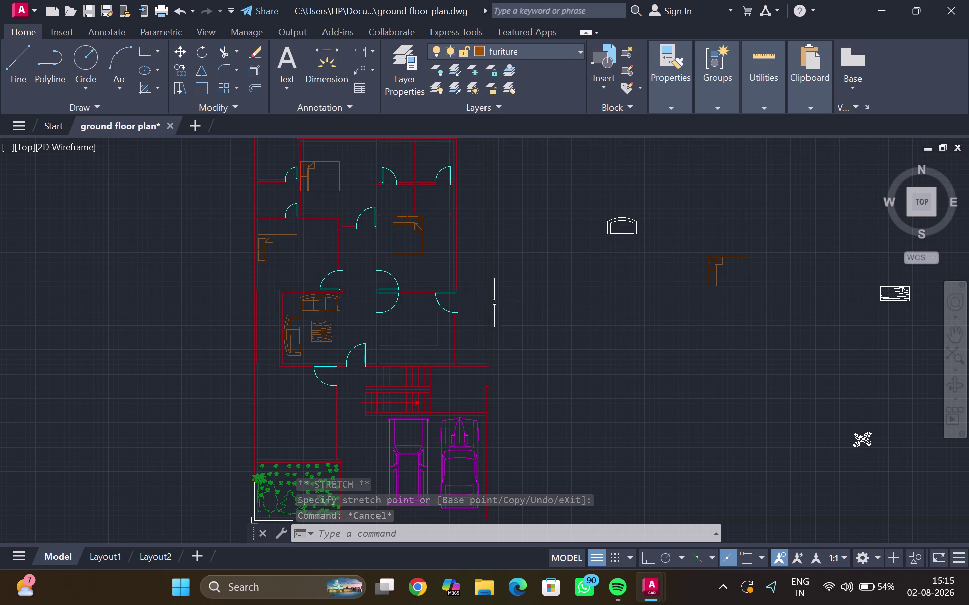
scroll(down, 3)
middle_drag(738, 324, 472, 385)
scroll(up, 3)
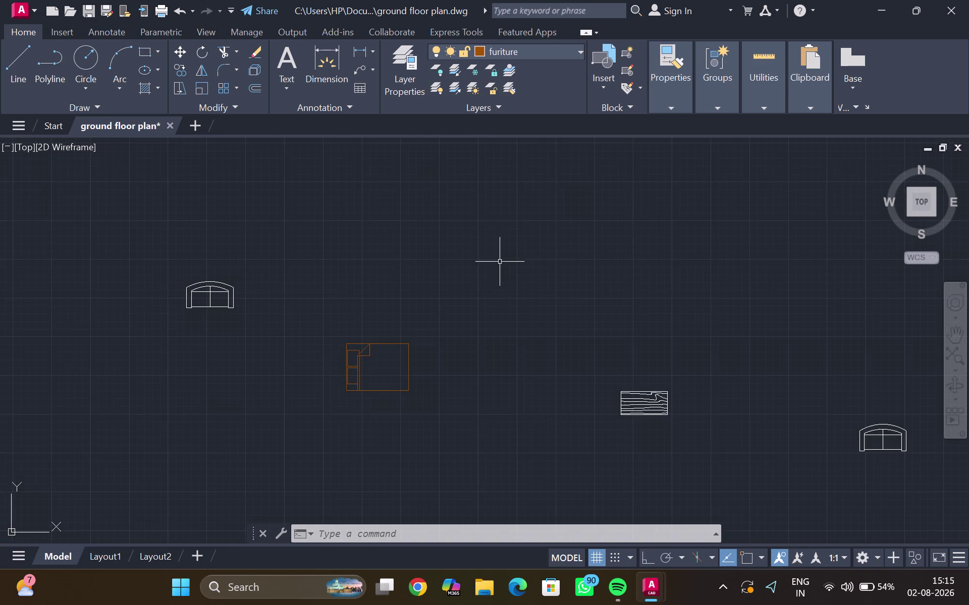
middle_drag(507, 222, 490, 293)
scroll(down, 3)
middle_drag(458, 310, 520, 252)
scroll(up, 3)
middle_drag(410, 305, 411, 305)
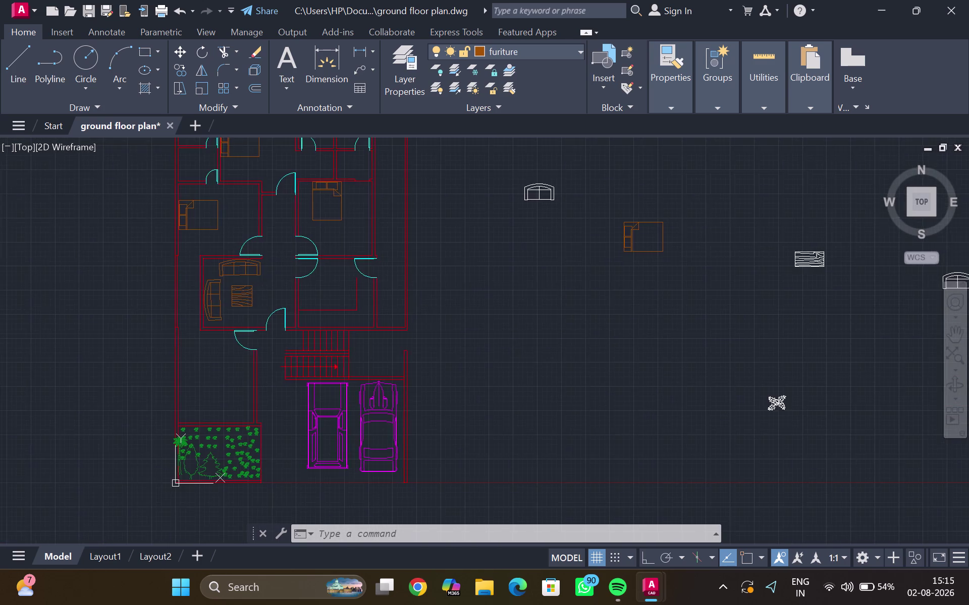
middle_drag(410, 304, 475, 263)
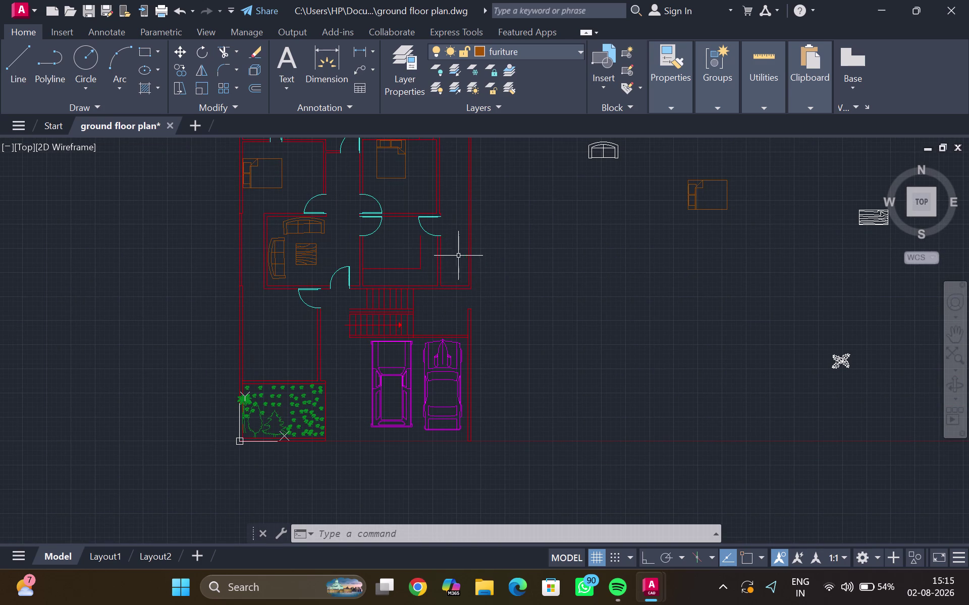
key(ctrl+2)
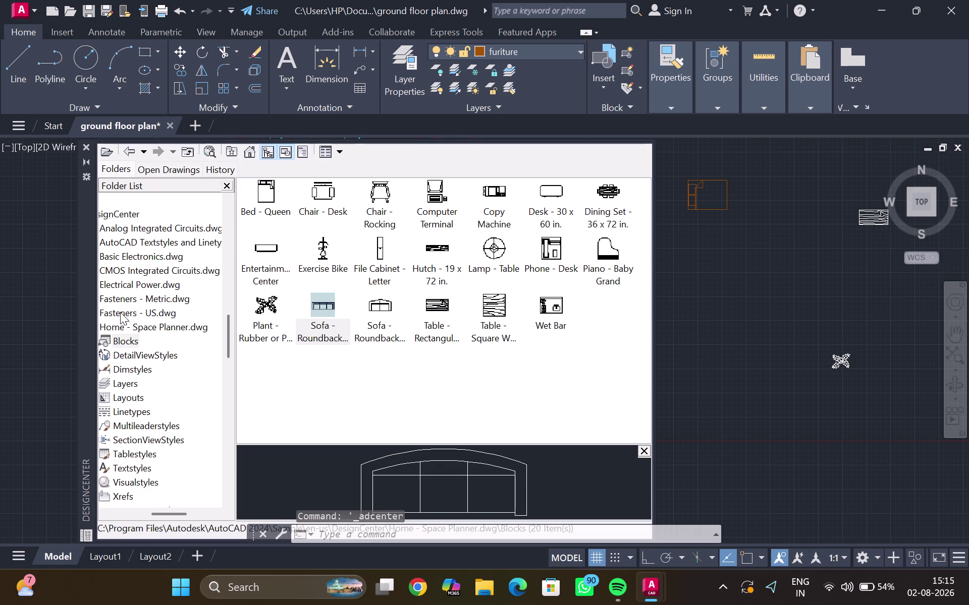
Widen the DesignCenter folder list and block thumbnail panes.
scroll(down, 3)
scroll(up, 3)
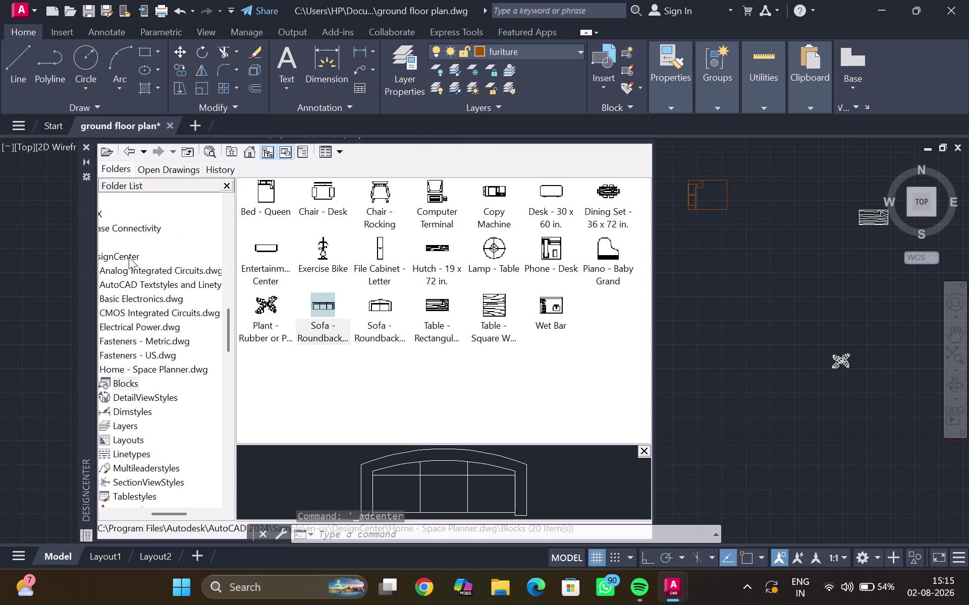
scroll(down, 3)
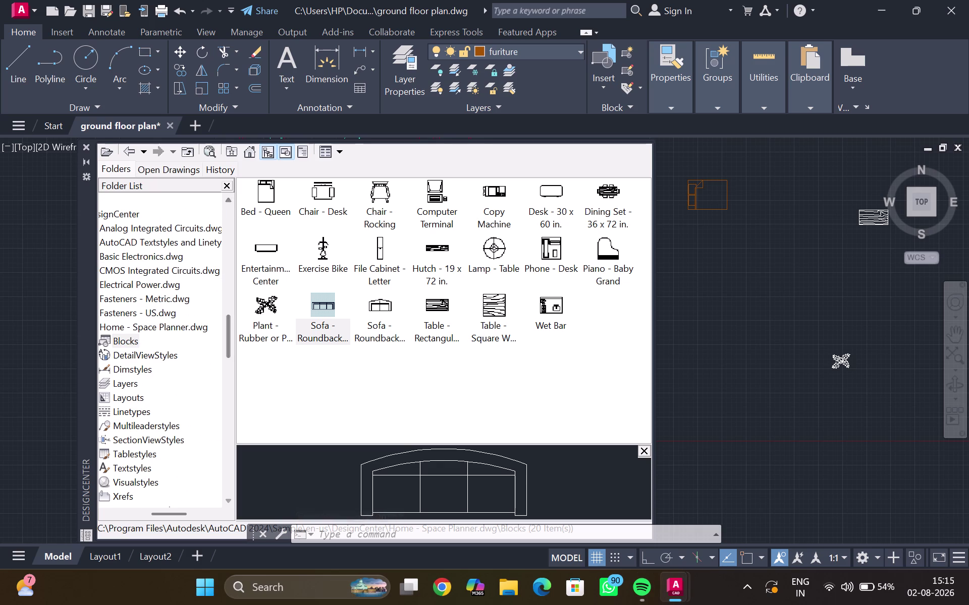
drag(236, 214, 306, 210)
scroll(down, 3)
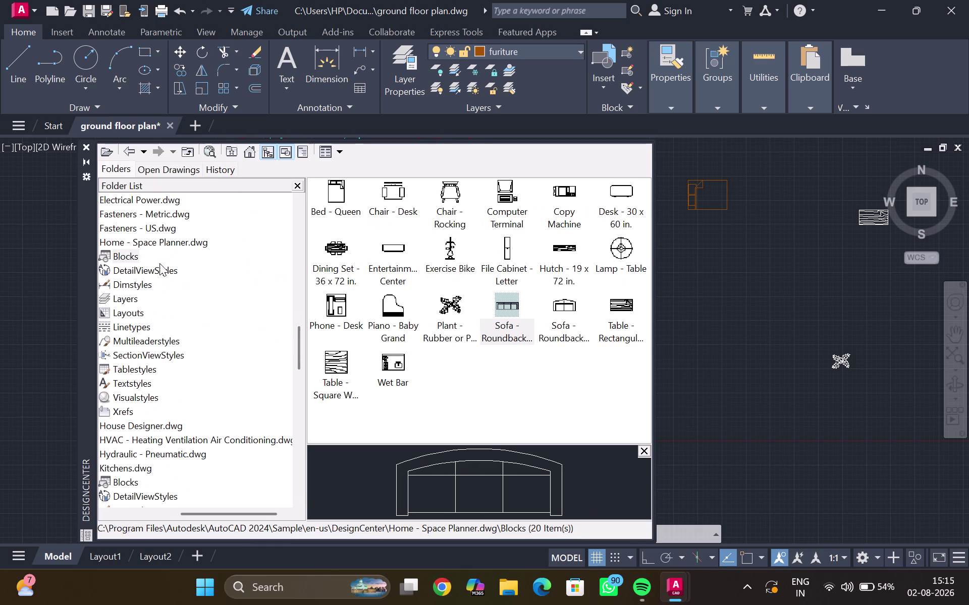
middle_drag(159, 264, 210, 258)
scroll(down, 3)
scroll(up, 3)
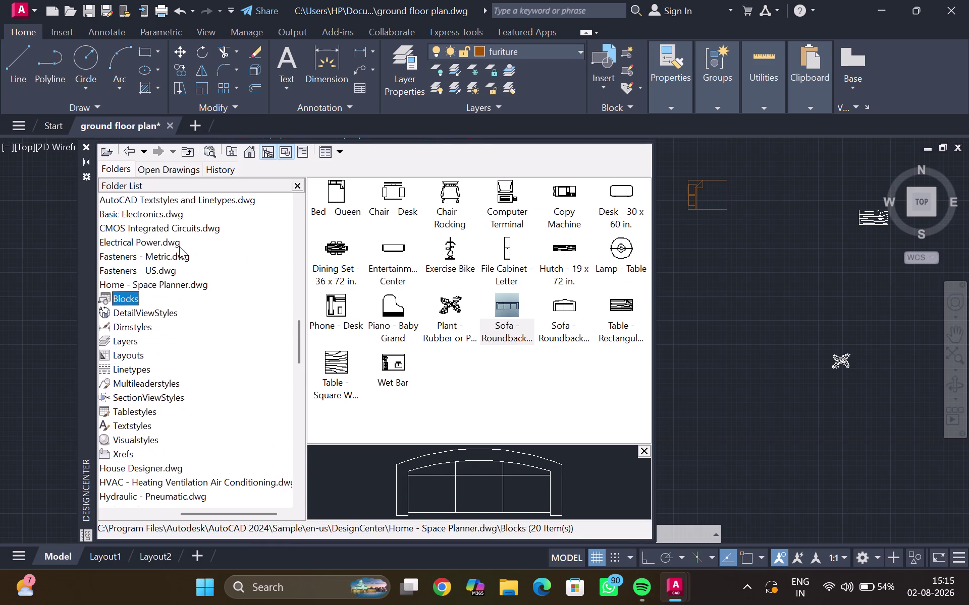
scroll(up, 3)
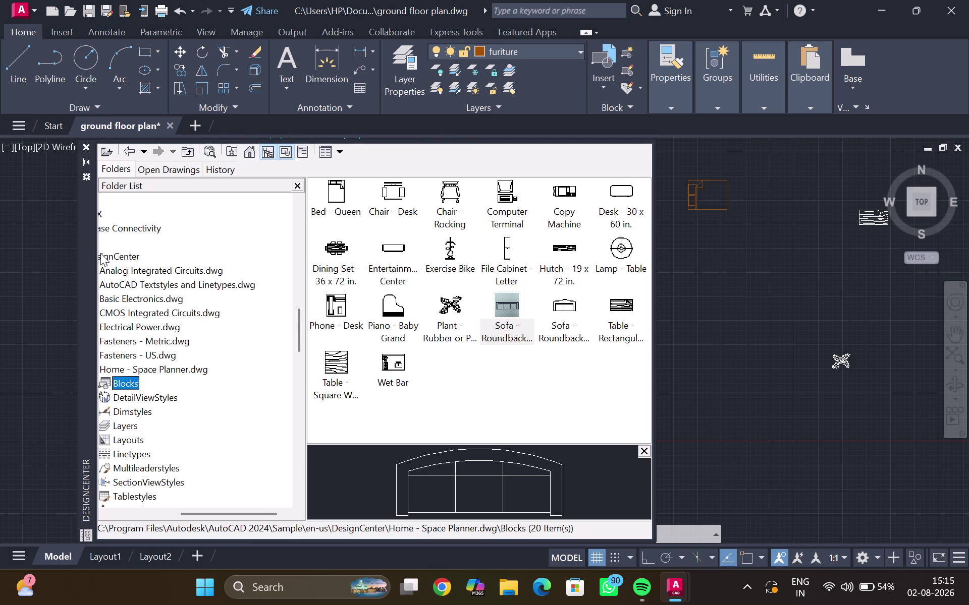
drag(297, 318, 383, 296)
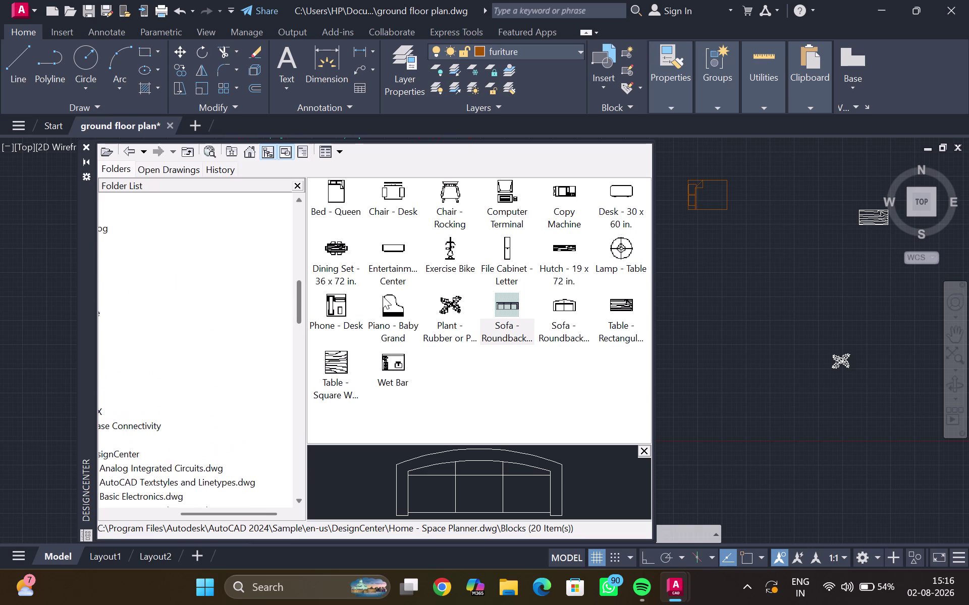
drag(382, 296, 302, 228)
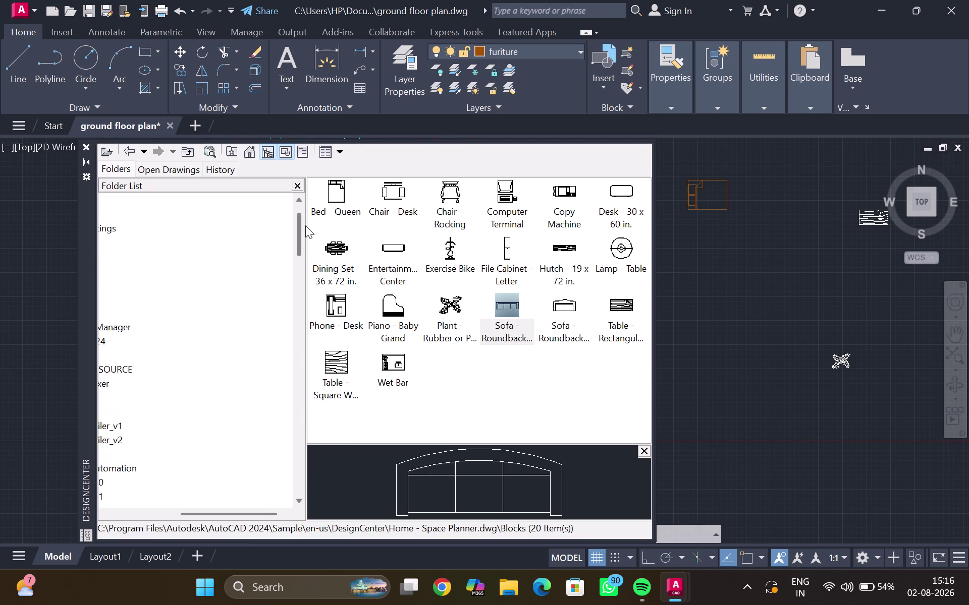
drag(302, 228, 307, 222)
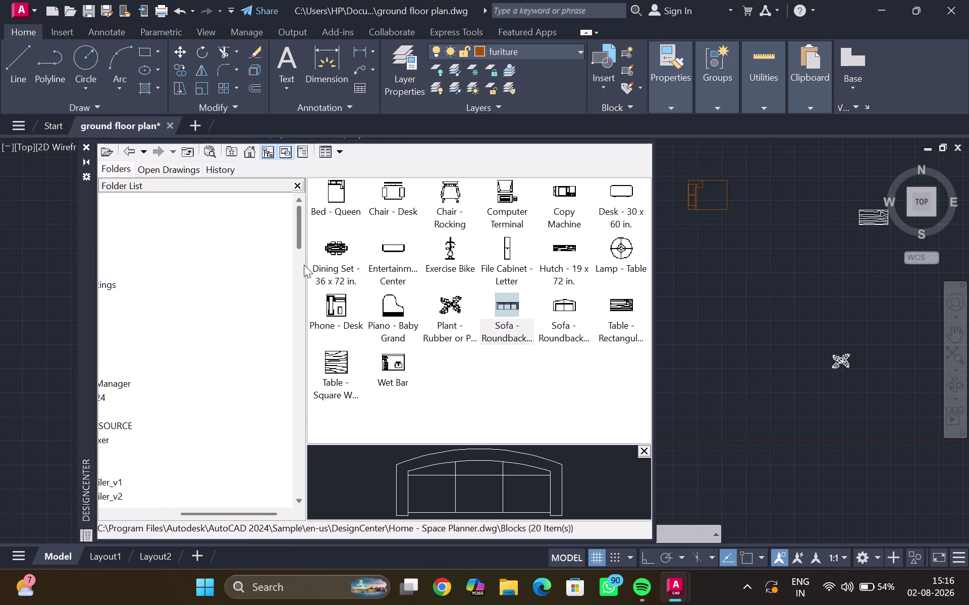
drag(305, 265, 527, 249)
drag(528, 249, 529, 249)
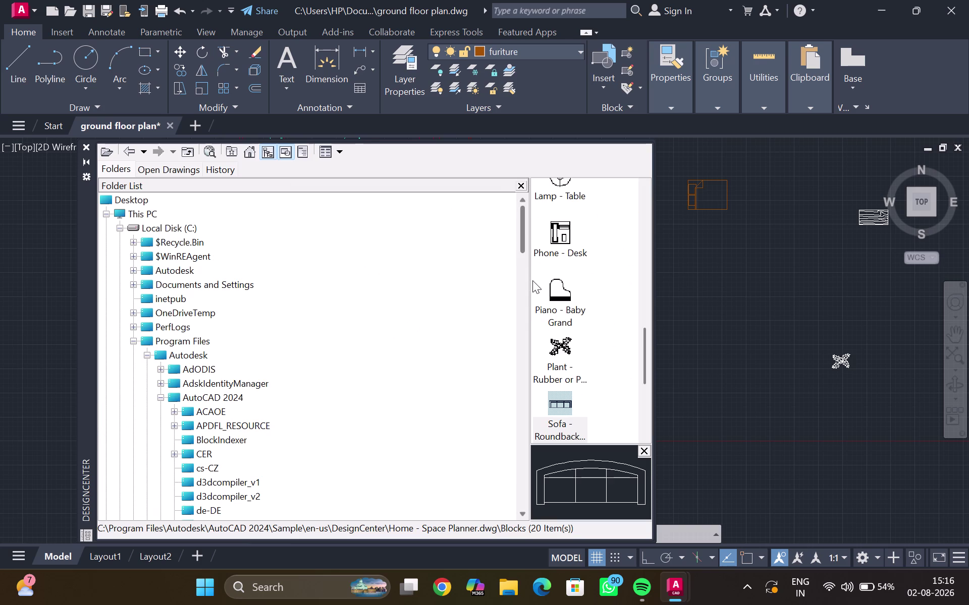
drag(529, 285, 365, 289)
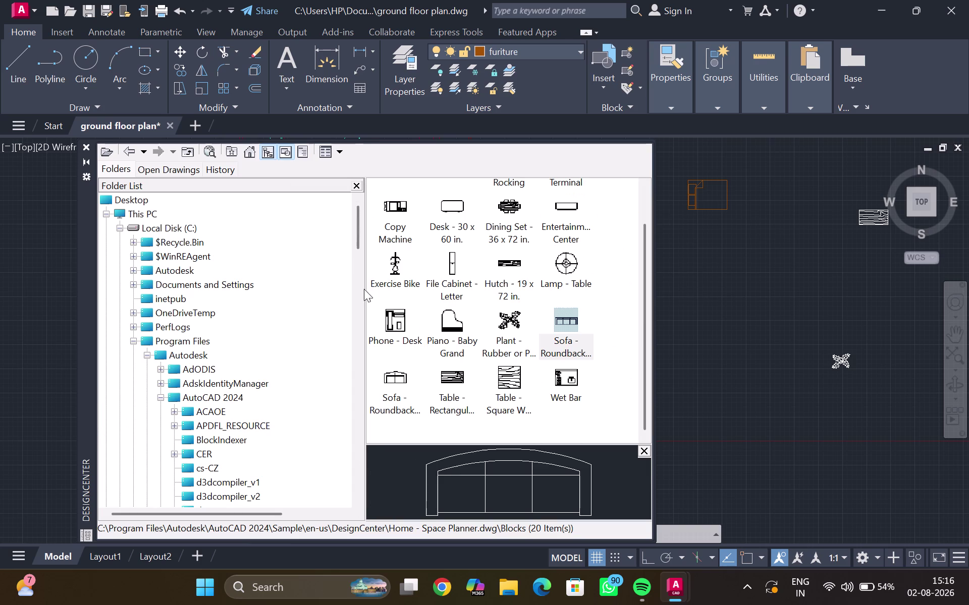
Scroll the Folder List to Kitchens.dwg and display its 21 blocks.
scroll(down, 3)
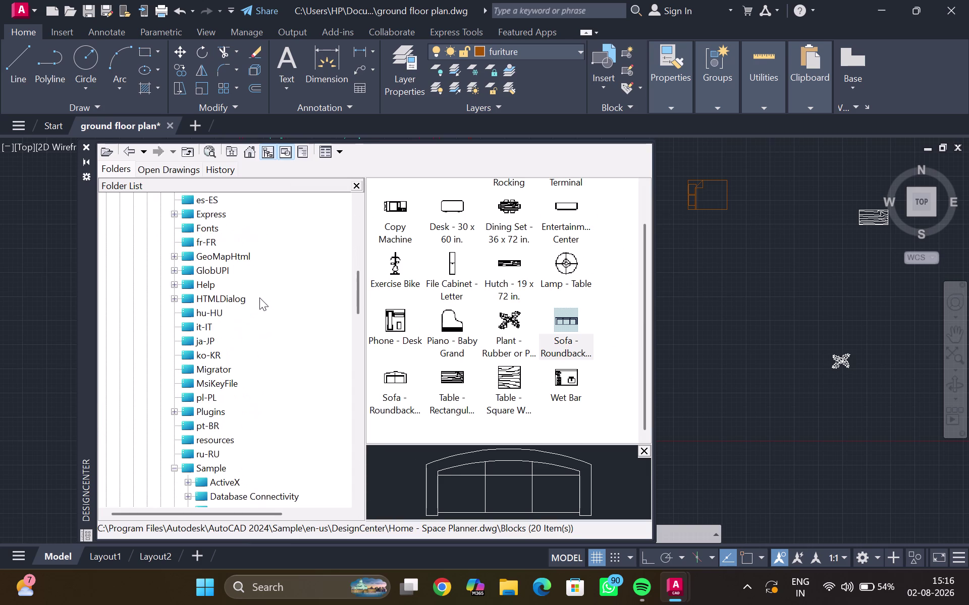
scroll(down, 3)
scroll(down, 3)
scroll(down, 3)
scroll(down, 3)
scroll(down, 3)
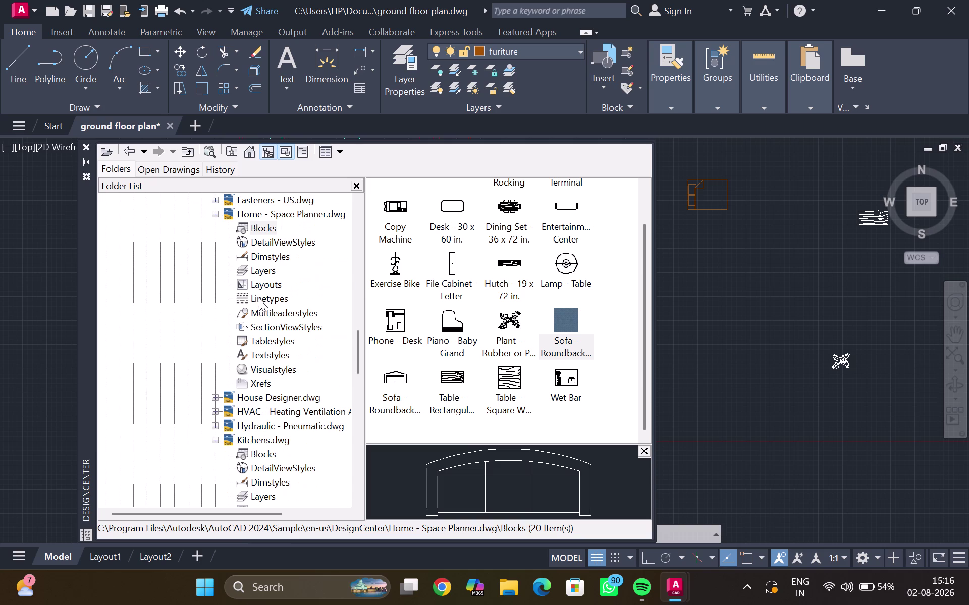
scroll(down, 3)
scroll(up, 3)
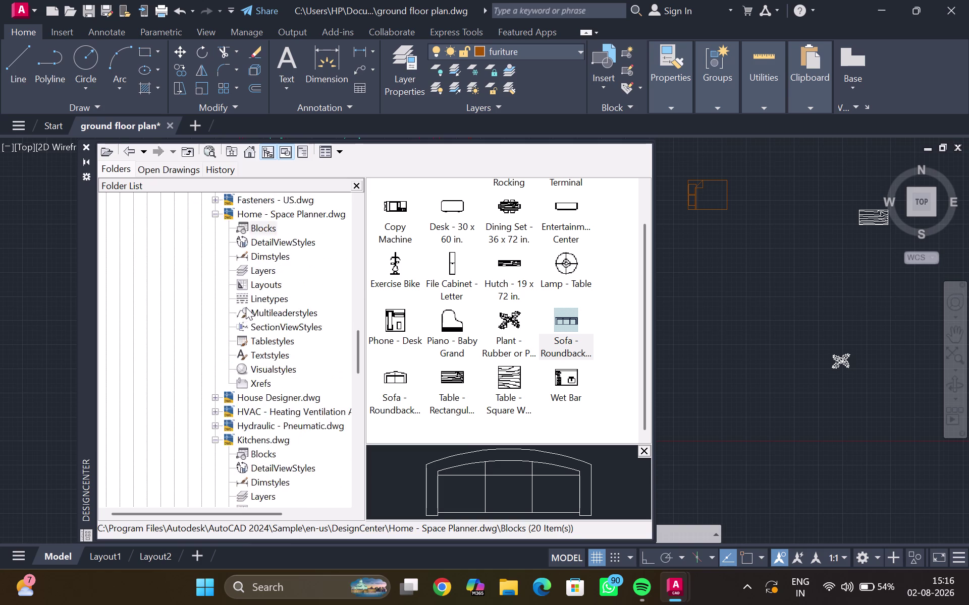
scroll(up, 3)
scroll(down, 3)
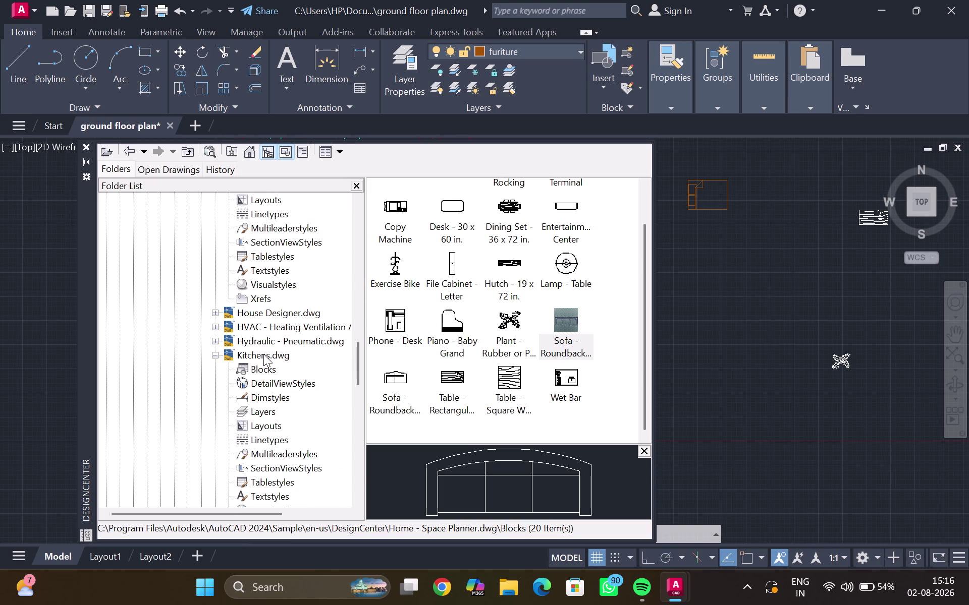
double_click(262, 368)
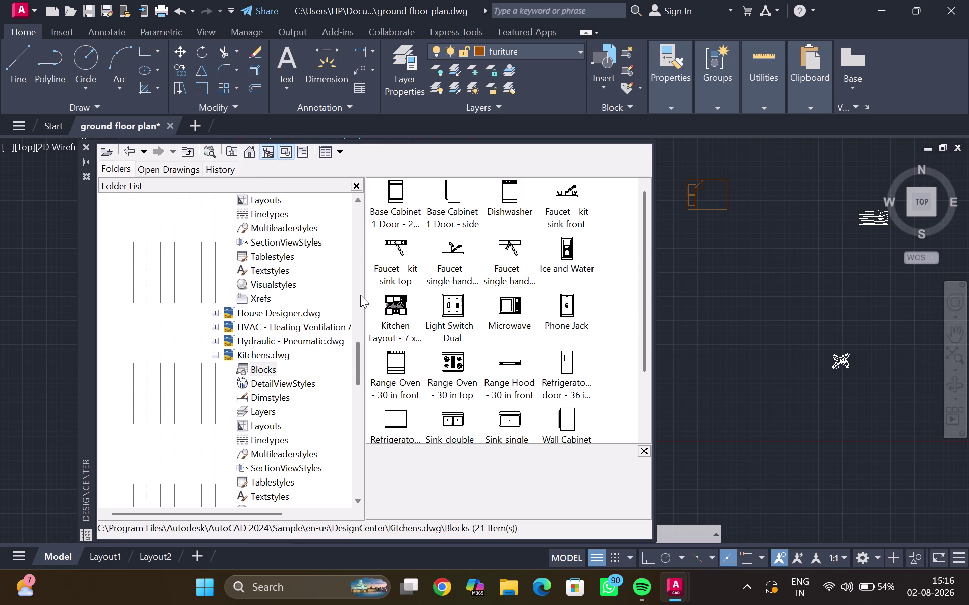
Resize the DesignCenter panes to widen the kitchen block thumbnails.
click(363, 300)
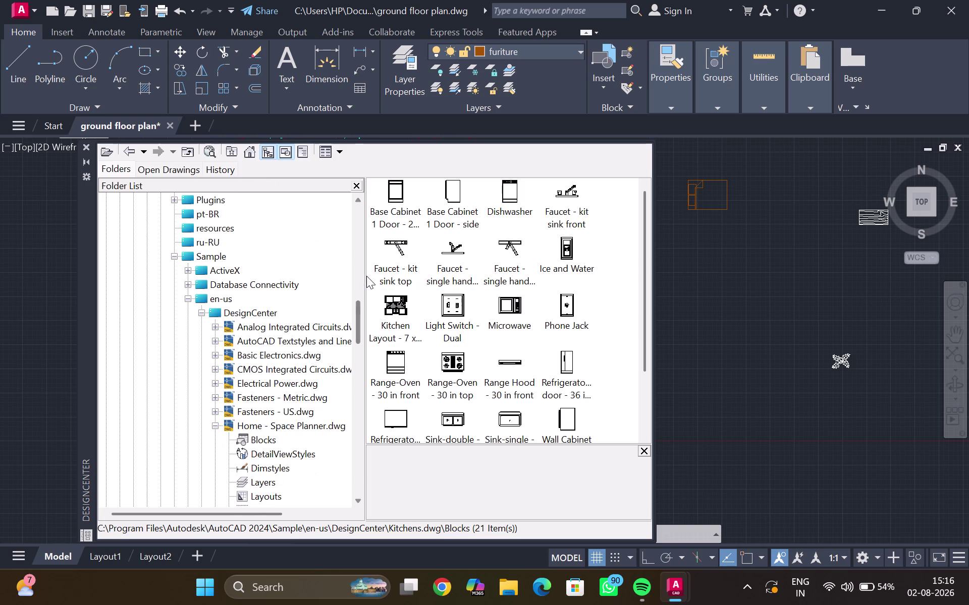
drag(367, 275, 340, 286)
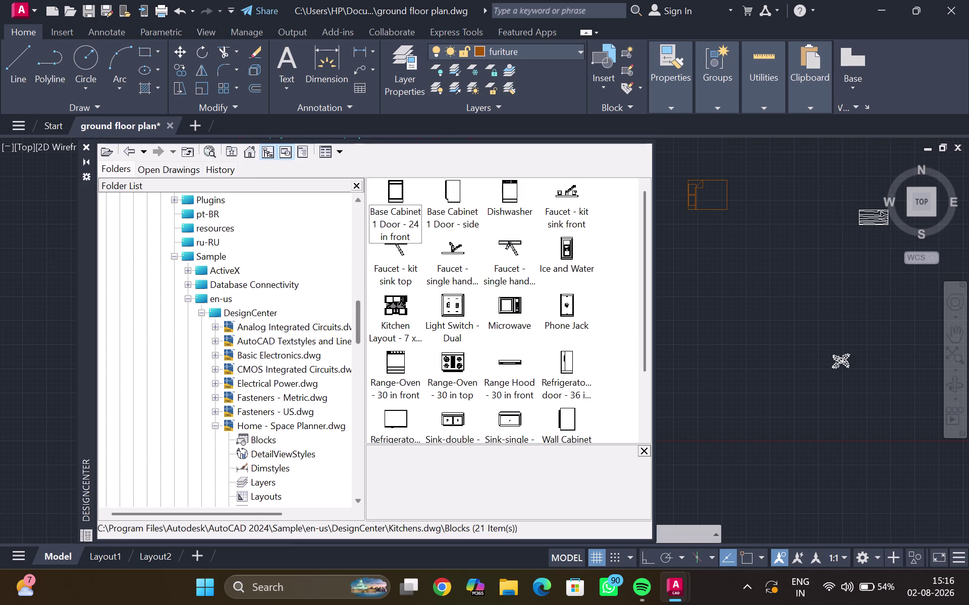
drag(364, 375, 326, 380)
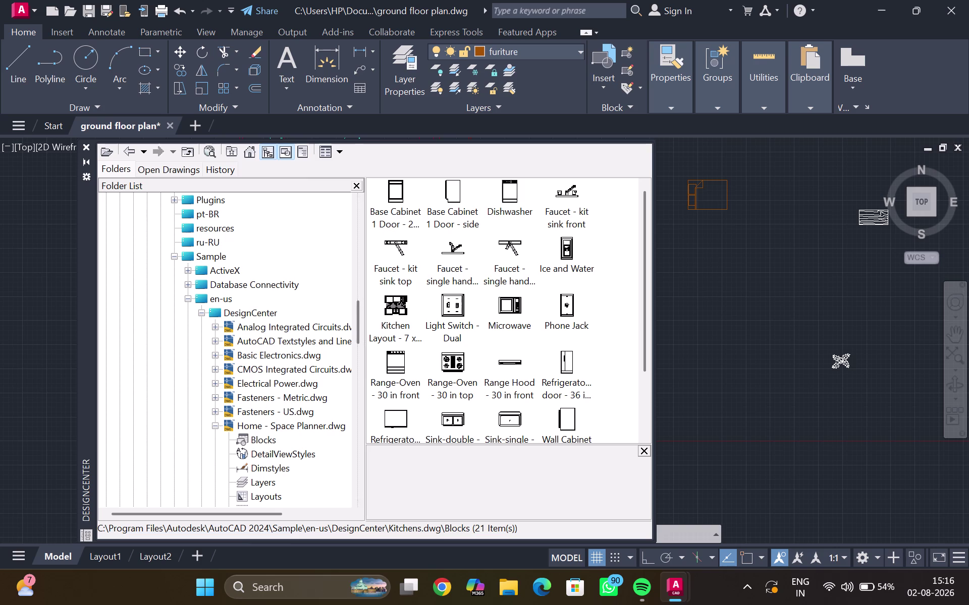
drag(326, 381, 268, 377)
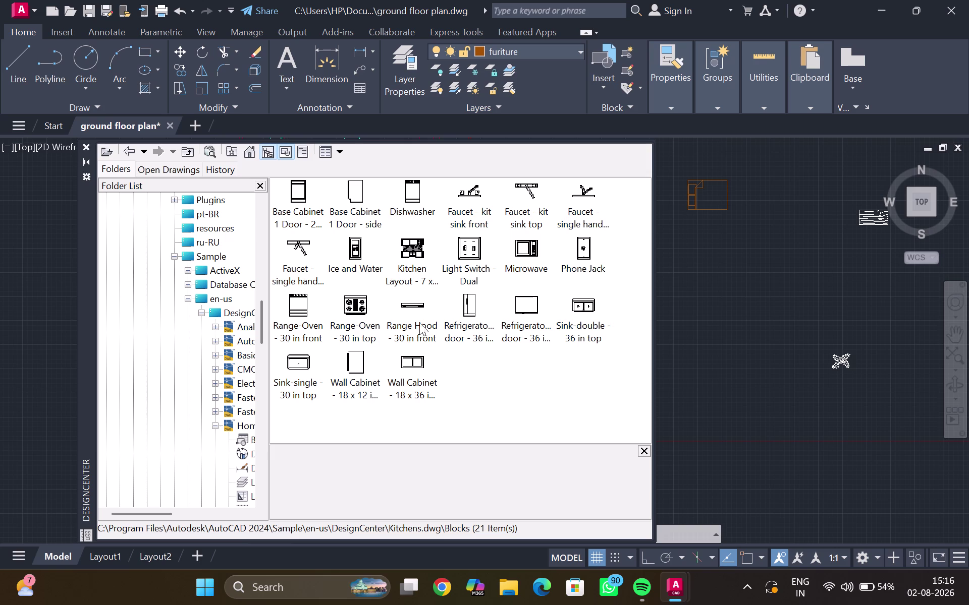
Drag Sink-double and Range-Oven 30 in top into the drawing, then close DesignCenter.
drag(582, 309, 698, 298)
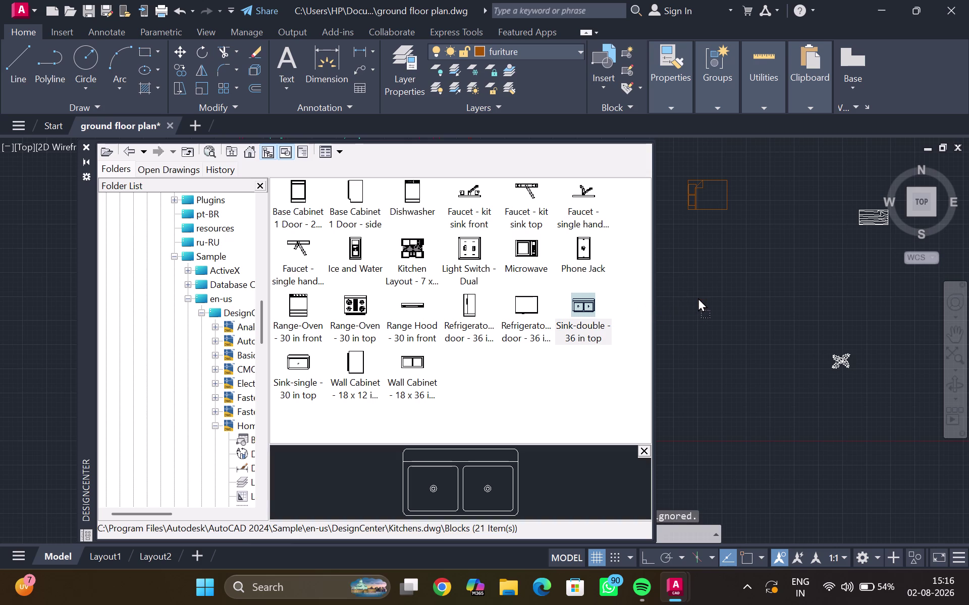
drag(698, 298, 699, 295)
drag(343, 302, 696, 254)
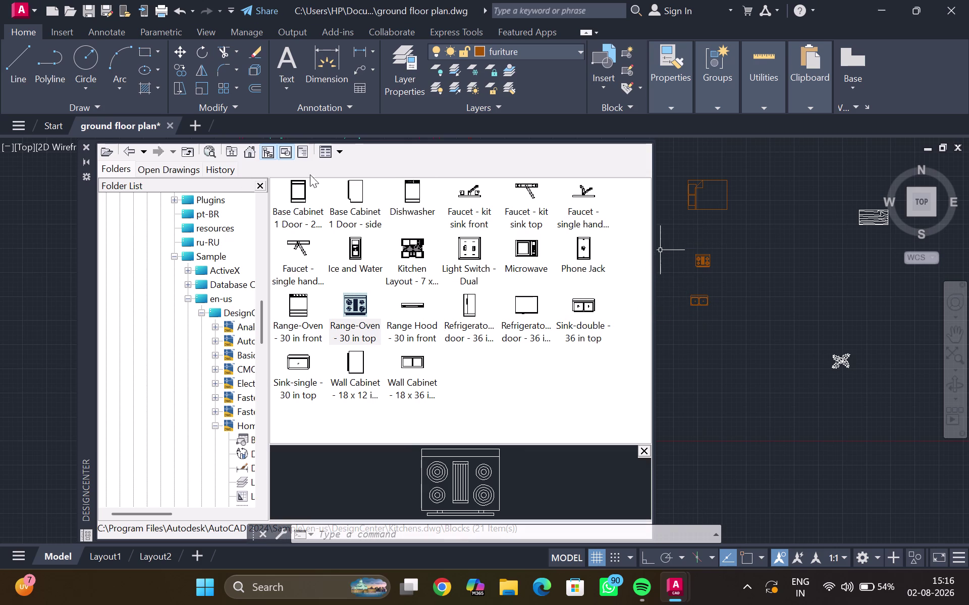
click(85, 147)
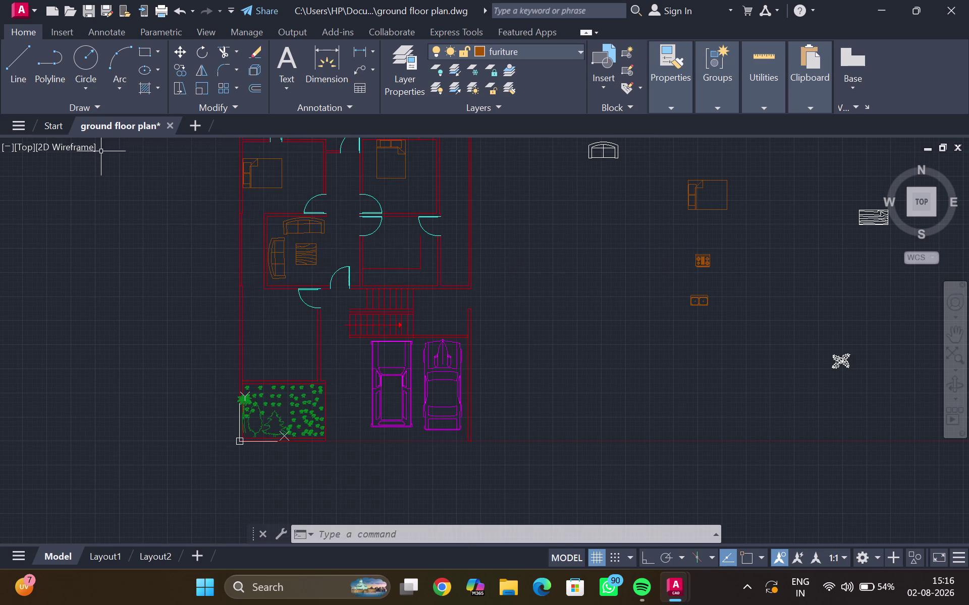
Turn Ortho on and start rotating the double sink, then cancel the unfinished rotation.
scroll(down, 3)
middle_drag(563, 283, 313, 282)
scroll(up, 3)
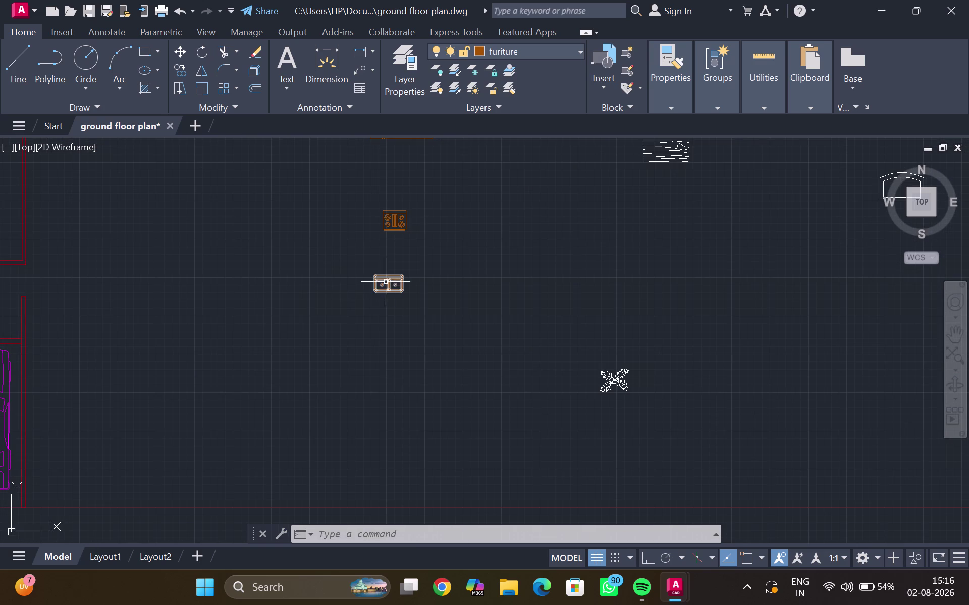
click(392, 281)
text(ro)
key(Return)
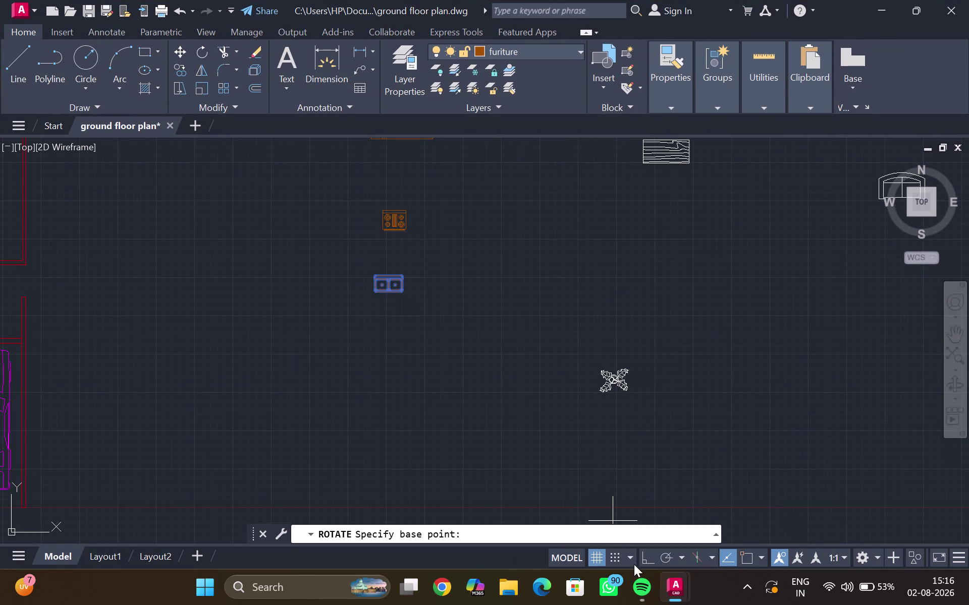
click(642, 558)
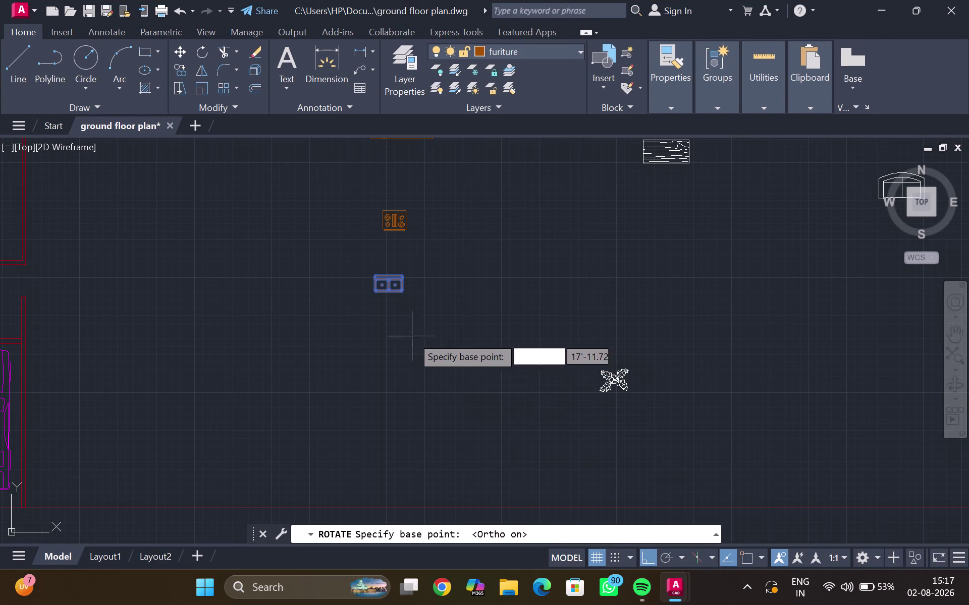
middle_click(392, 286)
middle_drag(384, 317, 389, 332)
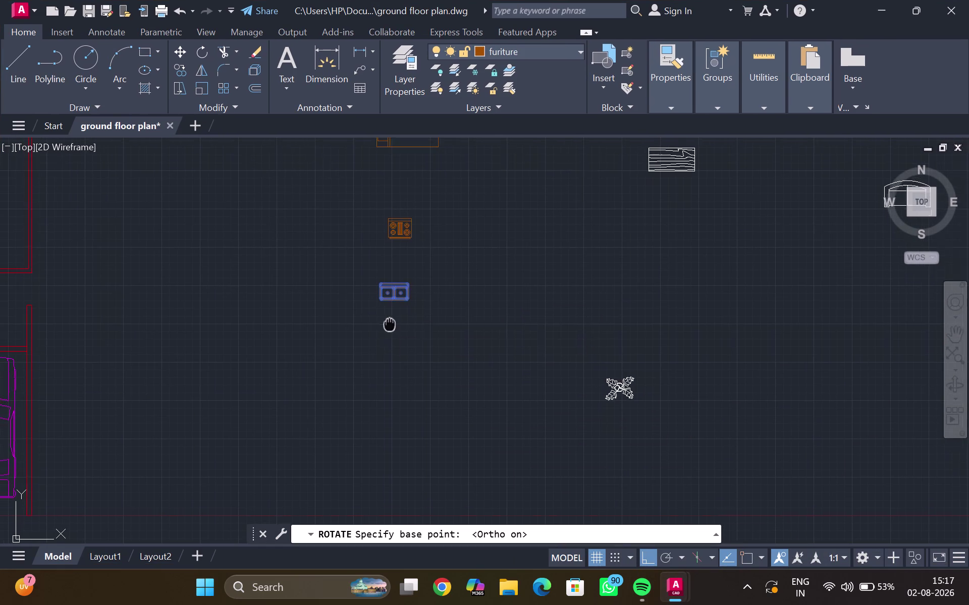
middle_drag(390, 331, 390, 333)
scroll(up, 3)
key(r)
key(o)
key(Return)
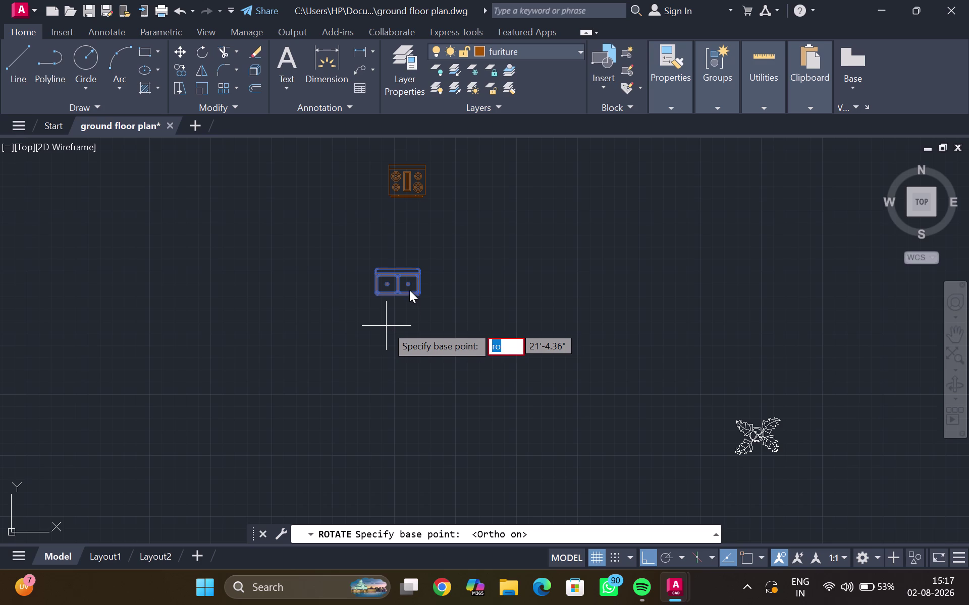
key(Escape)
key(Escape)
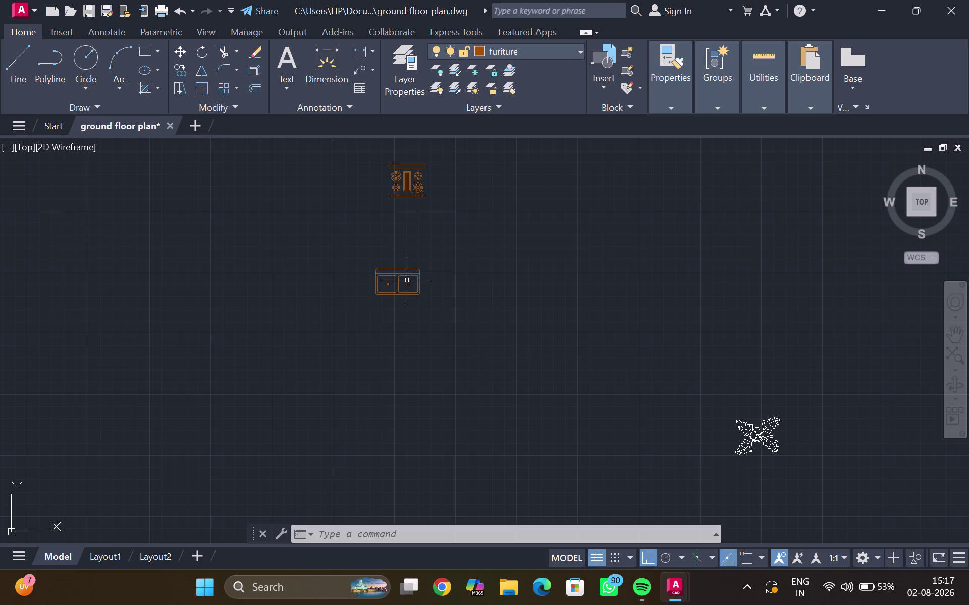
Rotate the double sink 90° upright about its centre.
click(406, 280)
click(395, 287)
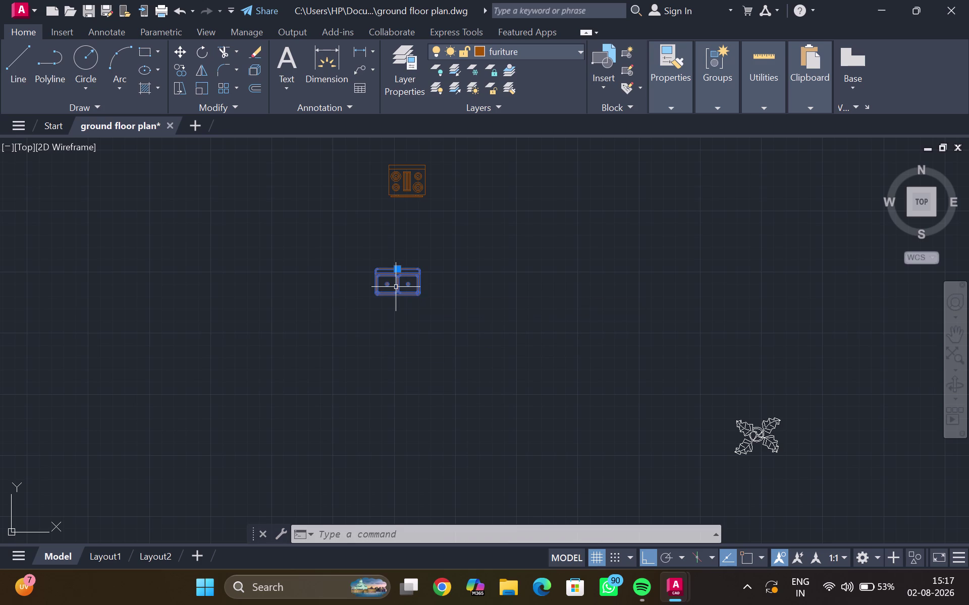
key(r)
key(o)
key(Return)
click(399, 283)
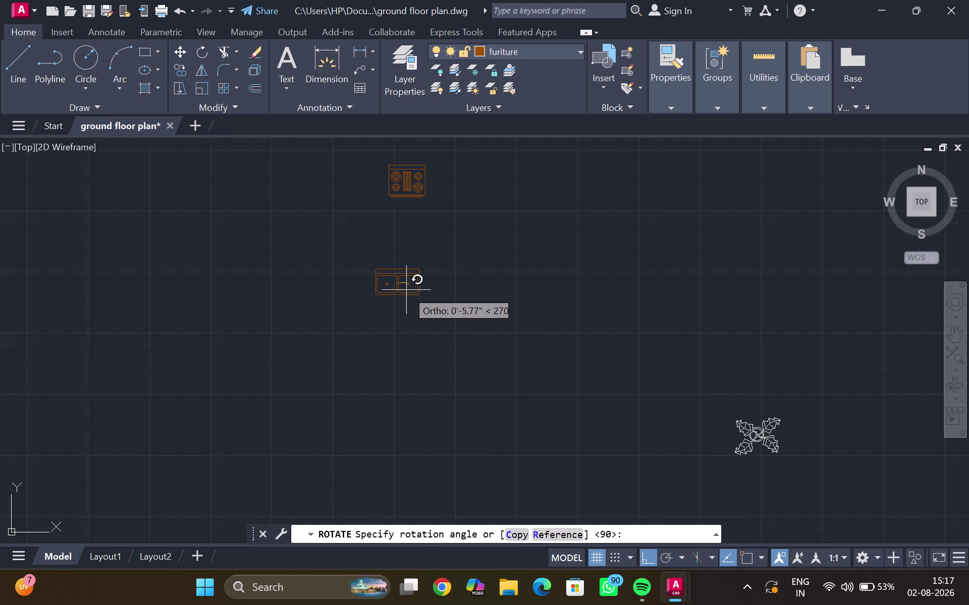
click(398, 307)
key(Escape)
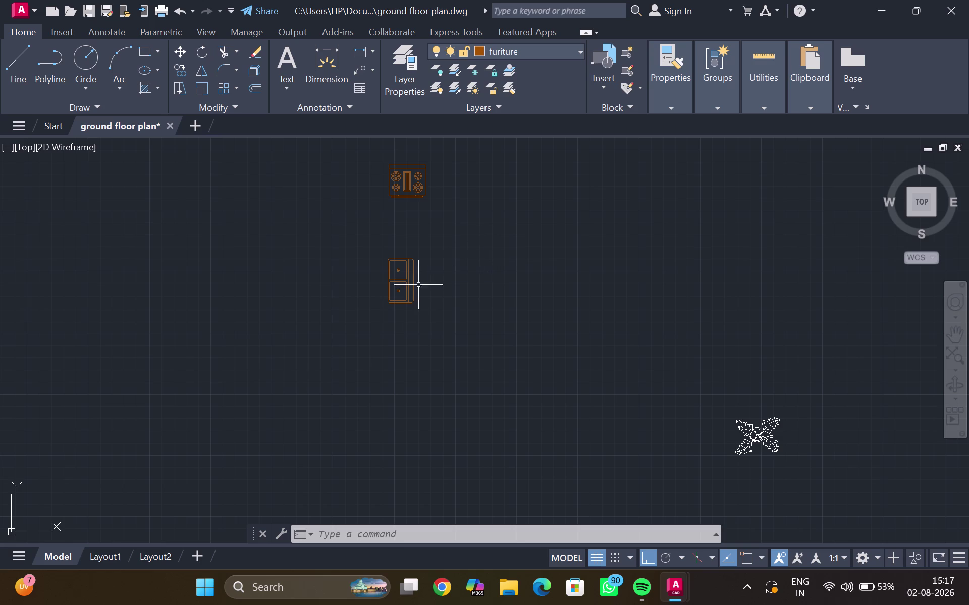
Start moving the rotated sink from its edge, with Ortho turned off.
click(412, 284)
key(m)
key(Return)
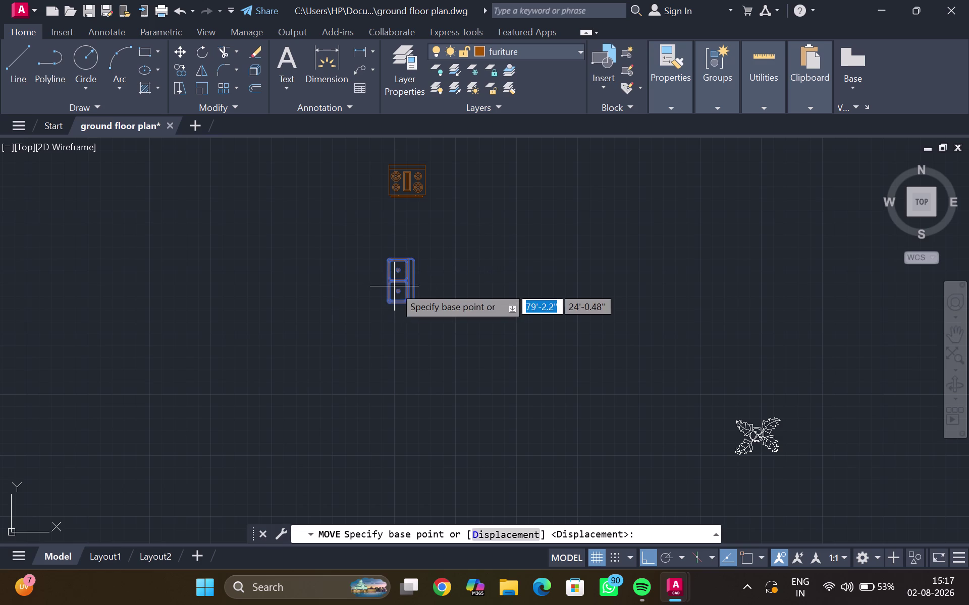
scroll(up, 3)
click(424, 268)
scroll(down, 3)
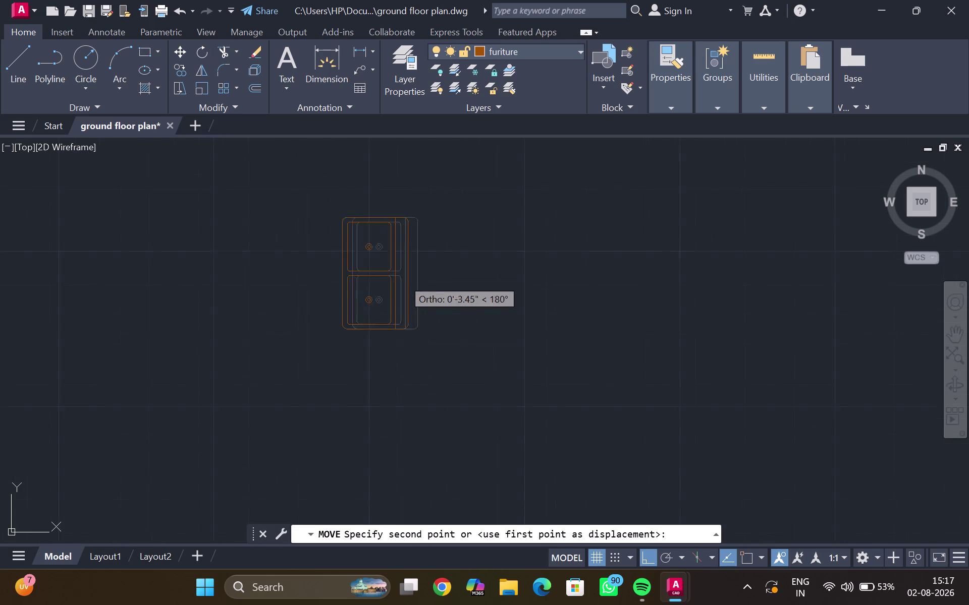
scroll(down, 3)
middle_drag(213, 357, 522, 296)
scroll(down, 3)
middle_click(202, 334)
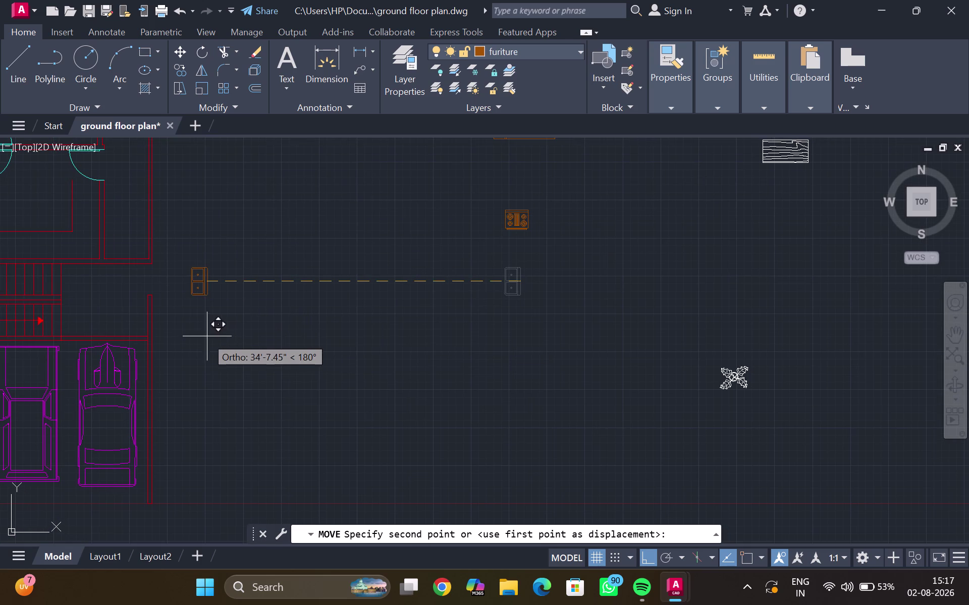
key(ctrl+F8)
Drop the double sink against the inside wall of the floor plan.
middle_drag(177, 342, 189, 333)
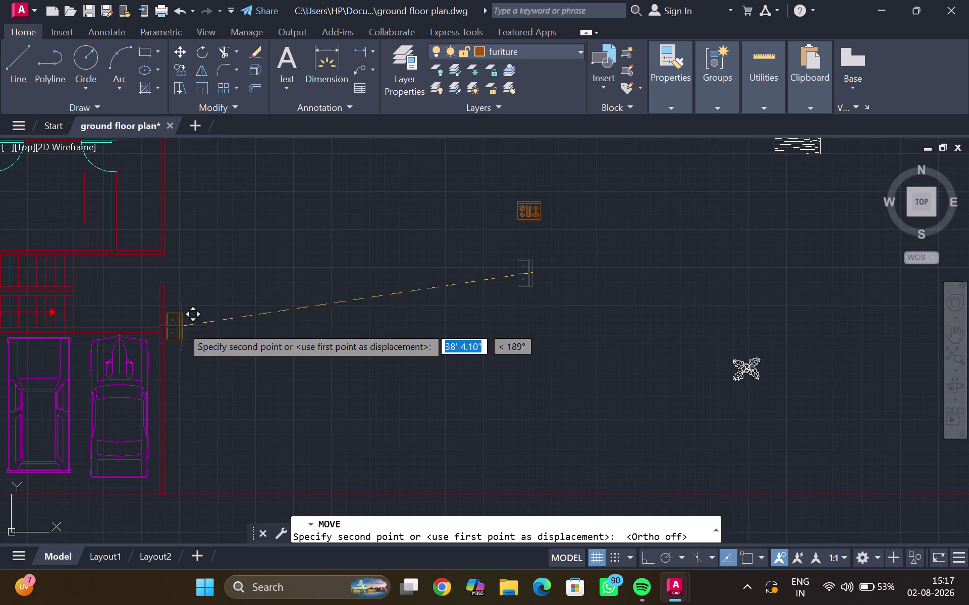
middle_drag(156, 308, 294, 433)
scroll(down, 3)
scroll(up, 3)
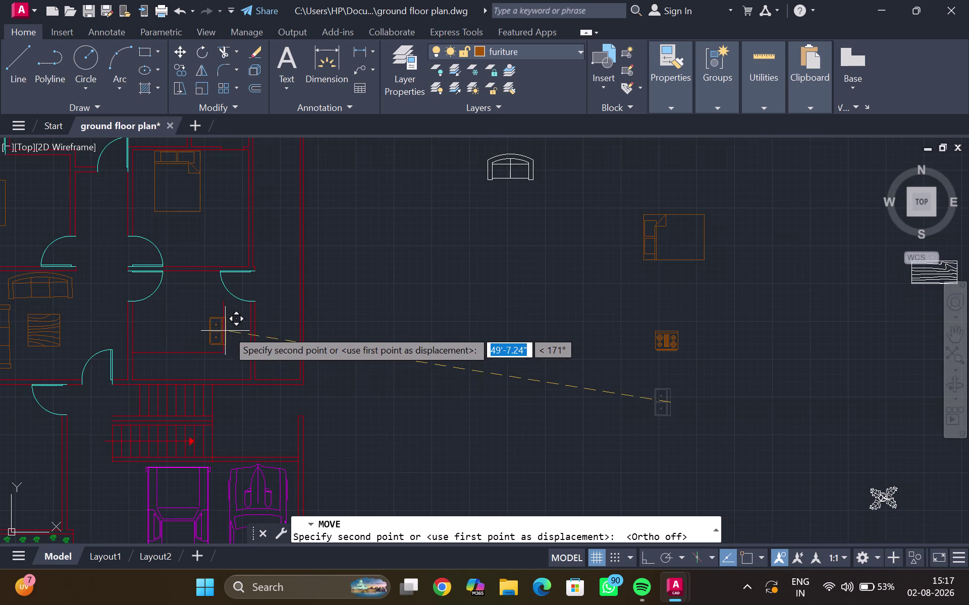
scroll(up, 3)
scroll(up, 3)
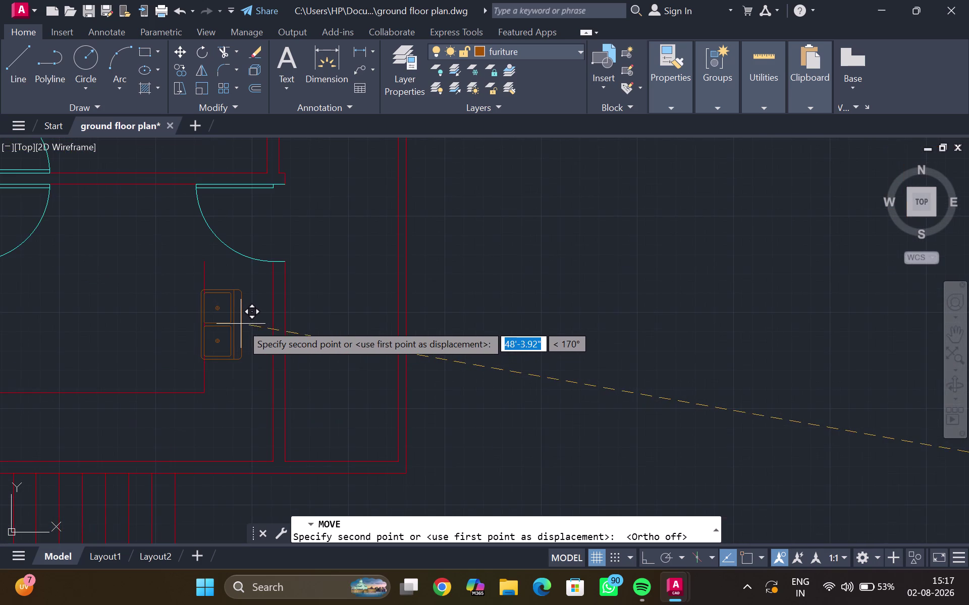
click(251, 313)
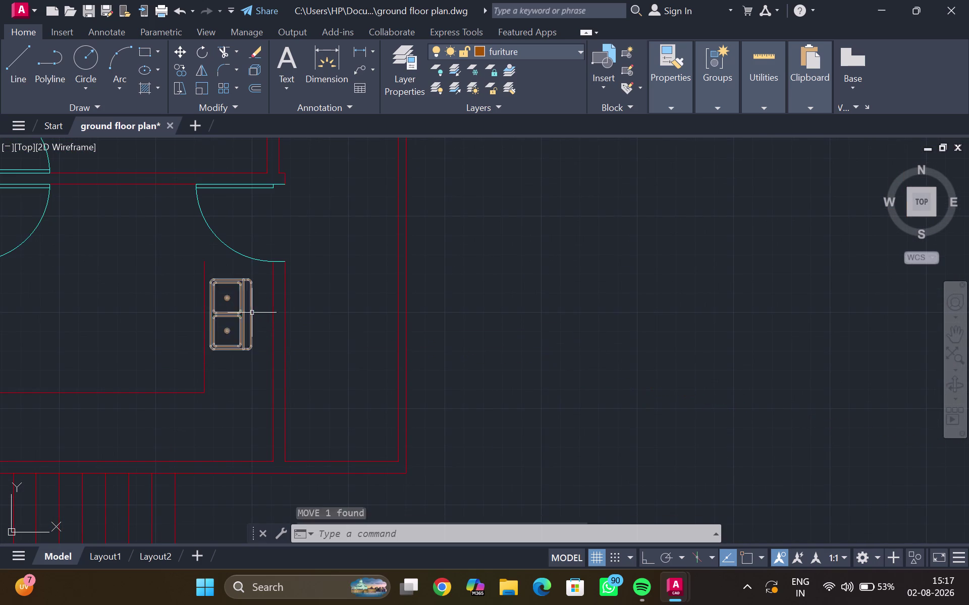
key(Escape)
scroll(down, 3)
Rotate the four-burner stove block 270° with ROTATE.
middle_drag(606, 359, 102, 242)
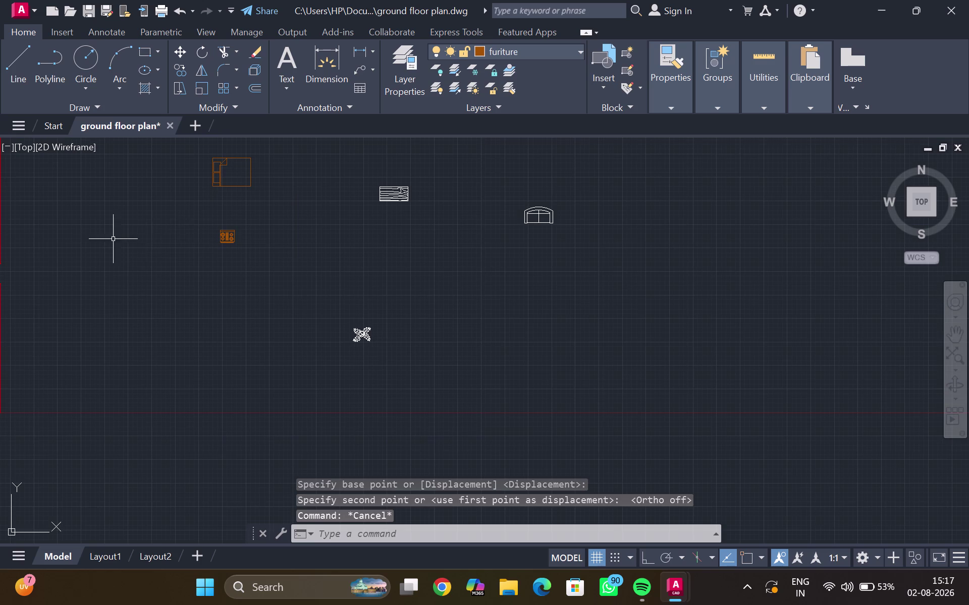
scroll(up, 3)
click(224, 237)
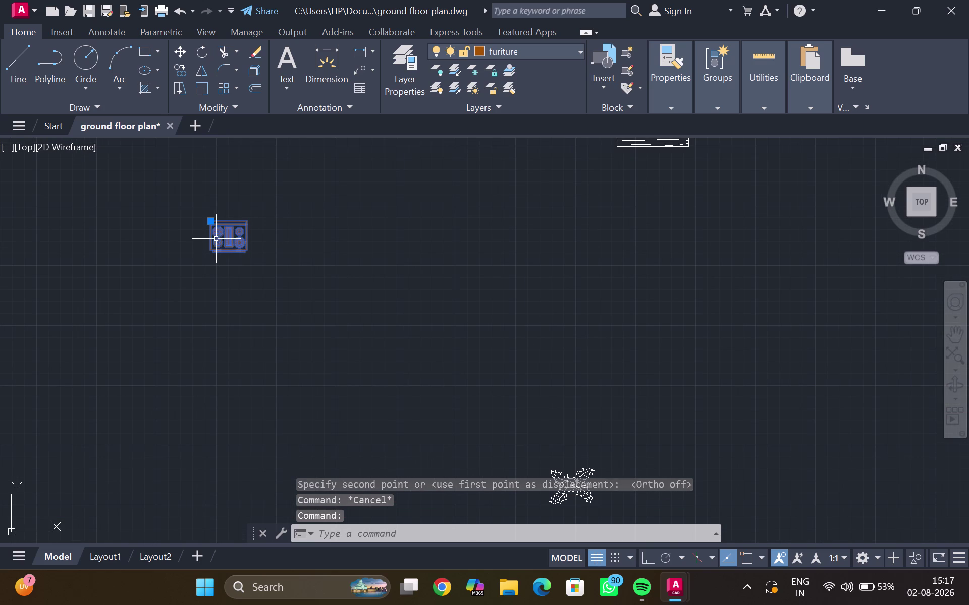
key(r)
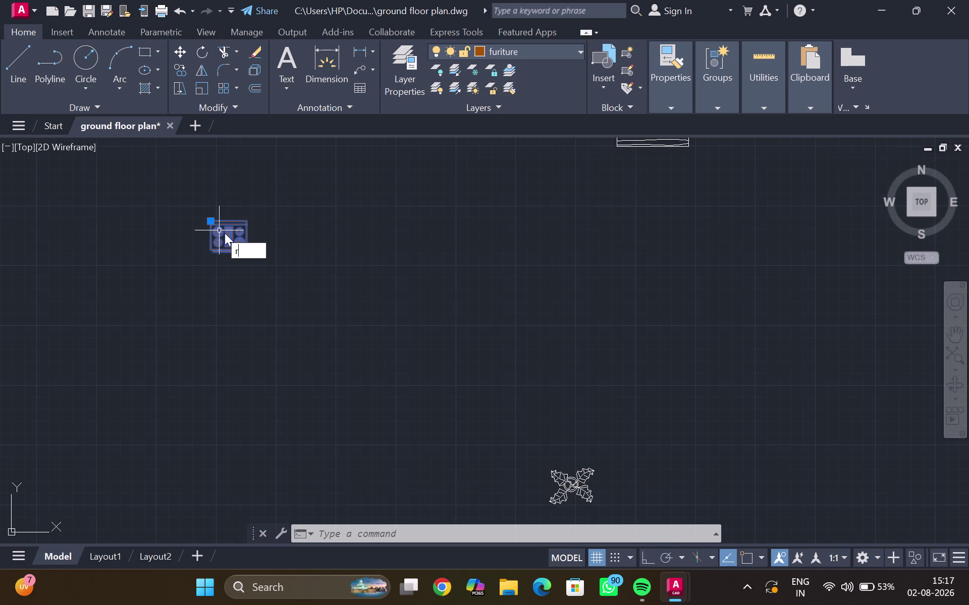
key(o)
key(Return)
middle_drag(226, 246, 235, 247)
drag(239, 245, 269, 245)
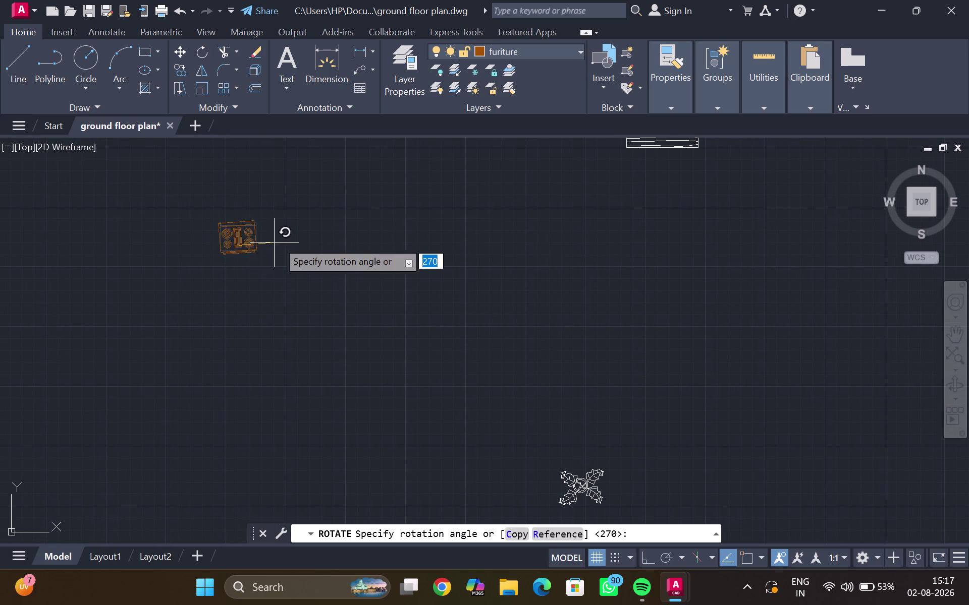
drag(269, 245, 168, 234)
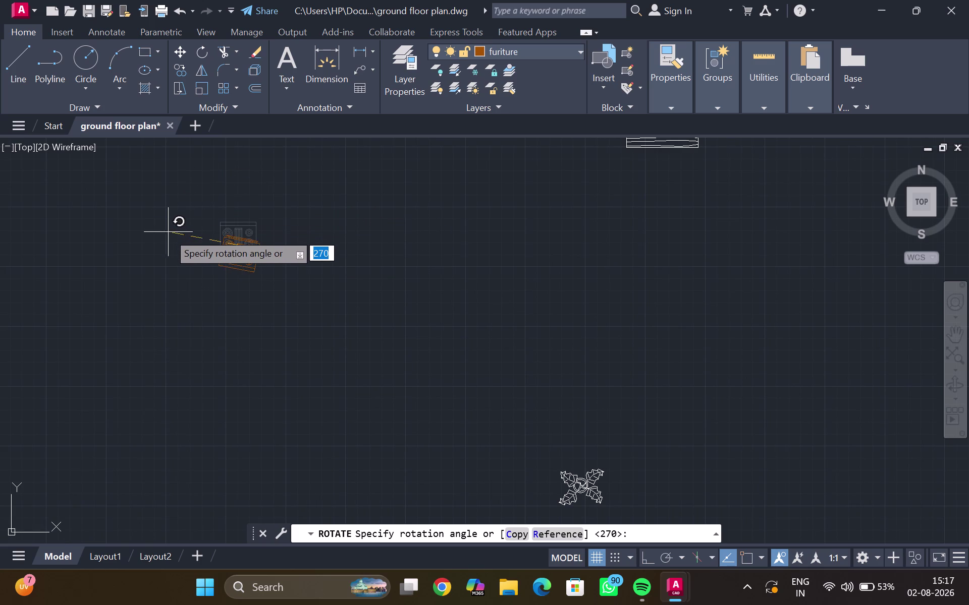
drag(168, 234, 169, 246)
click(169, 246)
Move the stove block into the kitchen just above the staircase.
click(245, 257)
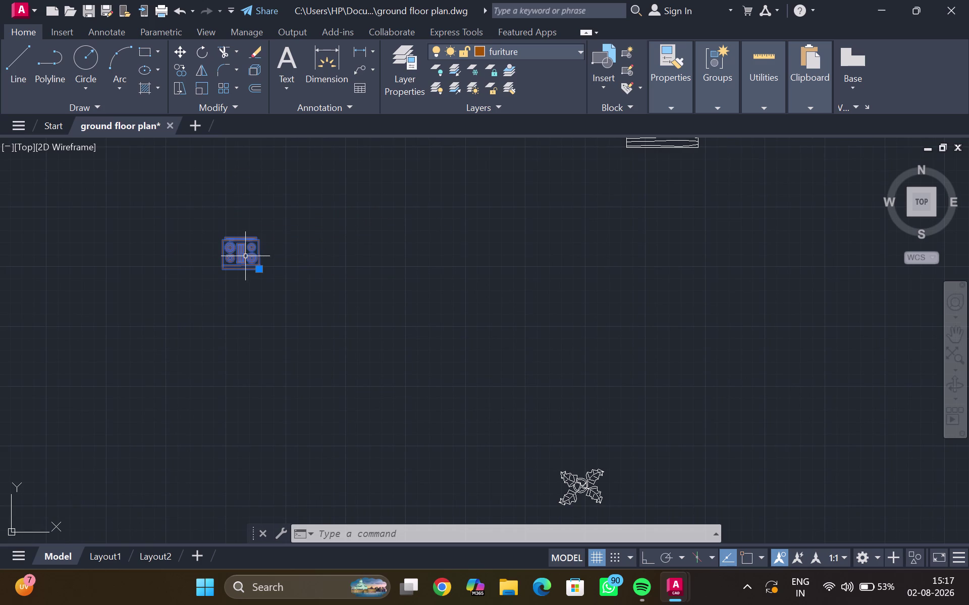
key(m)
key(Return)
click(228, 255)
scroll(down, 3)
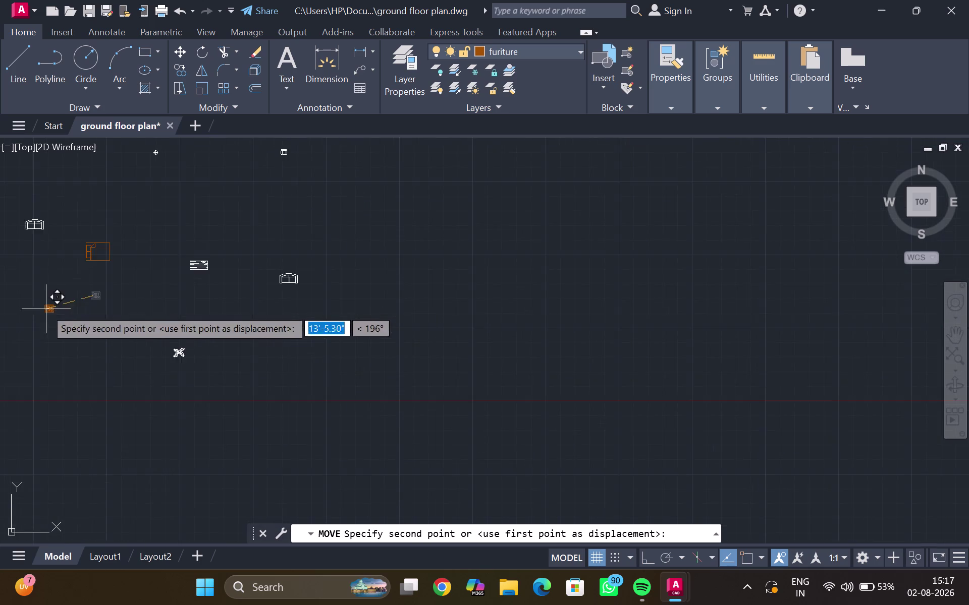
middle_drag(41, 305, 471, 225)
scroll(up, 3)
scroll(up, 3)
scroll(up, 3)
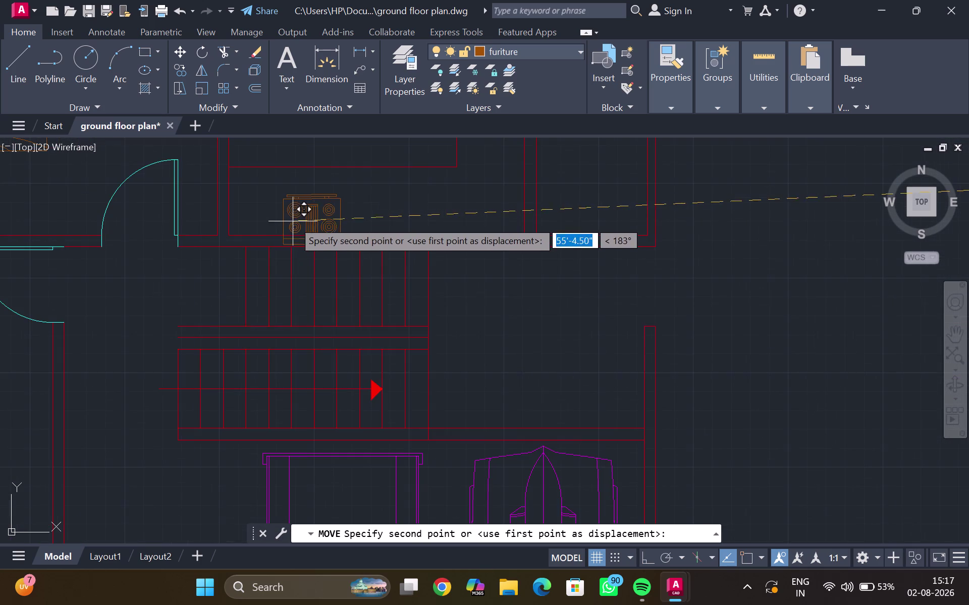
click(312, 202)
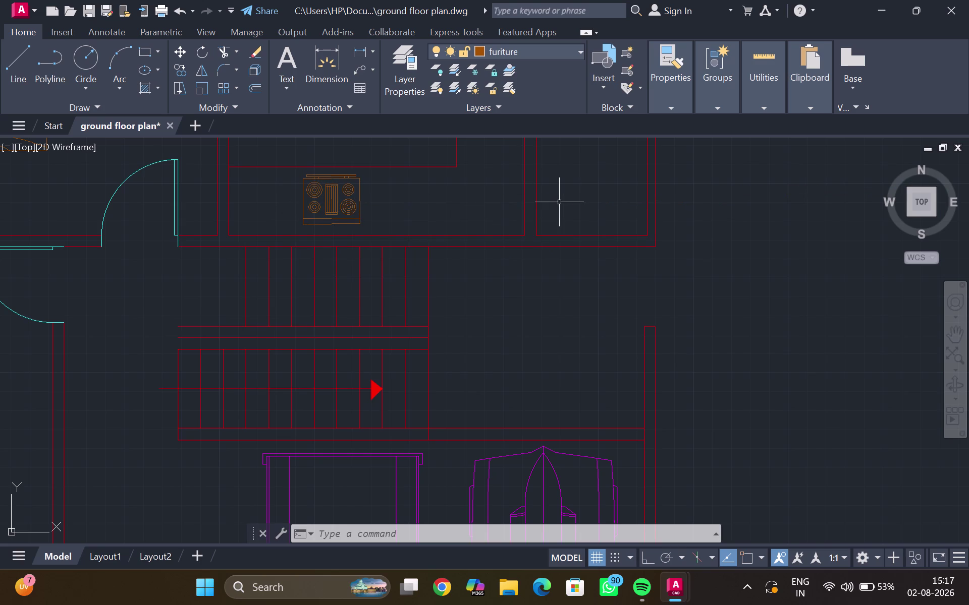
key(Escape)
Zoom out to show the whole floor plan and its front area.
scroll(down, 3)
middle_drag(609, 201, 403, 315)
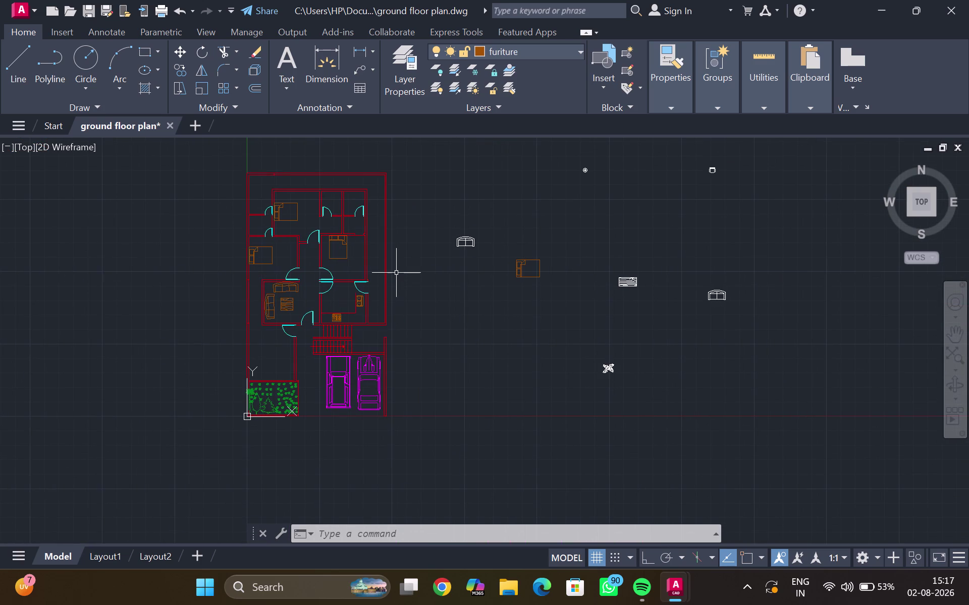
middle_drag(396, 272, 447, 352)
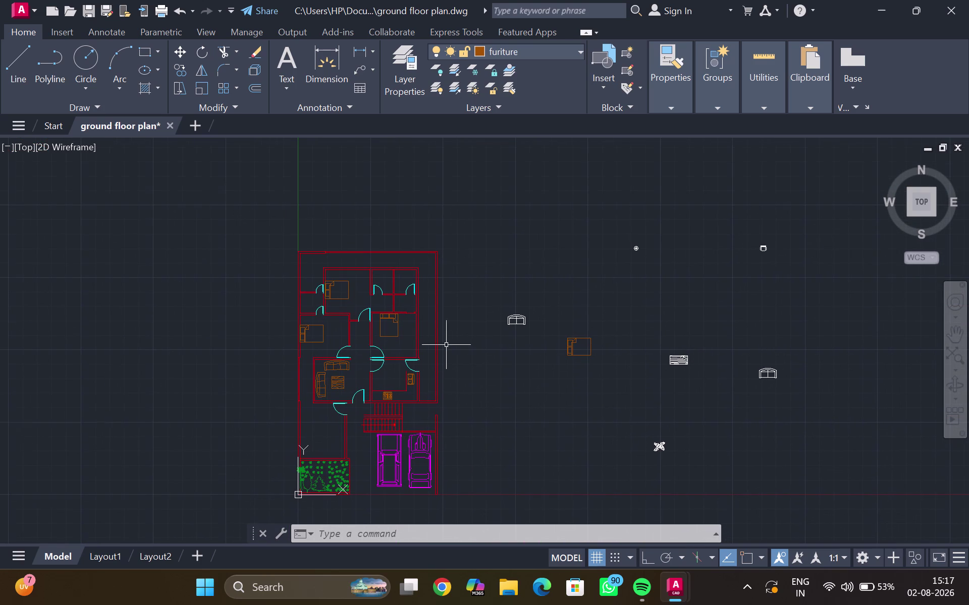
middle_click(333, 272)
scroll(up, 3)
scroll(down, 3)
middle_drag(360, 284, 374, 210)
scroll(up, 3)
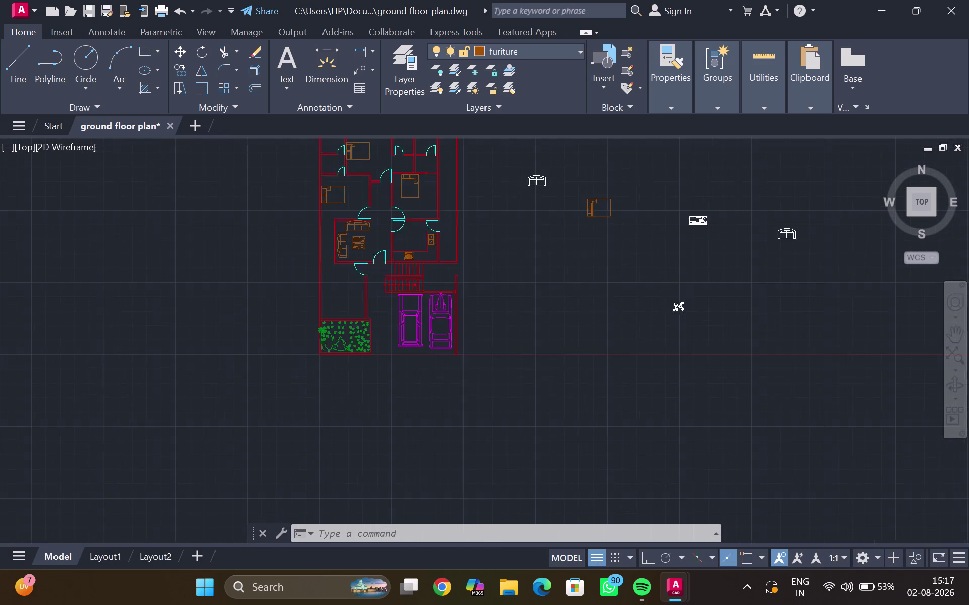
scroll(up, 3)
middle_click(352, 316)
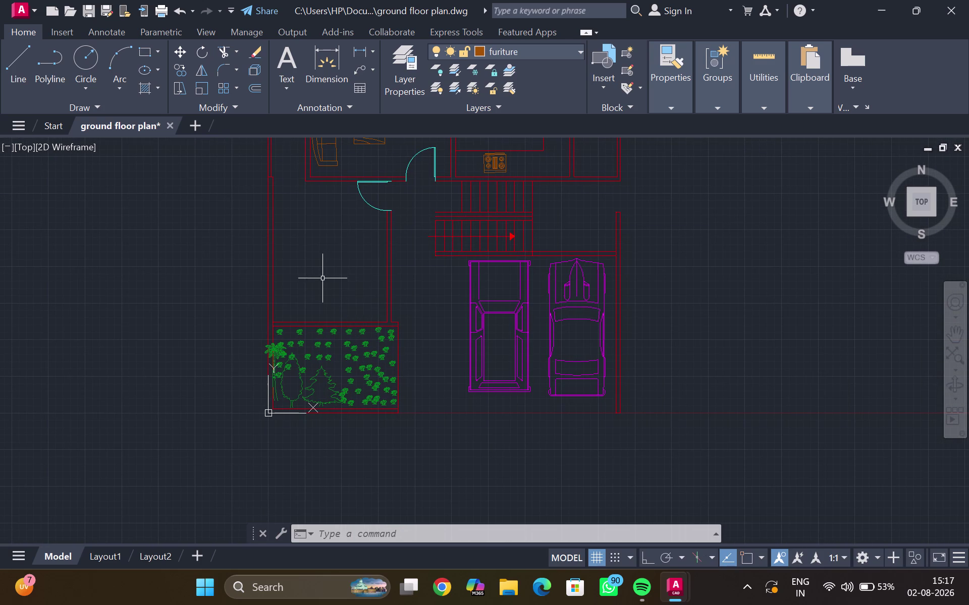
scroll(up, 3)
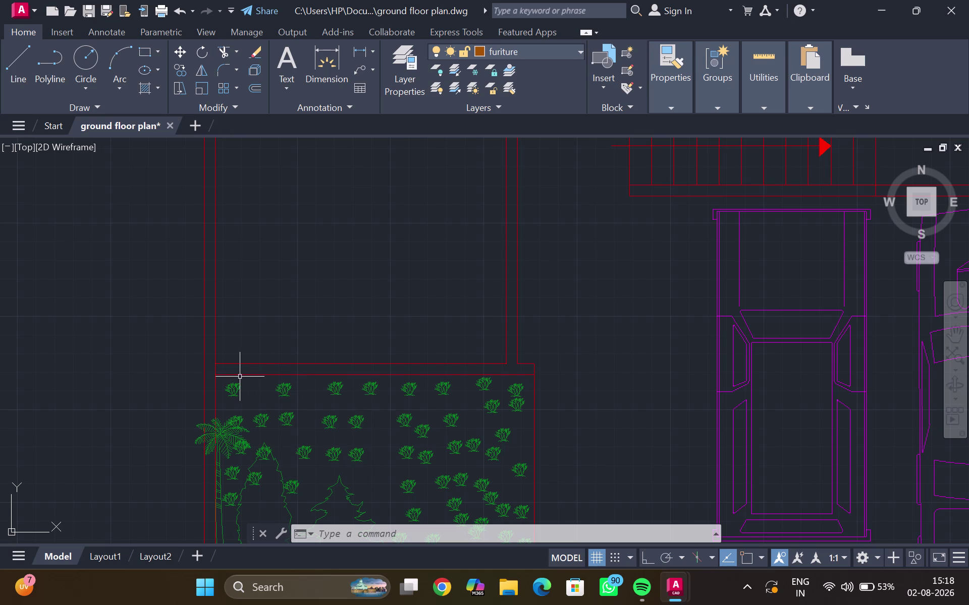
key(e)
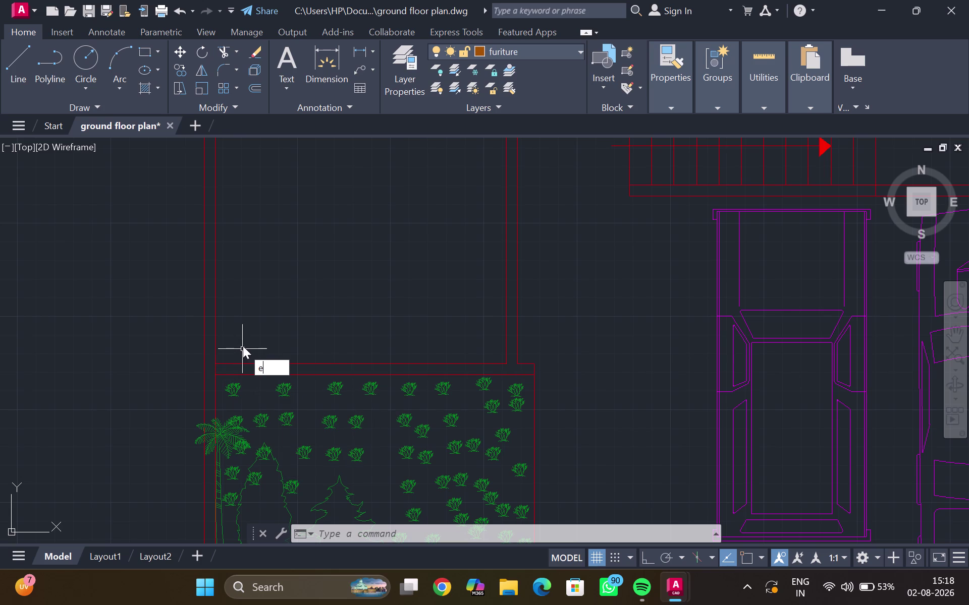
key(x)
key(Return)
click(243, 375)
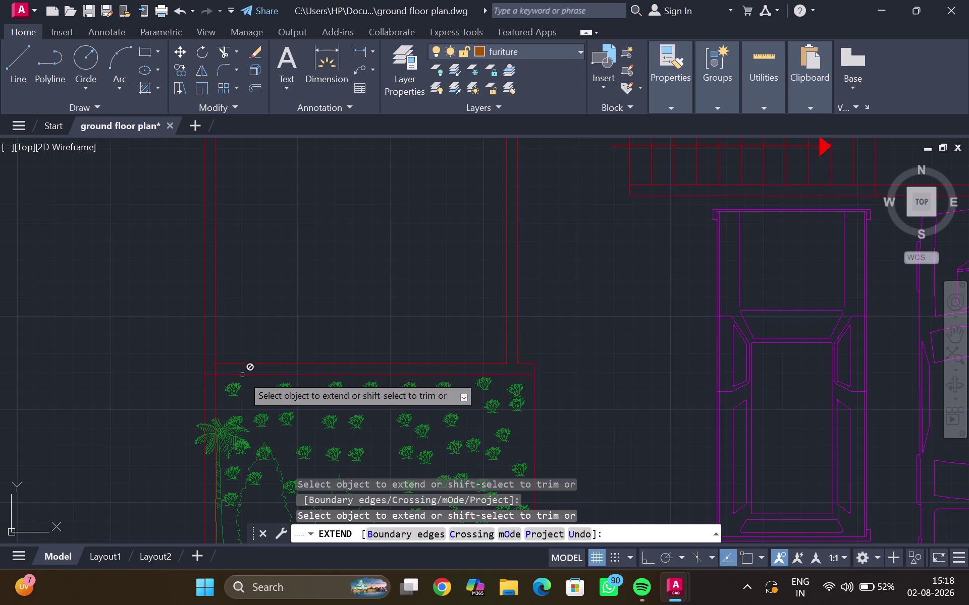
key(BackSpace)
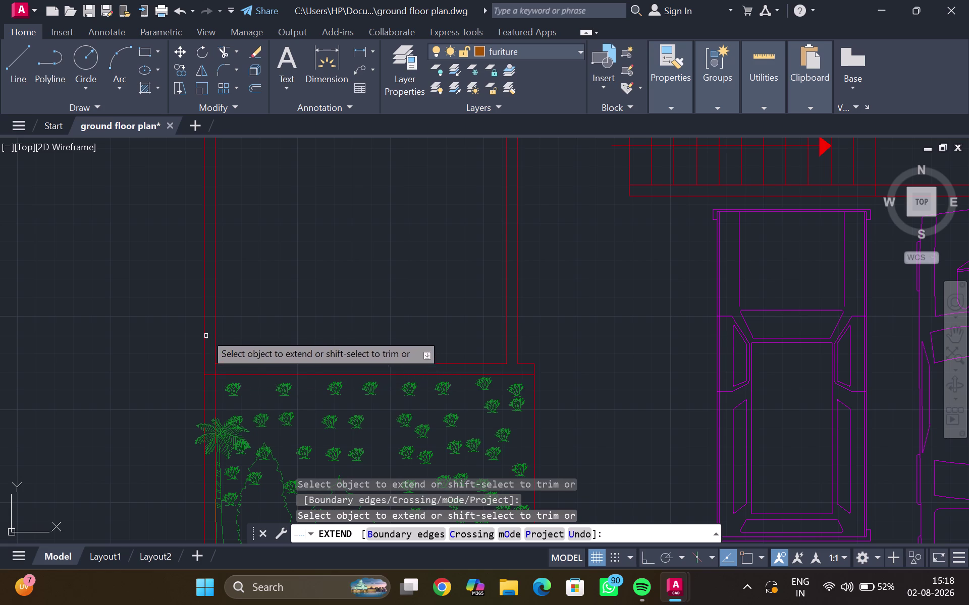
text(tr)
key(Return)
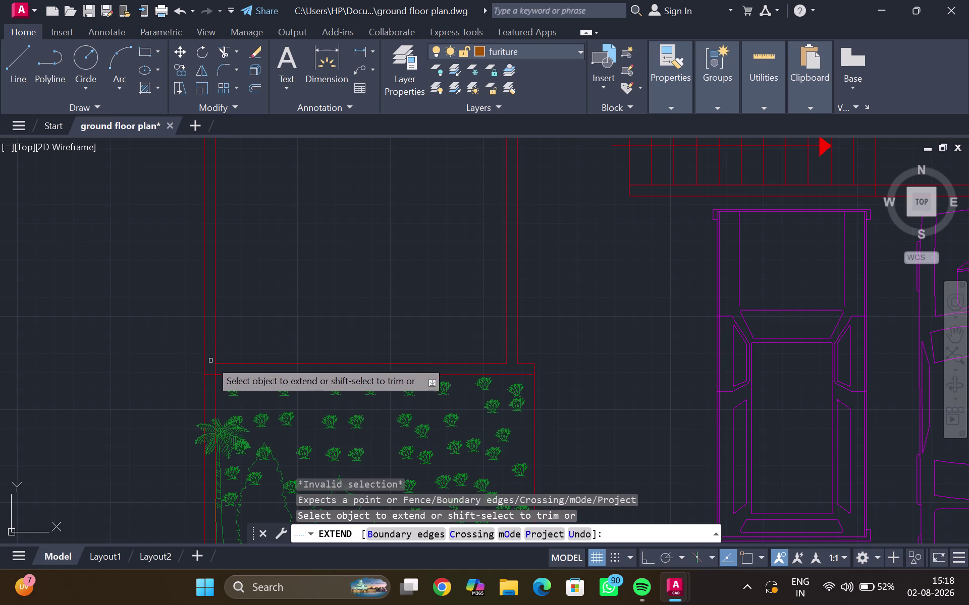
drag(208, 366, 215, 366)
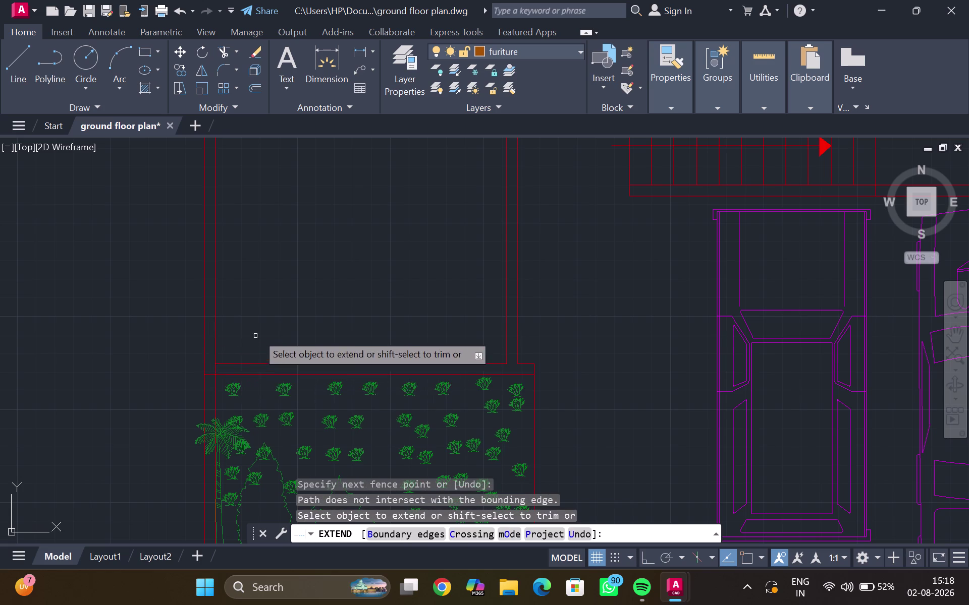
click(216, 368)
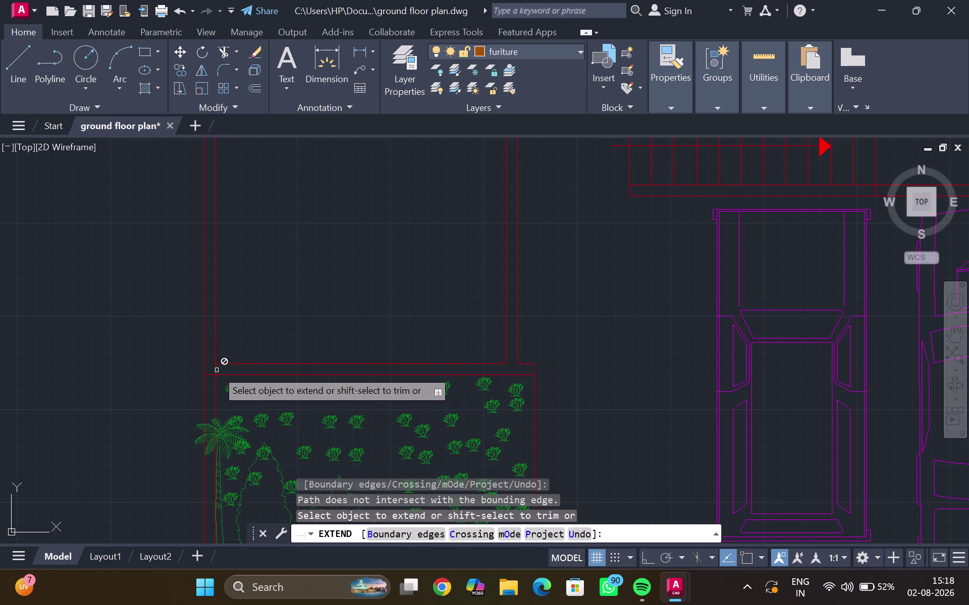
scroll(up, 3)
double_click(208, 376)
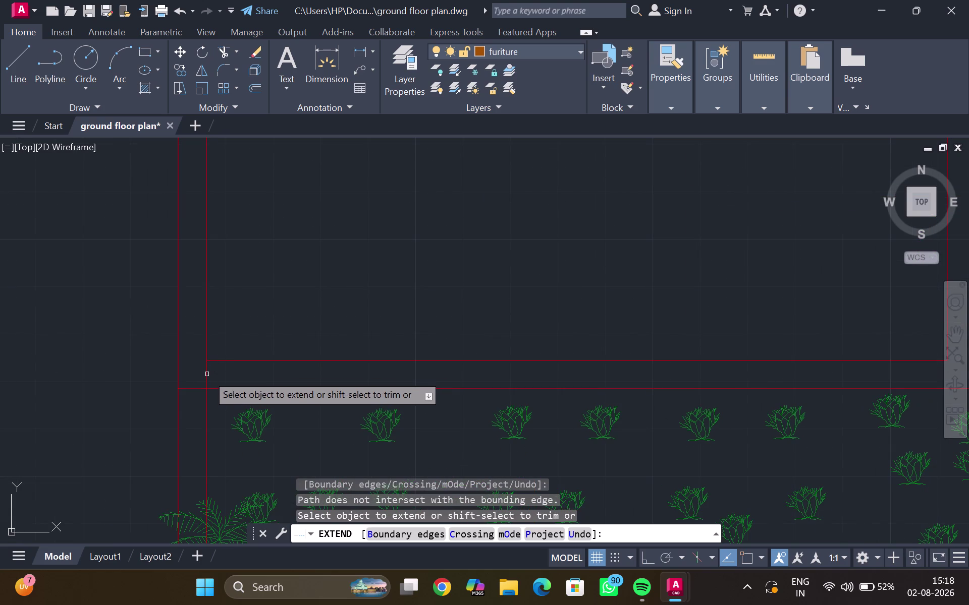
key(Escape)
key(t)
key(r)
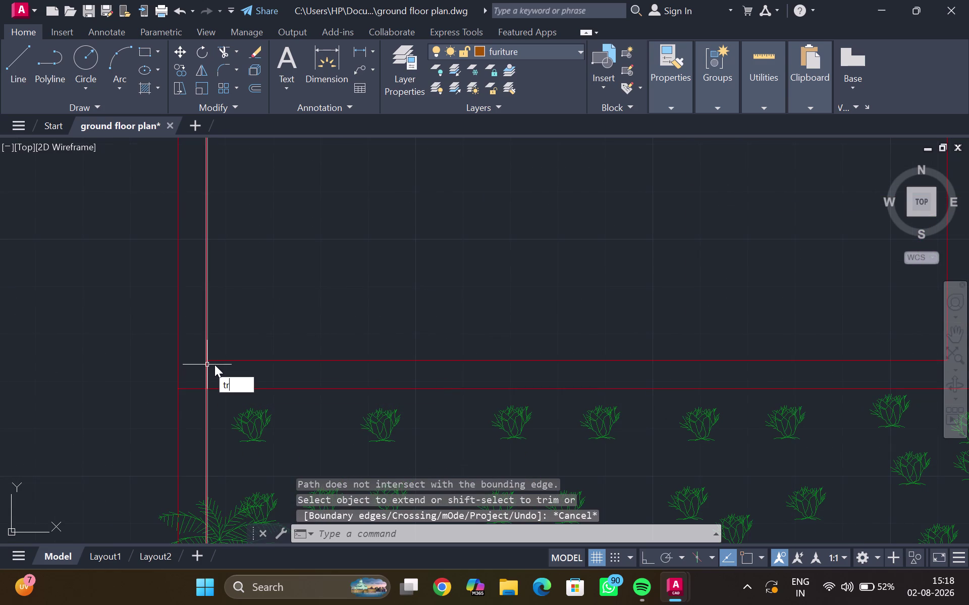
key(Return)
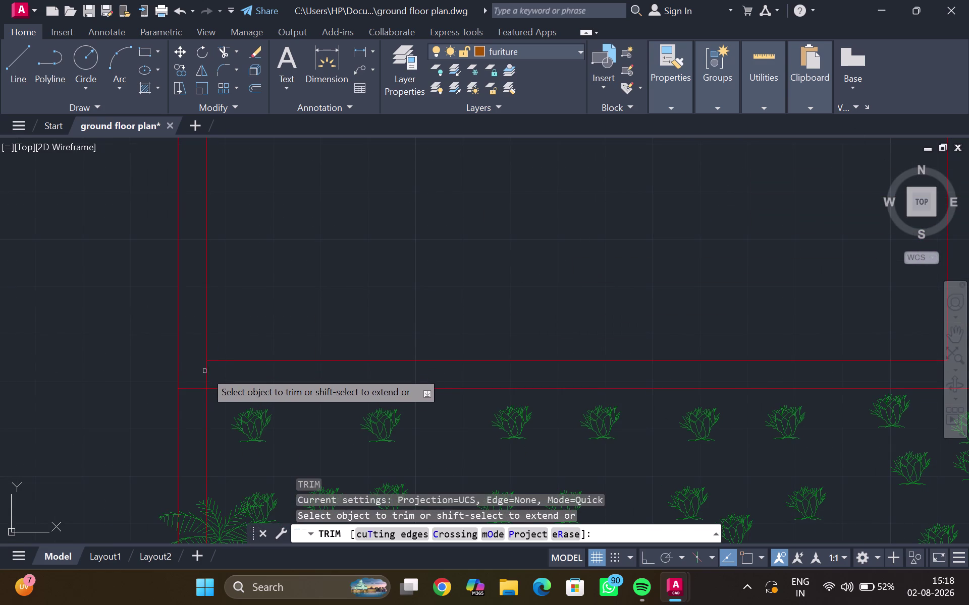
click(206, 374)
key(Escape)
scroll(down, 3)
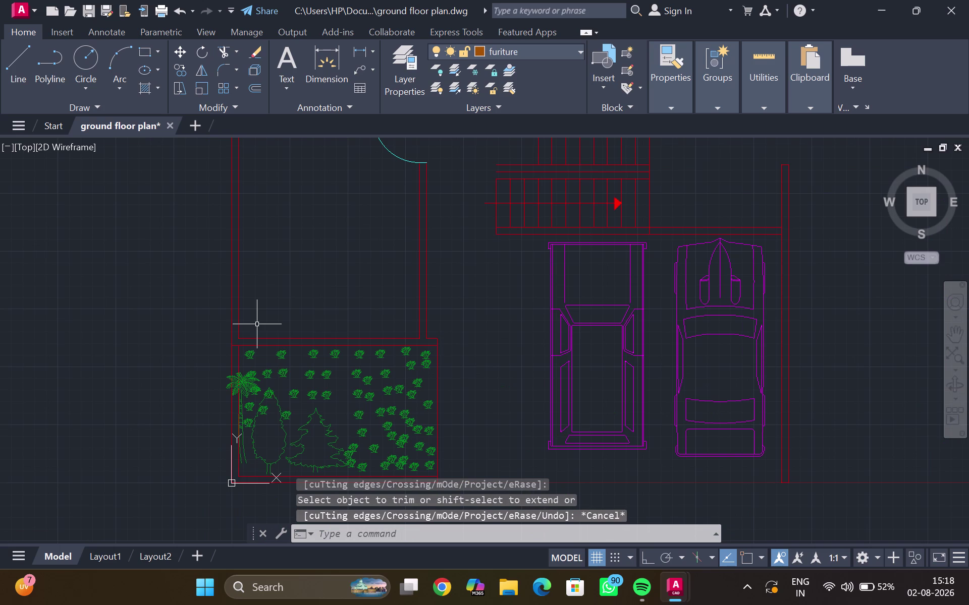
scroll(down, 3)
middle_drag(323, 267, 272, 319)
scroll(up, 3)
middle_drag(261, 294, 280, 301)
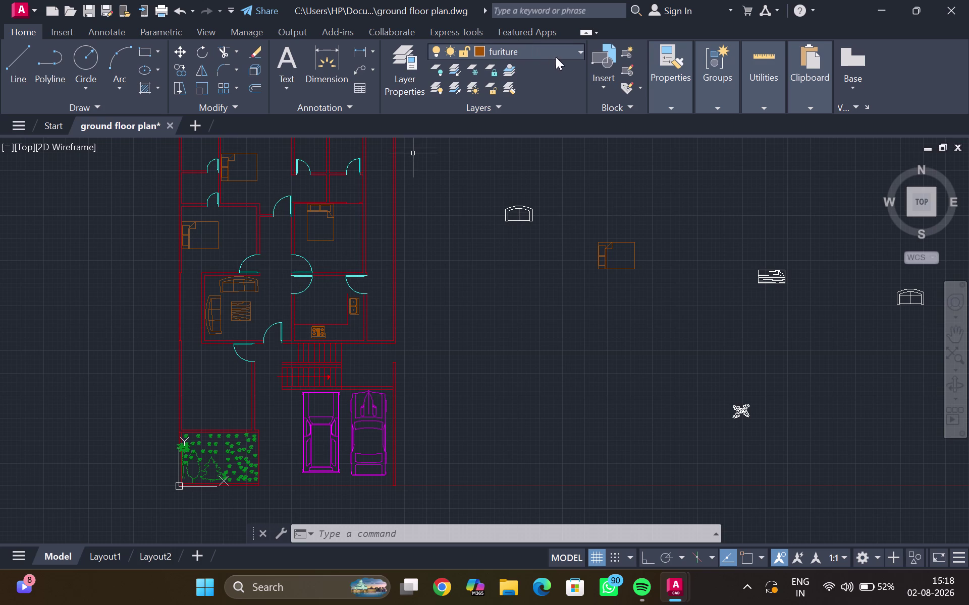
click(578, 50)
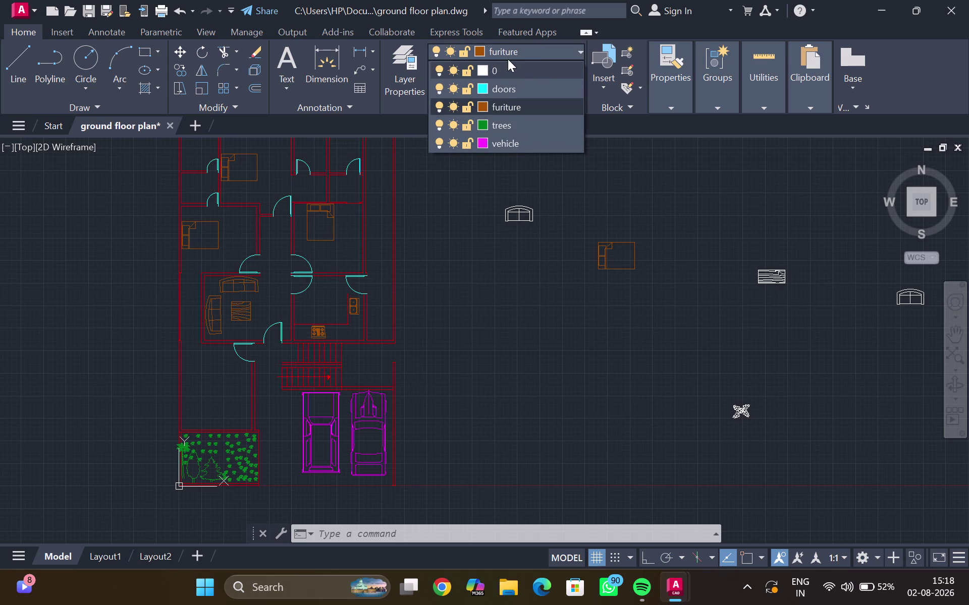
click(581, 49)
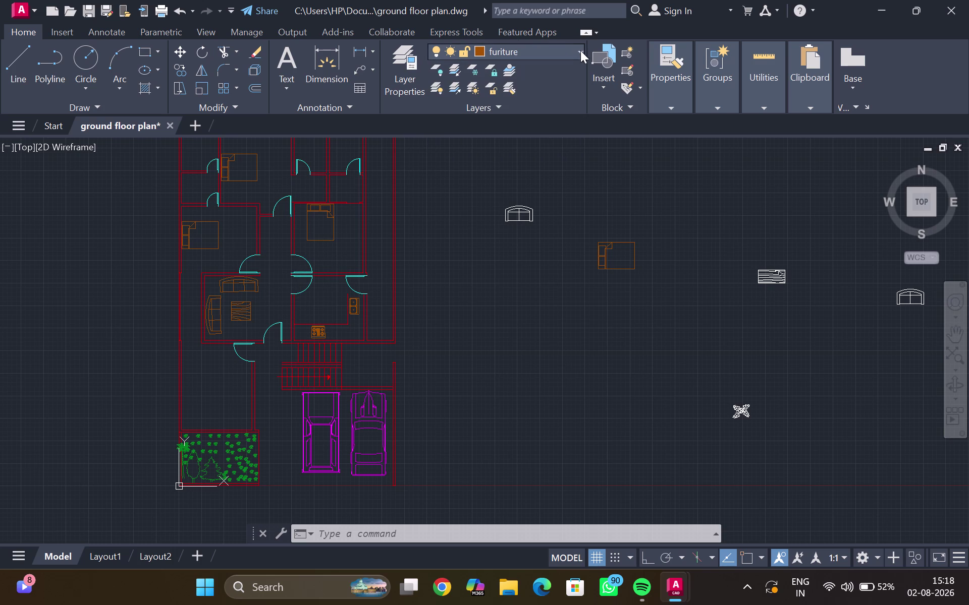
click(663, 105)
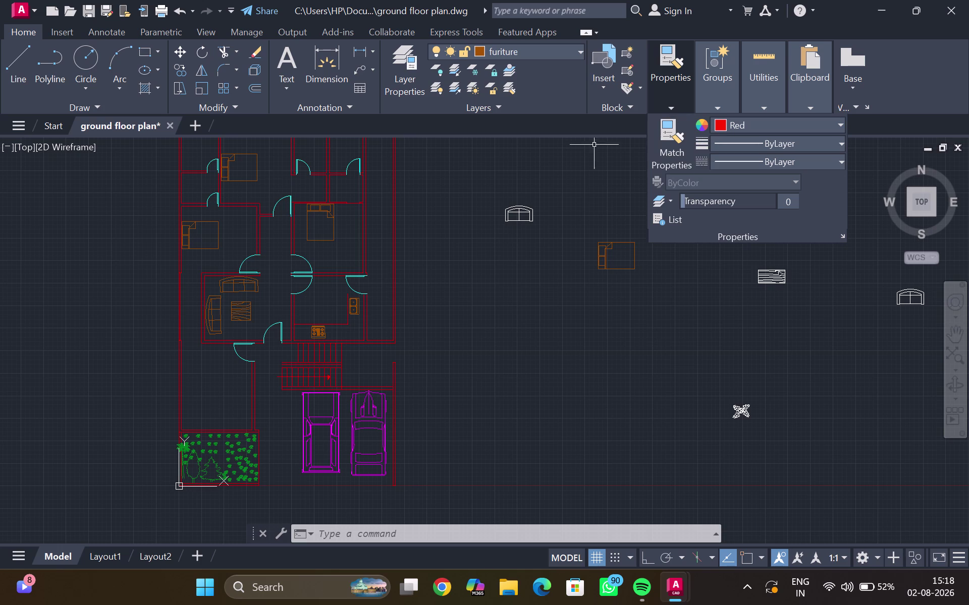
scroll(down, 3)
middle_drag(404, 246, 488, 275)
scroll(up, 3)
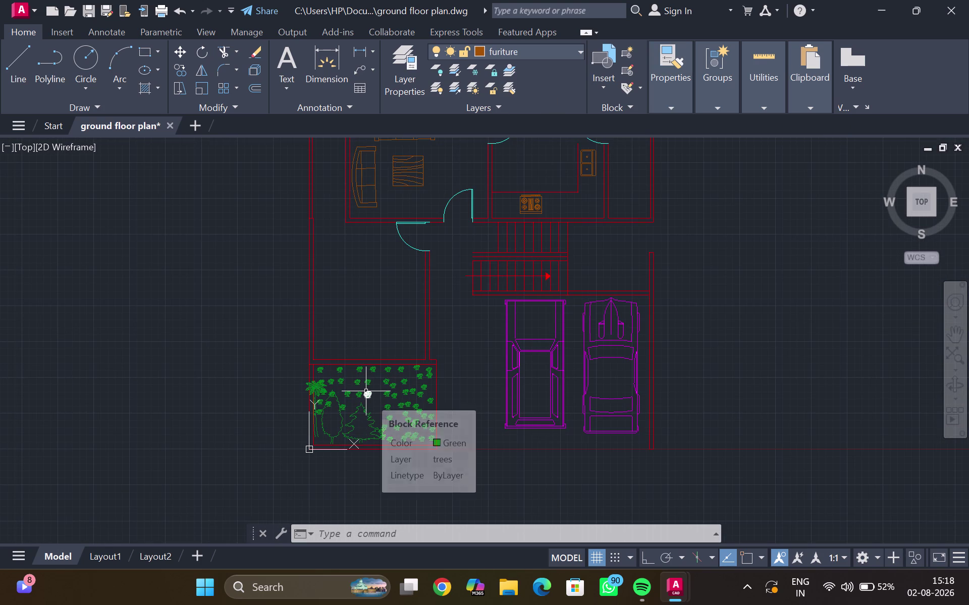
scroll(down, 3)
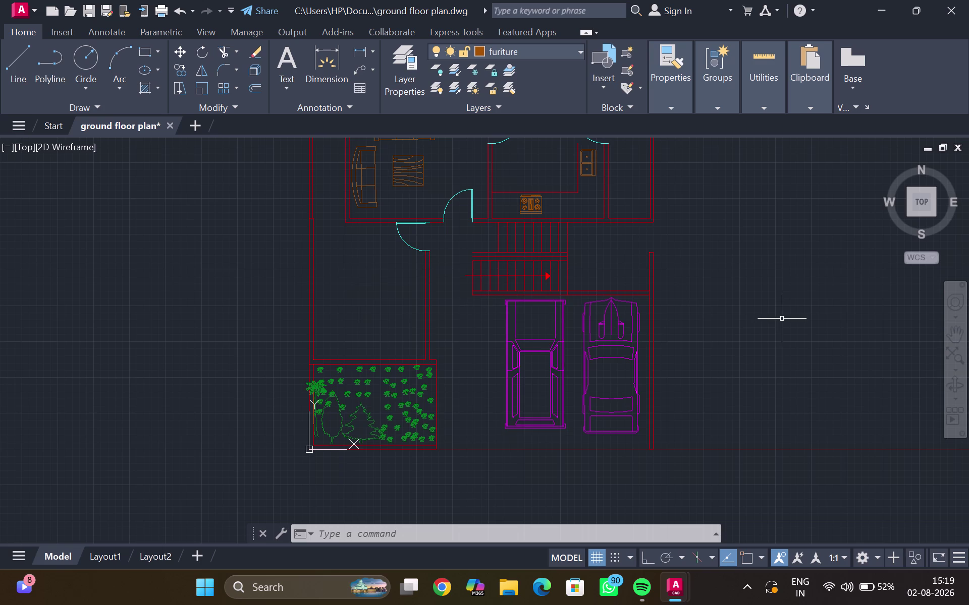
middle_drag(781, 318, 449, 303)
middle_drag(216, 296, 269, 324)
Start copying the living-room sofa, then abandon the attempt.
click(240, 240)
text(c)
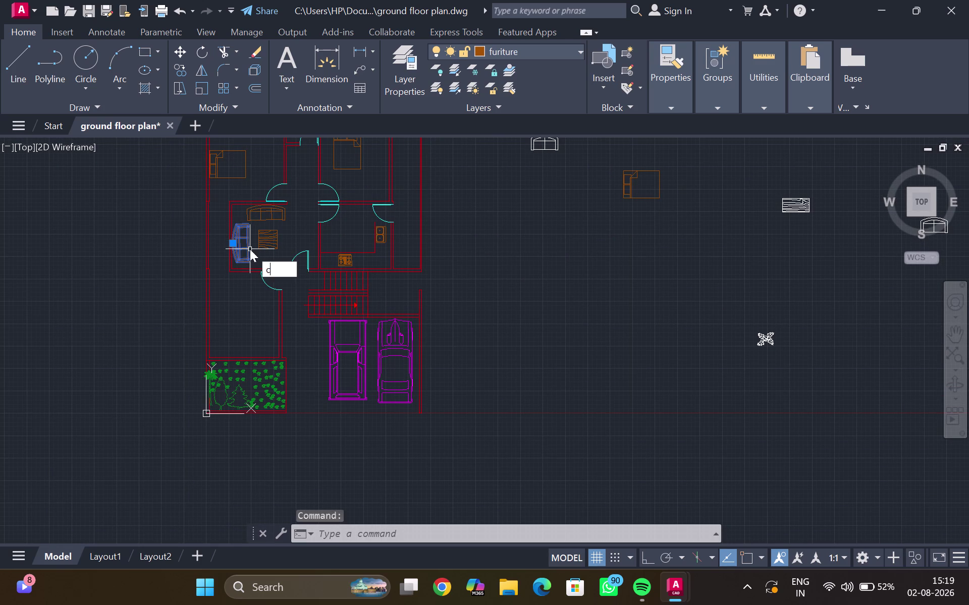
text(o)
key(Return)
click(239, 244)
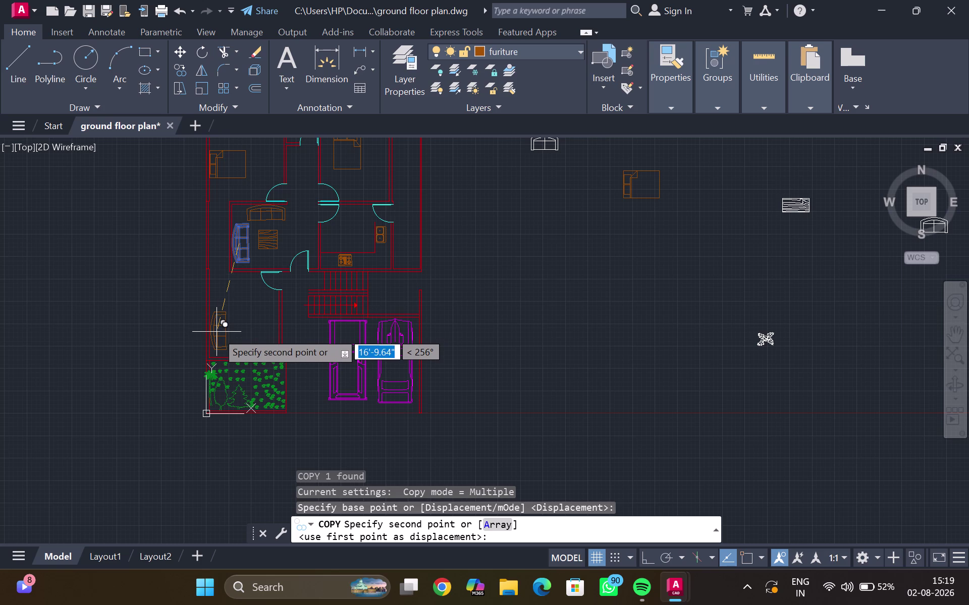
click(217, 334)
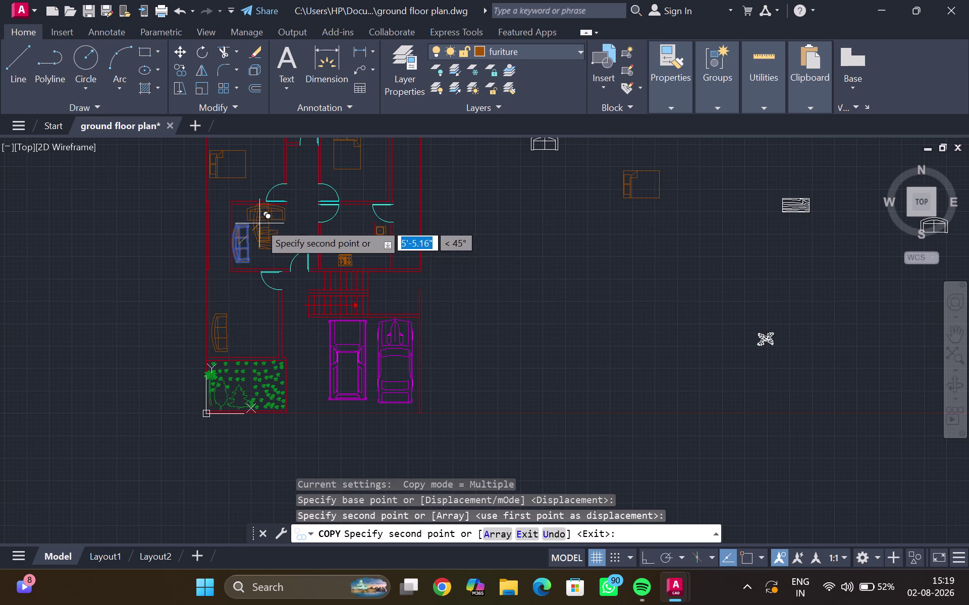
key(Escape)
Copy the living-room sofa into the front area near the garden.
click(257, 215)
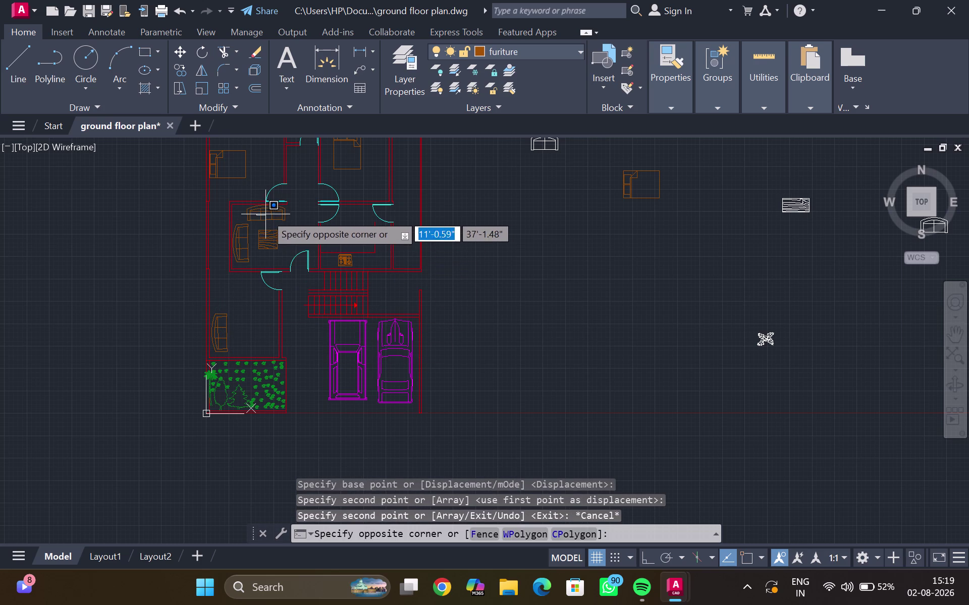
click(266, 214)
click(256, 219)
key(c)
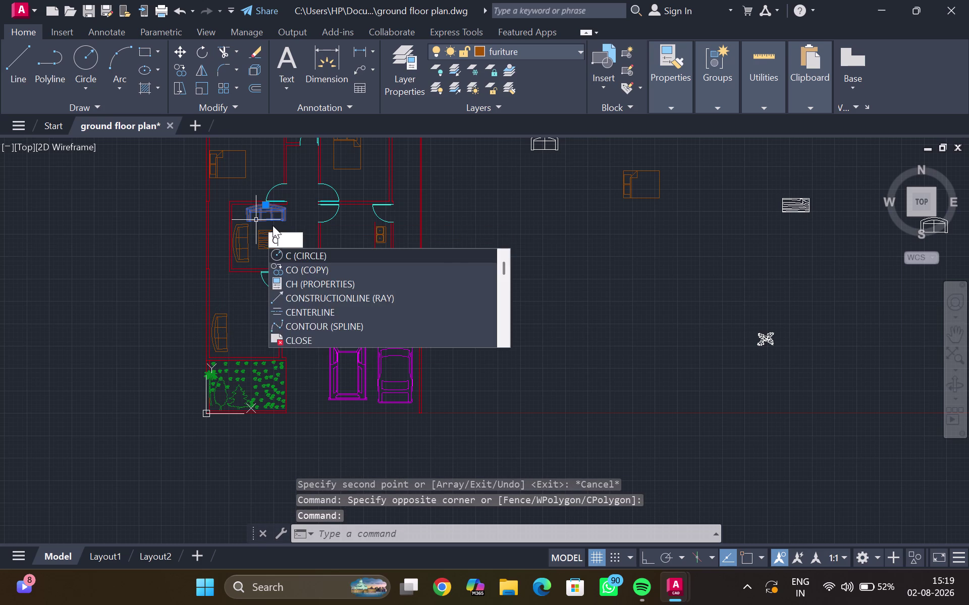
key(o)
key(Return)
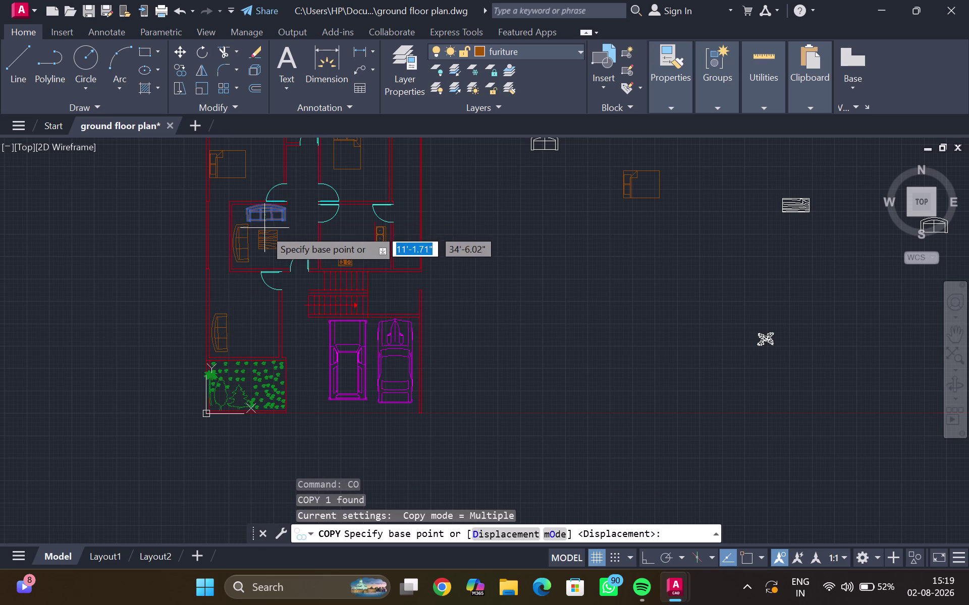
click(268, 211)
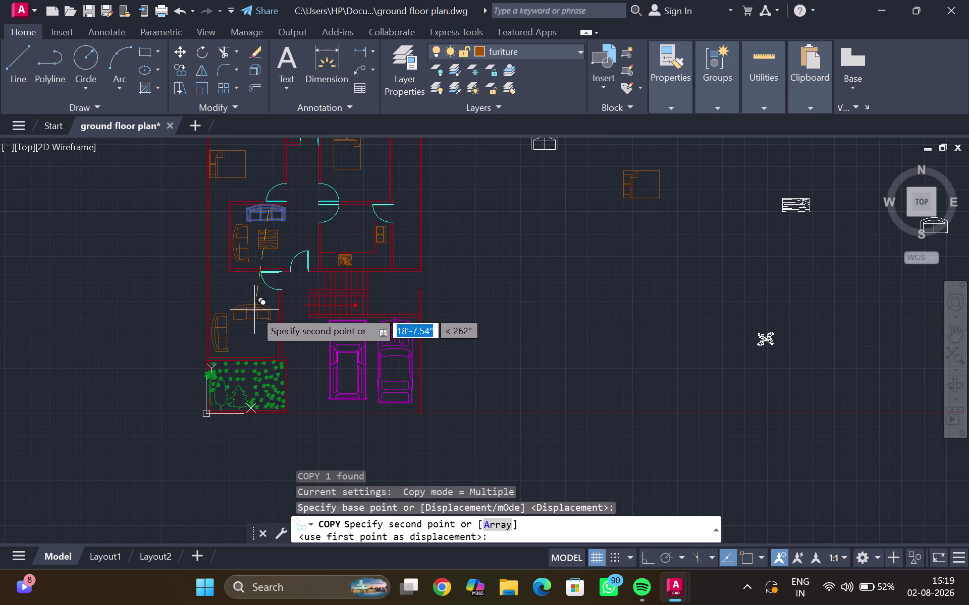
click(259, 314)
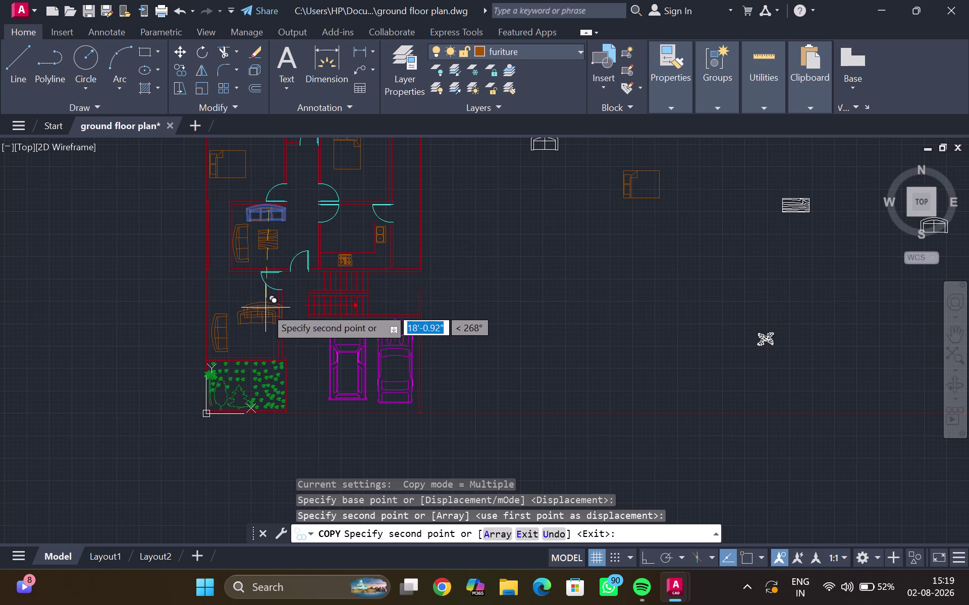
key(Escape)
Rotate the sofa copy to stand vertical with Ortho on, then start moving it.
click(269, 314)
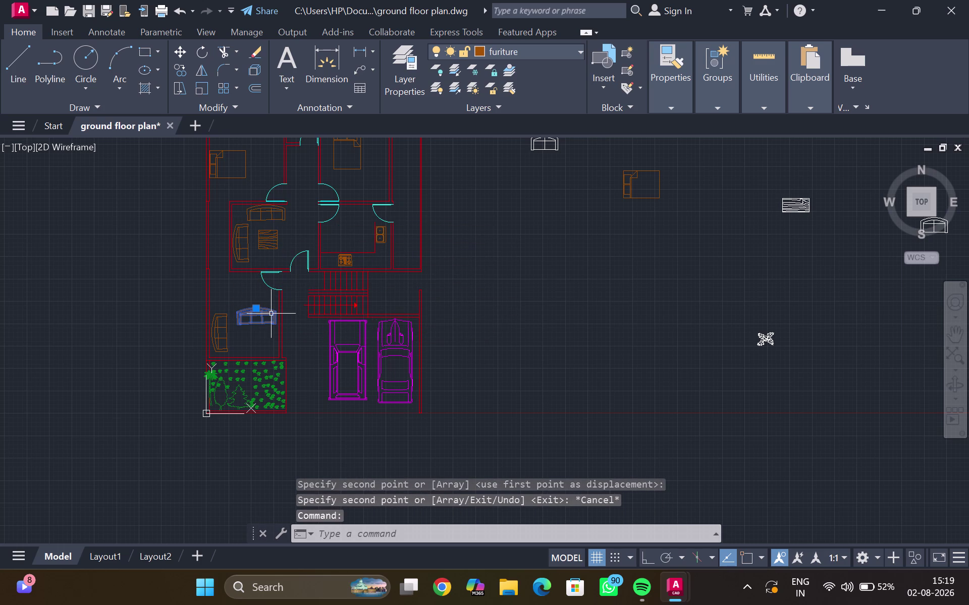
text(ro)
key(Return)
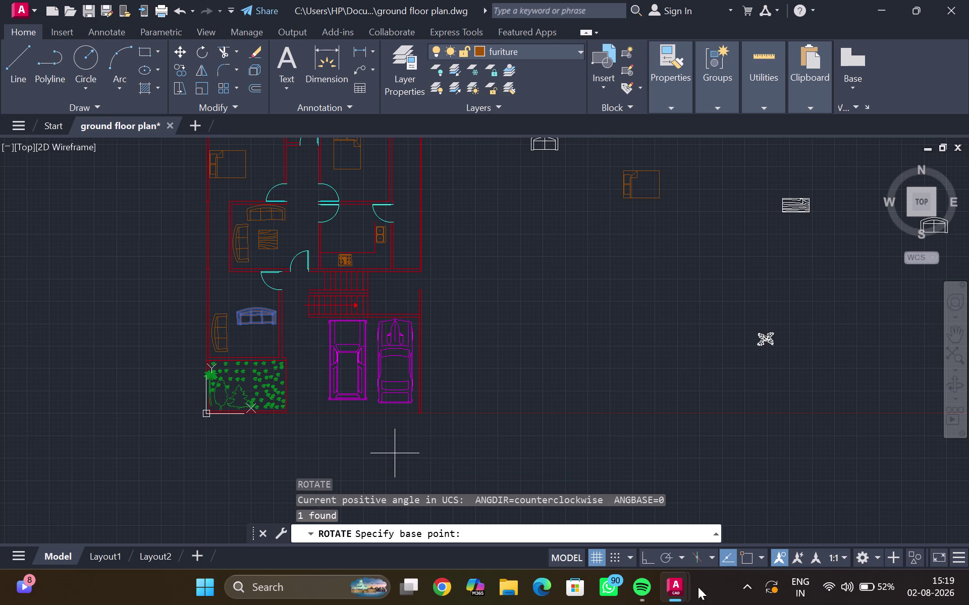
click(645, 560)
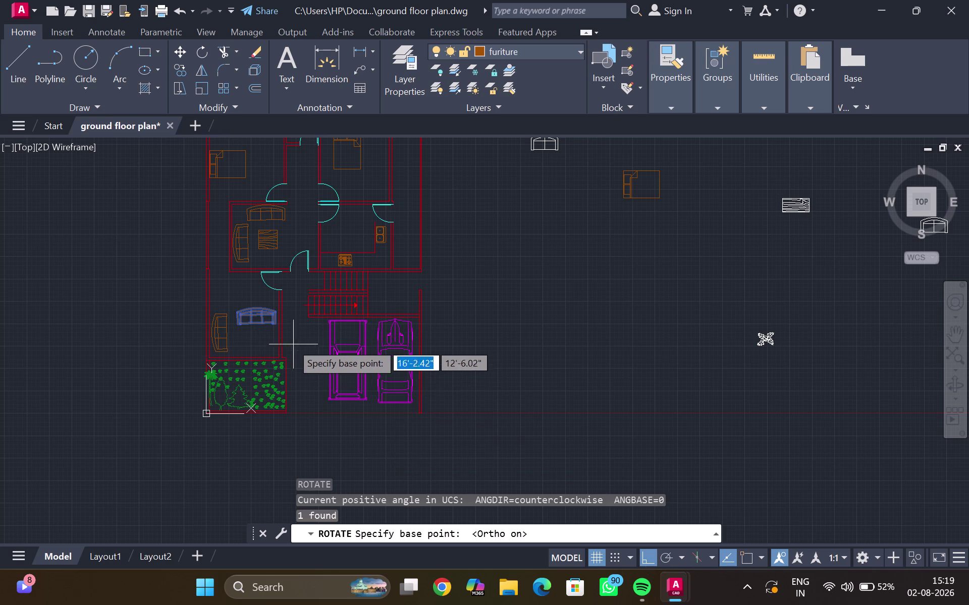
click(270, 320)
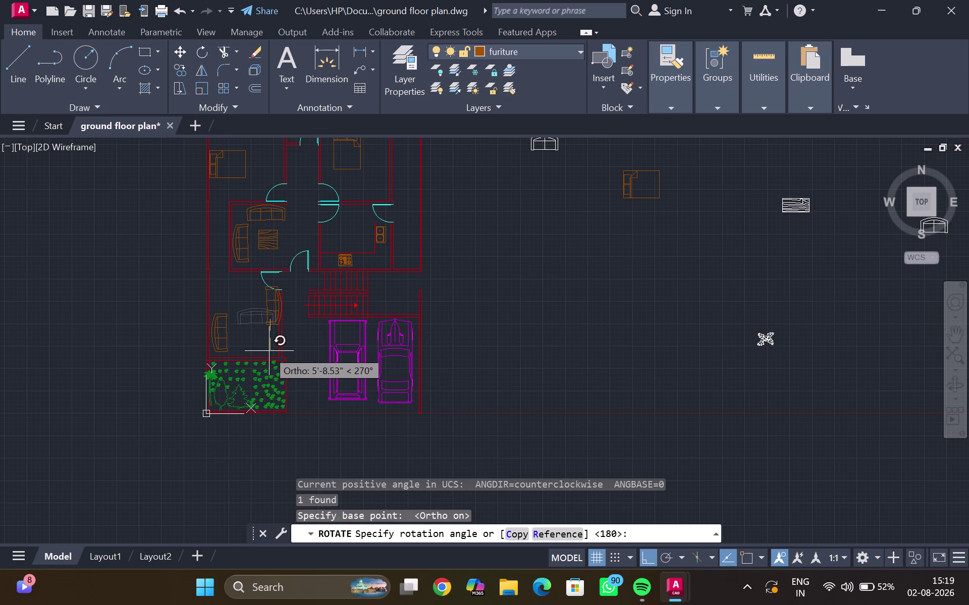
click(269, 349)
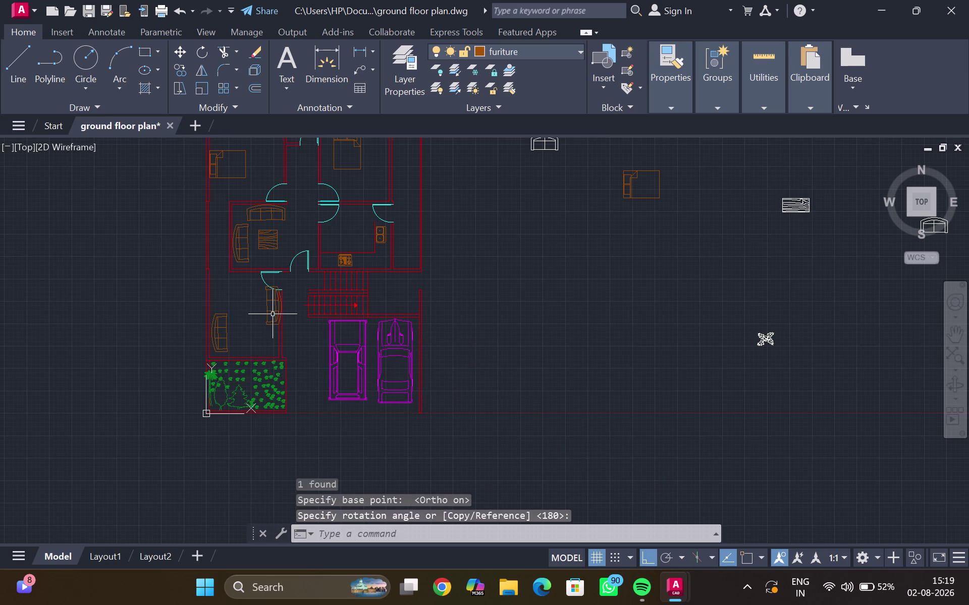
click(271, 308)
key(m)
key(Return)
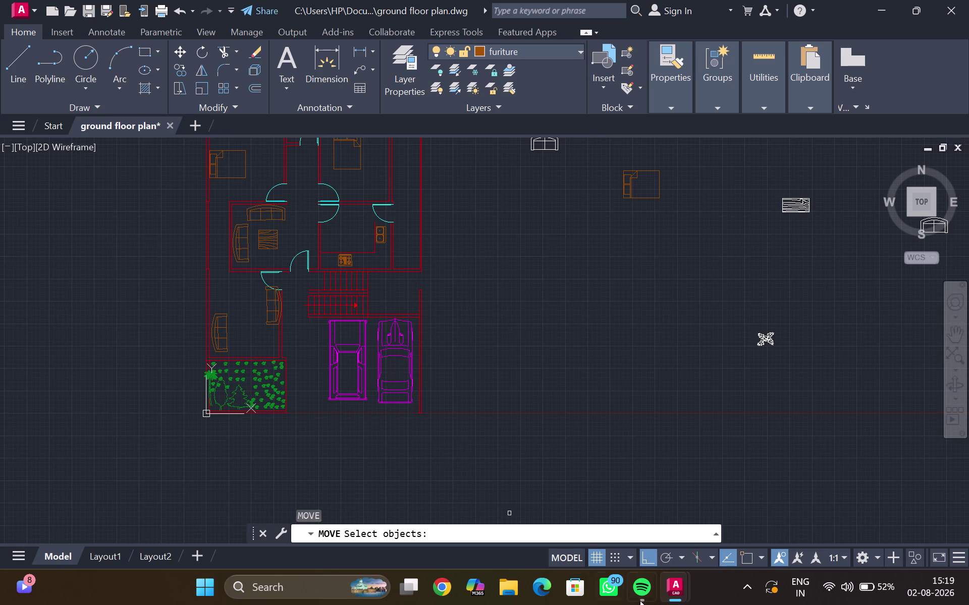
Turn Ortho off and try moving the turned sofa, then cancel the muddled attempt.
click(646, 556)
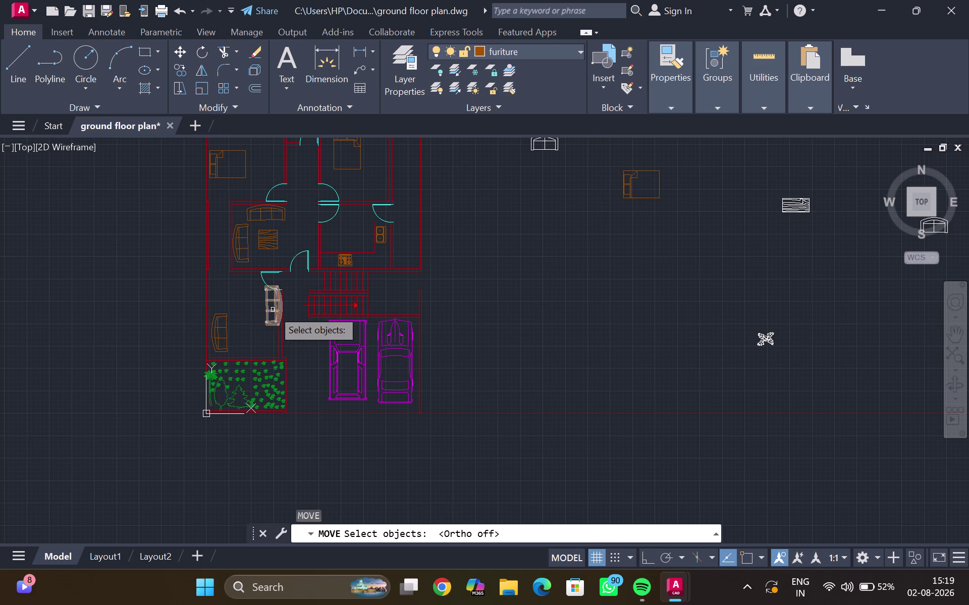
click(272, 310)
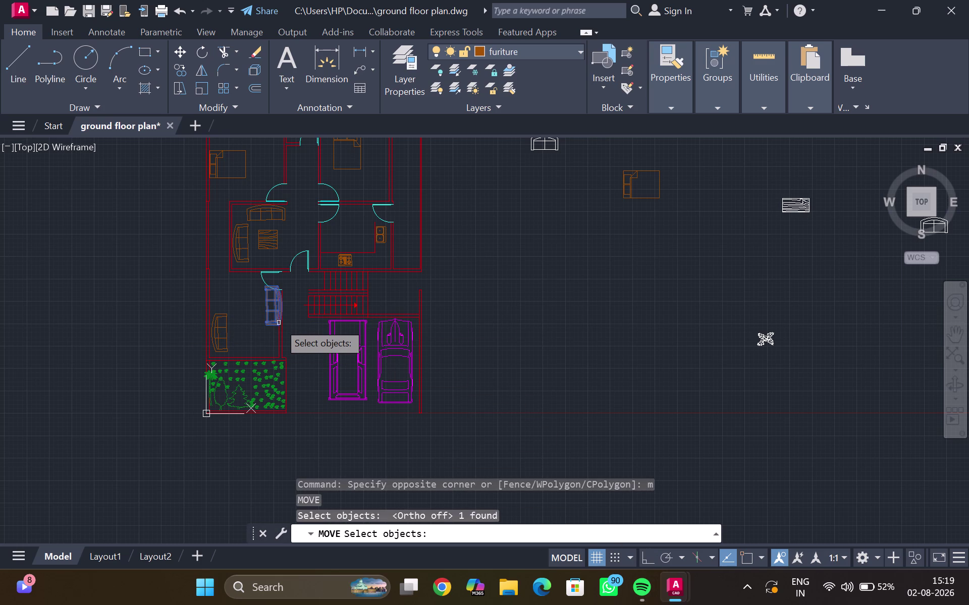
key(m)
key(Return)
click(265, 320)
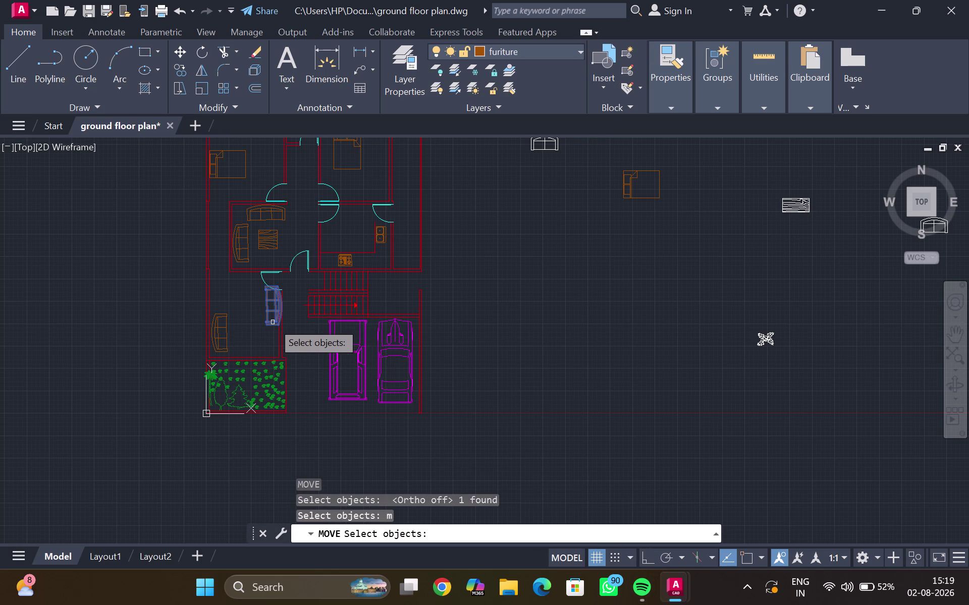
click(271, 313)
click(282, 307)
click(271, 309)
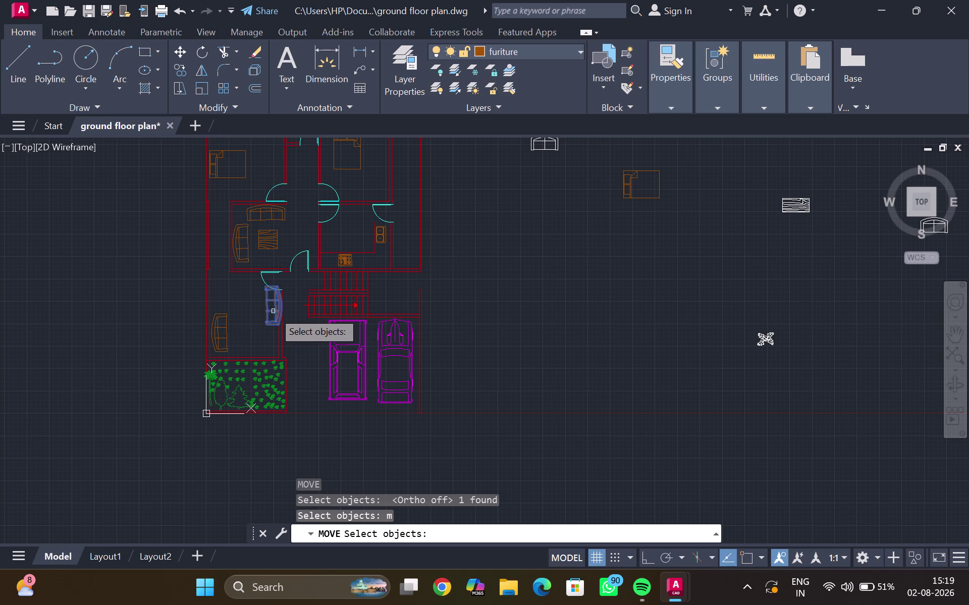
key(Escape)
key(Escape)
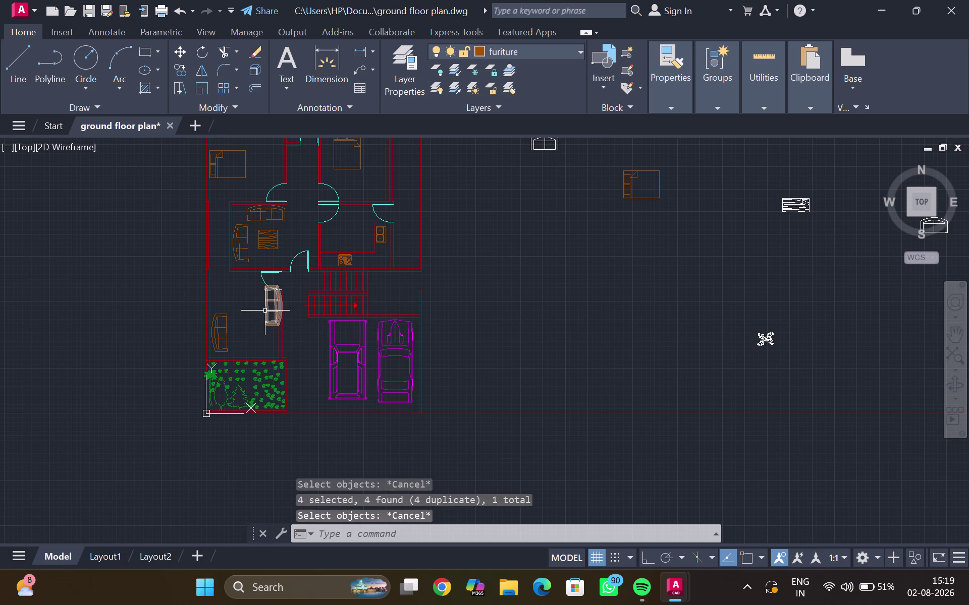
Move the upright sofa down to sit opposite the other front sofa.
click(265, 312)
key(m)
key(Return)
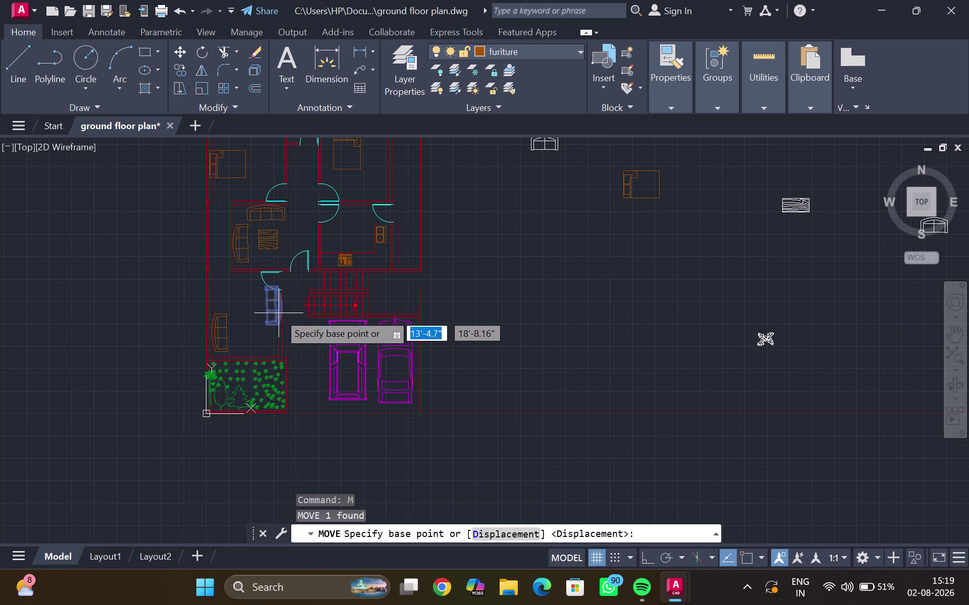
click(280, 308)
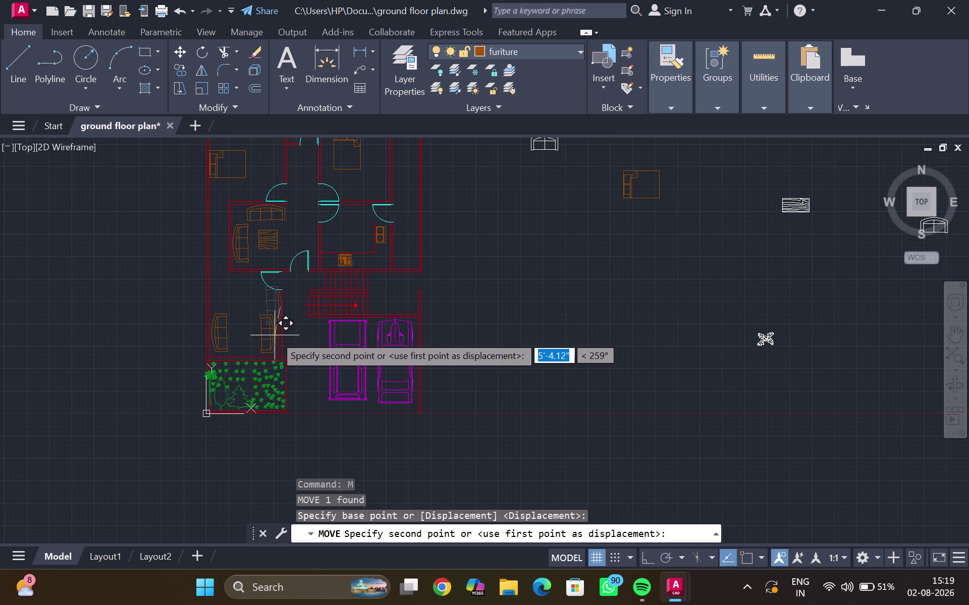
click(276, 334)
scroll(down, 3)
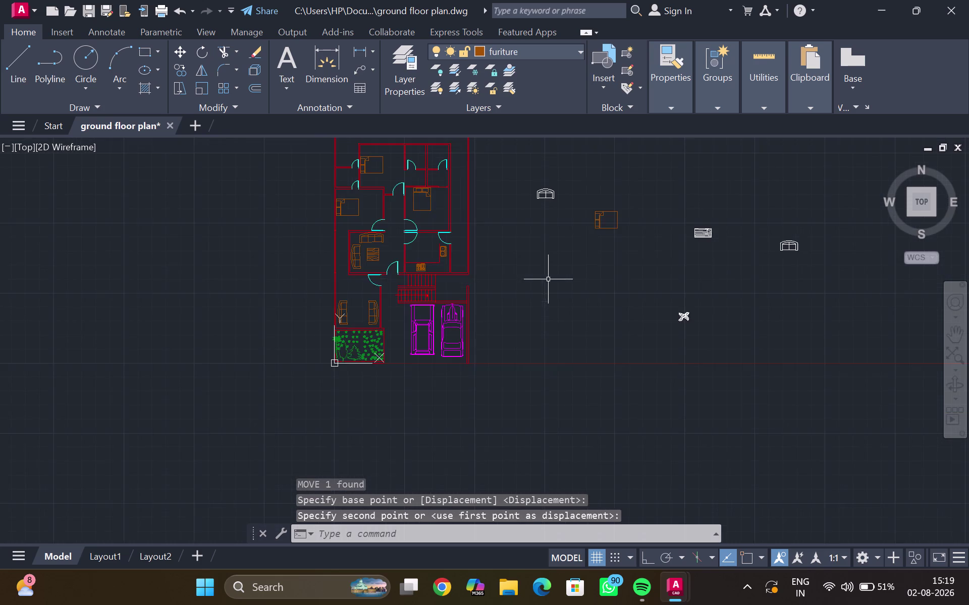
middle_drag(548, 279, 498, 369)
scroll(down, 3)
scroll(up, 3)
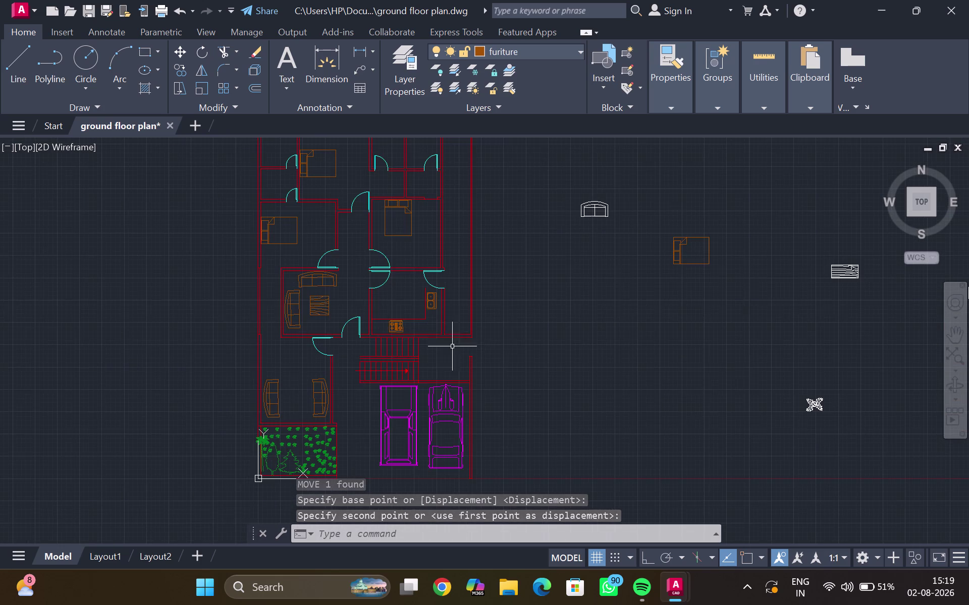
click(322, 305)
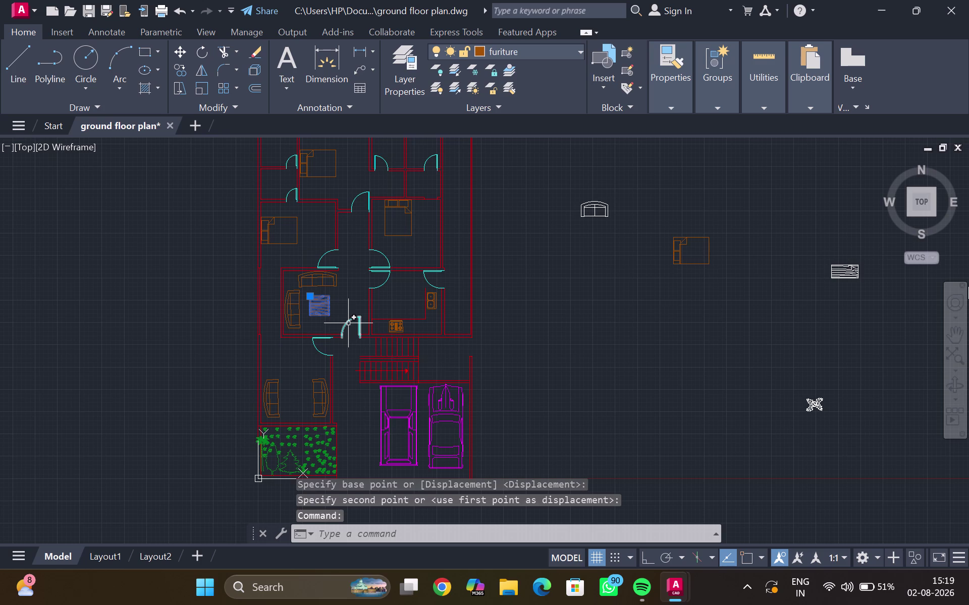
Copy the living-room centre table with CO and place it between the facing front sofas.
text(co)
key(Return)
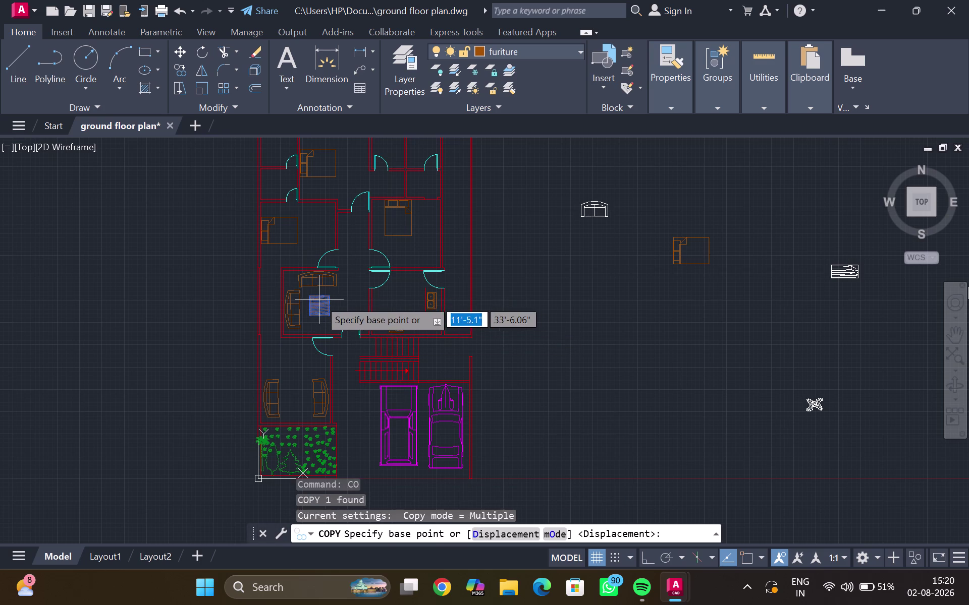
click(319, 300)
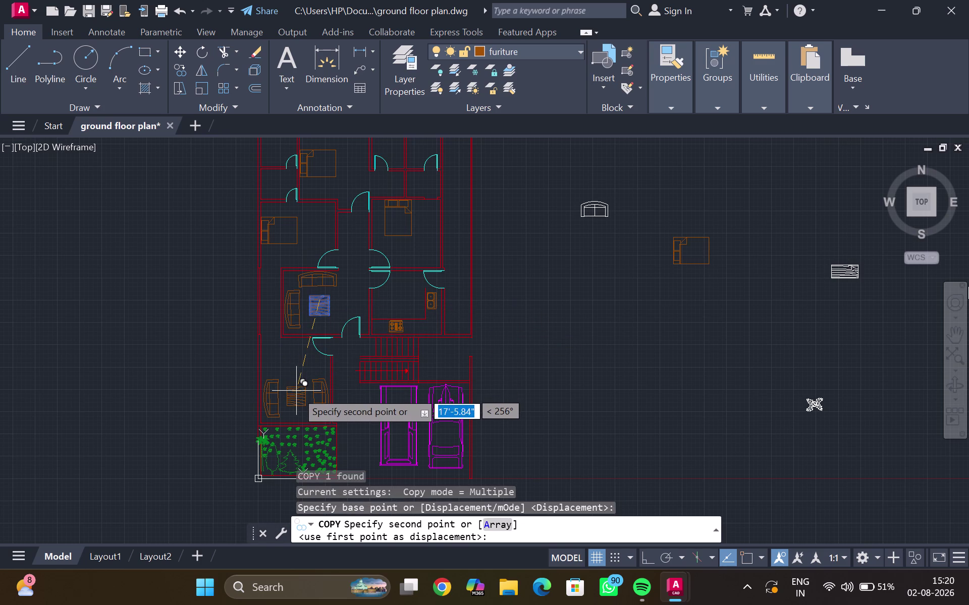
click(296, 392)
key(Escape)
scroll(down, 3)
middle_click(361, 310)
scroll(up, 3)
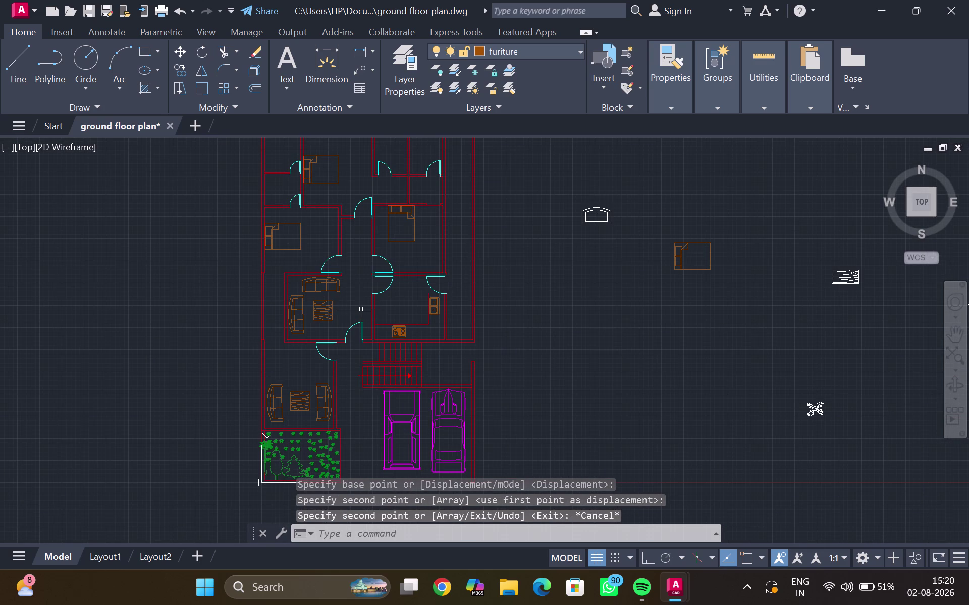